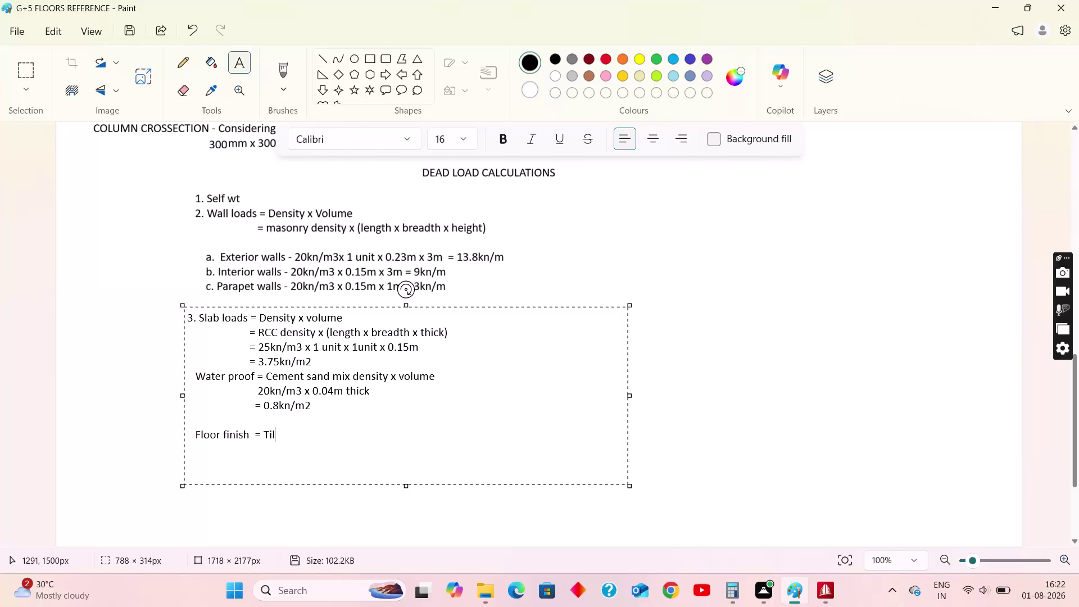
Type the floor finish formula 'Tile/marble/granite density x volume'.
text(ma)
text(rble/)
text(gra)
text(nite de)
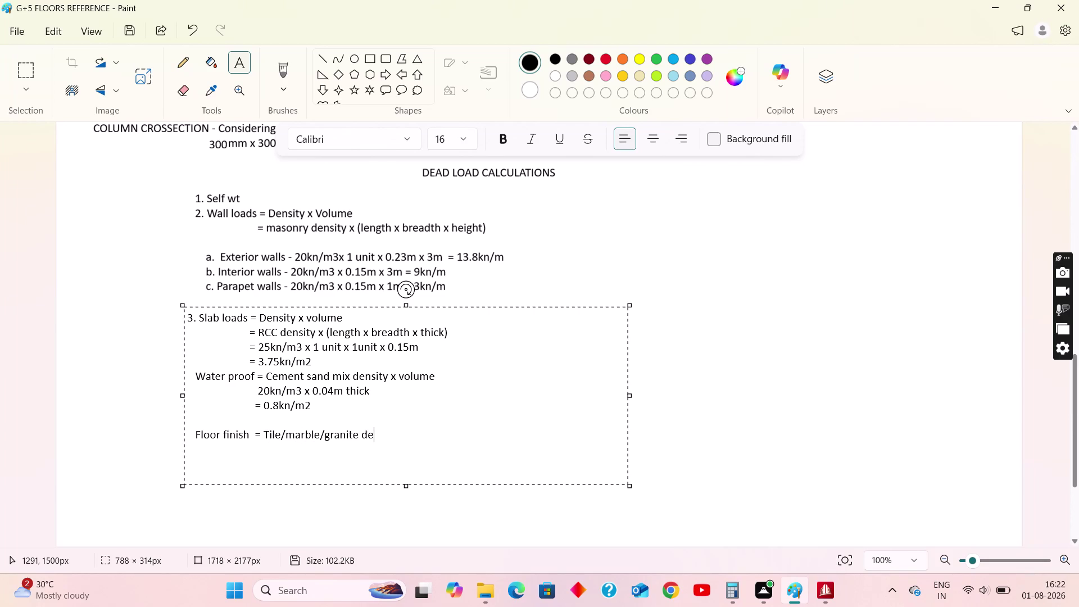
text(nsity)
key(space)
text(x)
key(space)
text(volum)
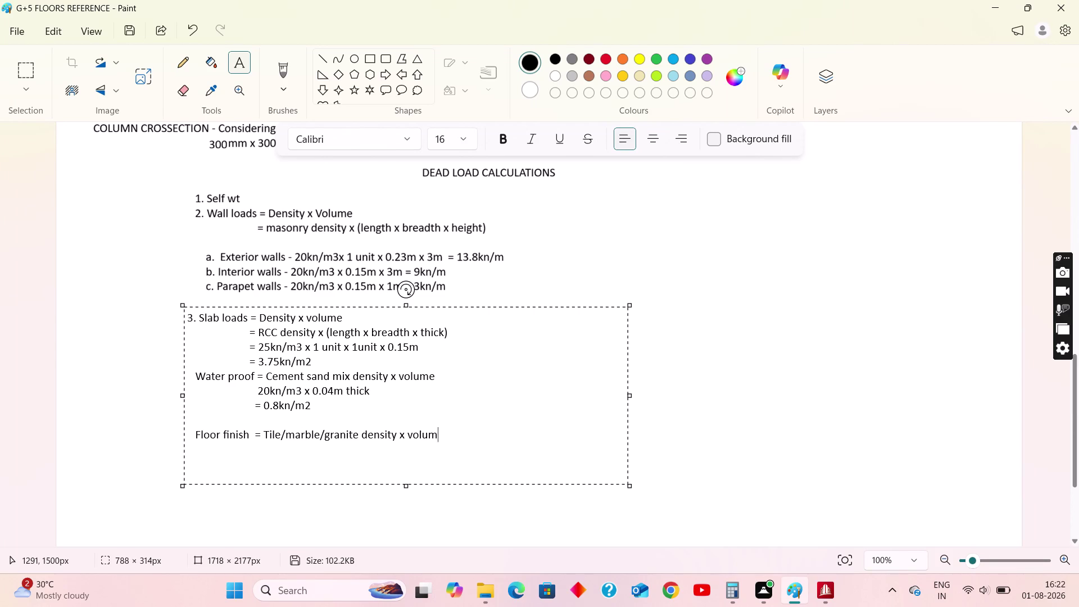
text(e)
Add an indented values line '27kn/m3 x 0.025m thick'.
key(Return)
key(space)
key(space)
key(space)
text(2)
text(7kn/m)
key(3)
key(space)
text(x)
key(space)
text(0.)
text(025m)
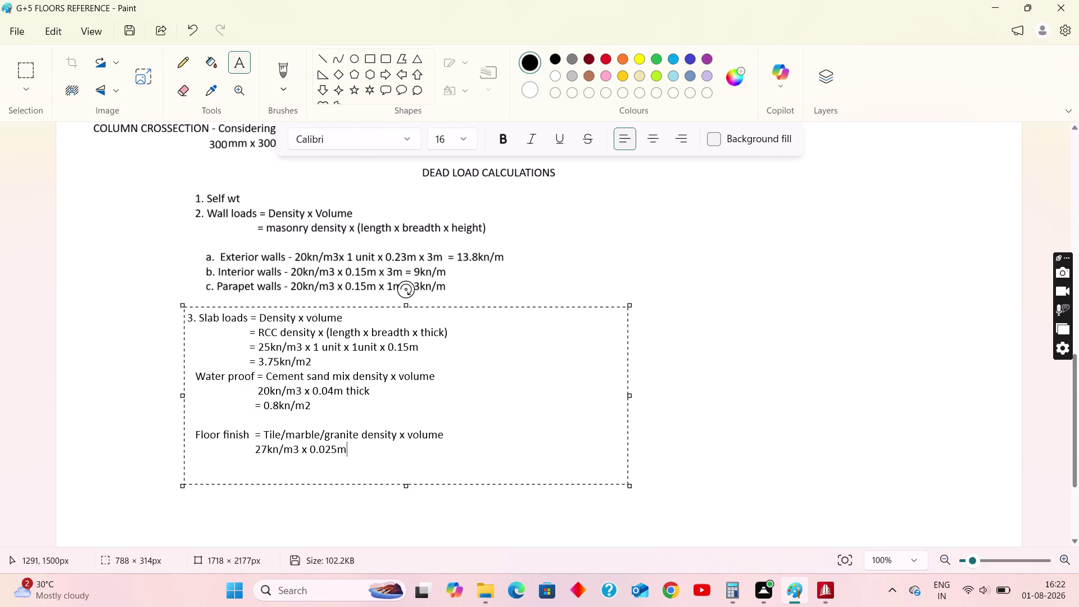
key(space)
text(thick)
Start an indented, empty '=' result line below the values.
key(Return)
key(space)
key(space)
key(space)
text(=)
key(space)
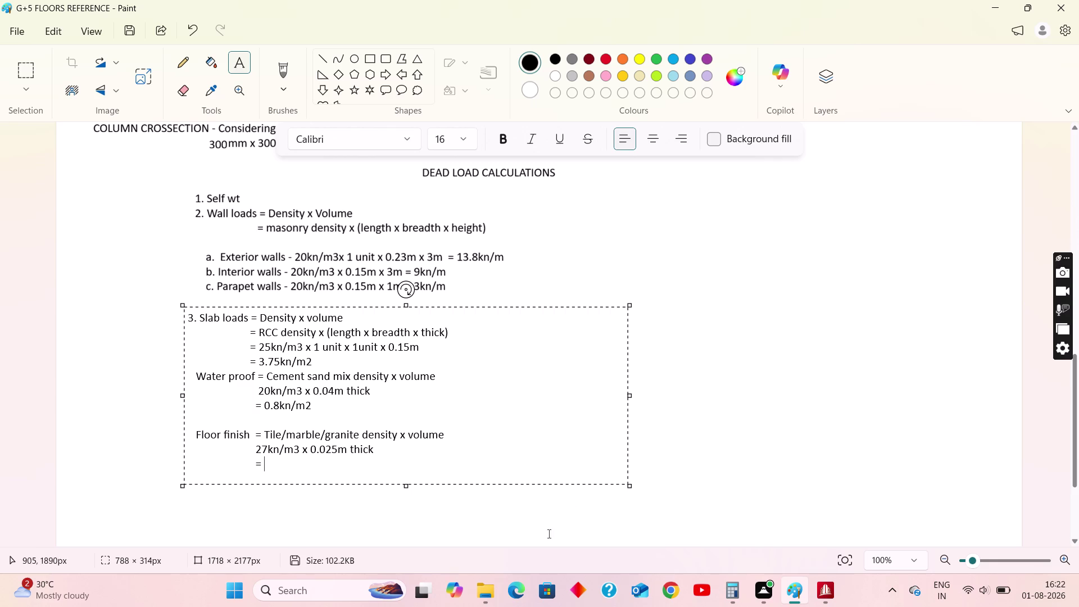
click(737, 588)
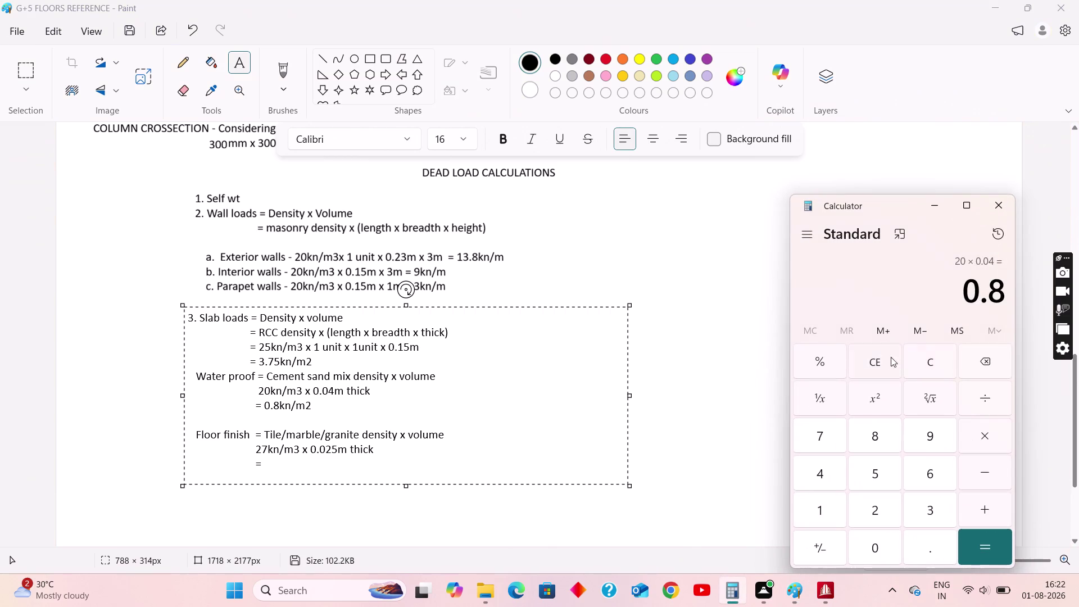
Compute 27 × 0.025 = 0.675 in Calculator, then minimise it.
click(885, 358)
click(878, 507)
click(832, 439)
click(993, 432)
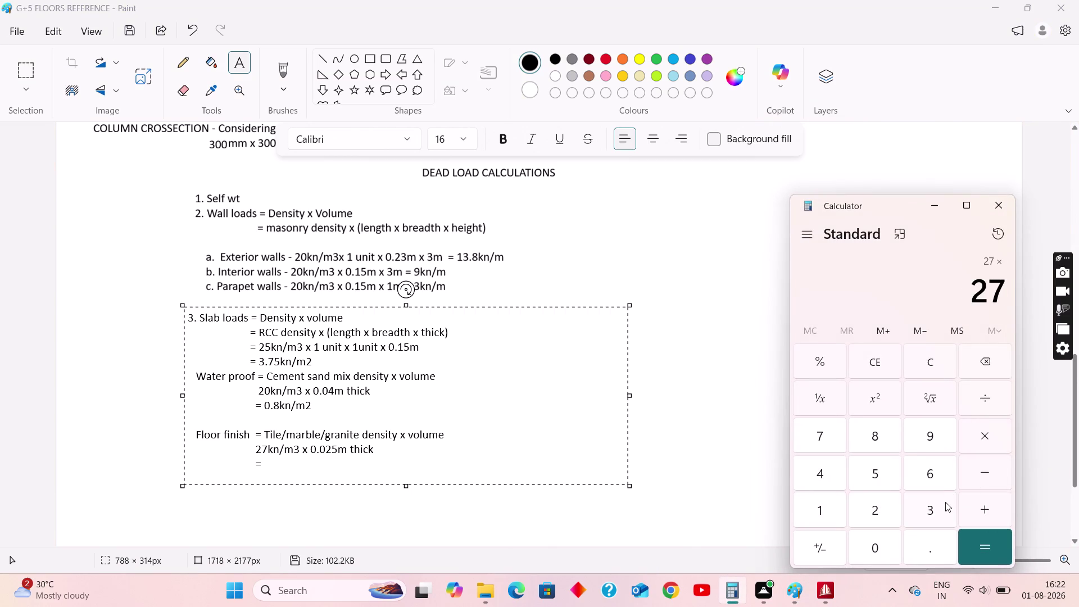
click(886, 542)
click(925, 541)
click(872, 541)
click(873, 518)
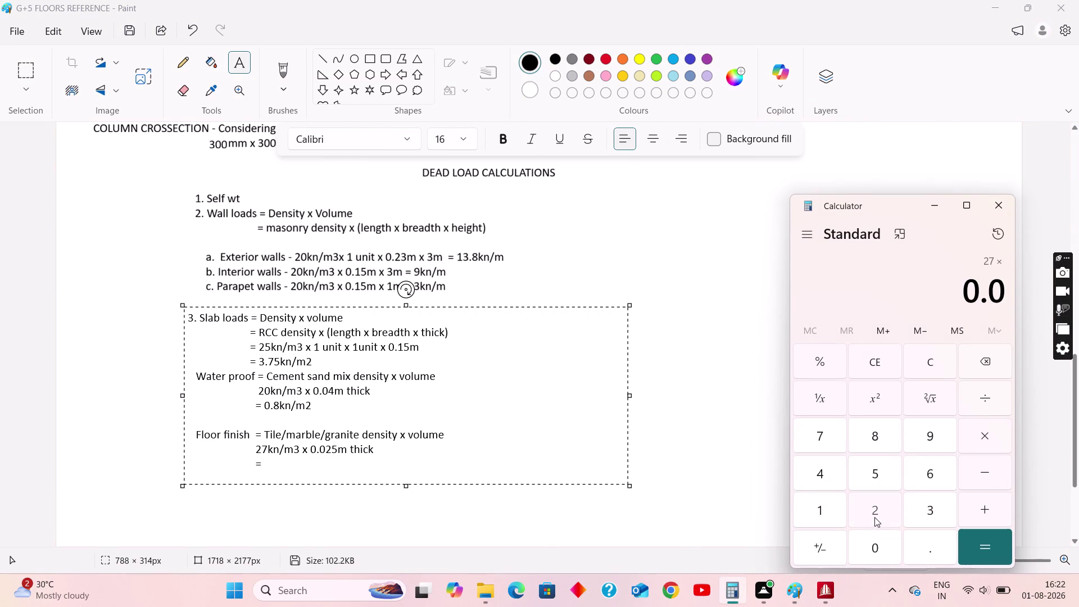
click(879, 483)
click(989, 546)
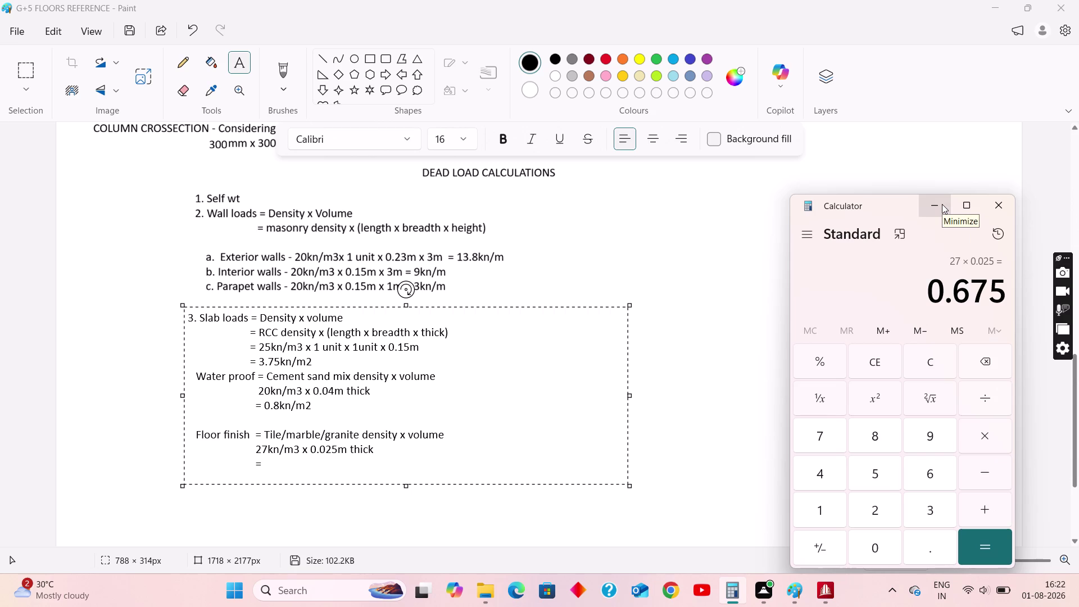
click(285, 466)
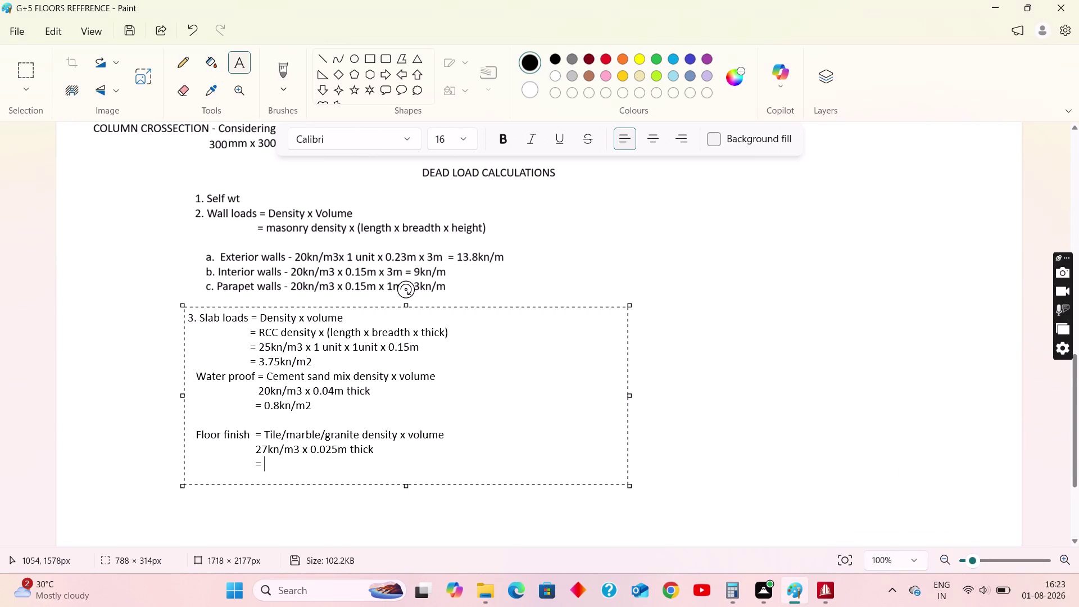
Complete the floor finish result as 0.7kn/m2 and enlarge the text box.
text(0.7)
text(kn/m)
text(2)
drag(633, 487, 545, 530)
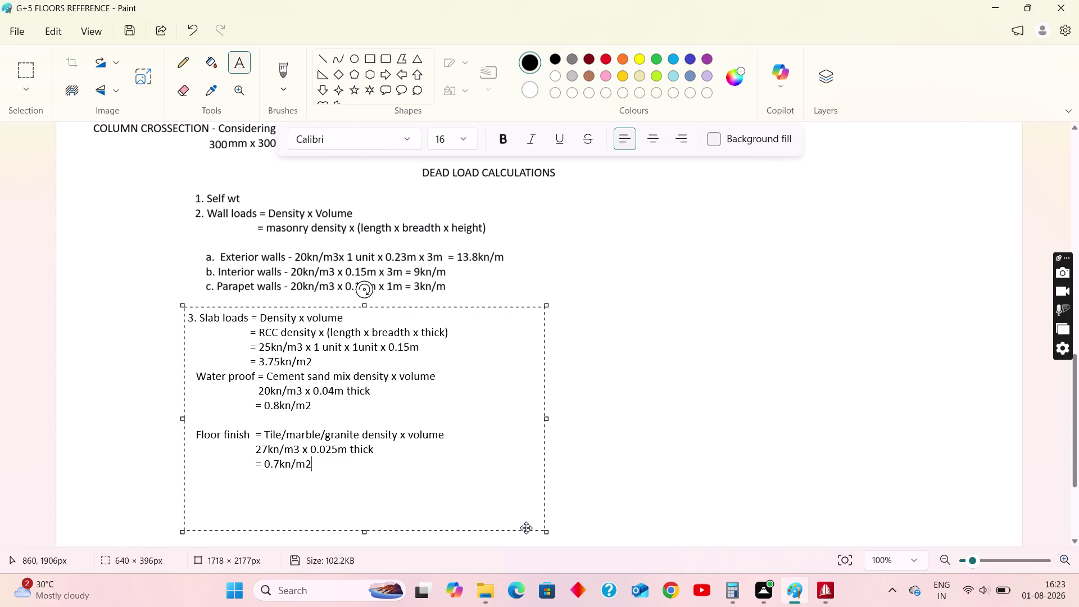
Add the heading 'TOTAL SLAB LOAD = SL+WP+FF' after a blank line.
key(Return)
key(Return)
key(t)
text(OTAL S)
text(LAB)
key(space)
text(LOAD)
key(space)
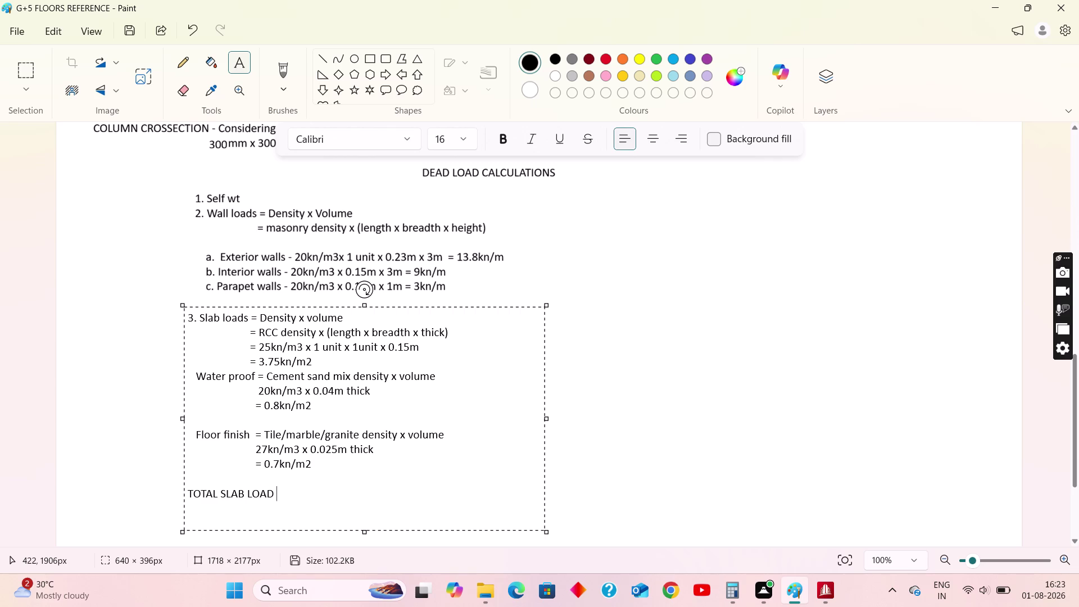
text(=)
key(space)
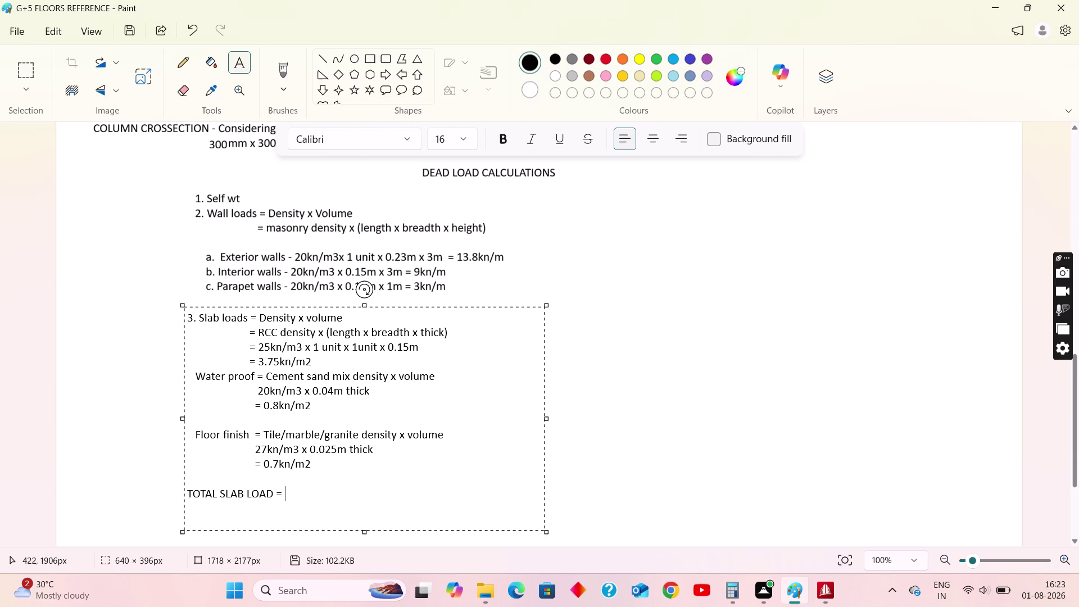
text(SL)
key(shift+plus)
text(WP)
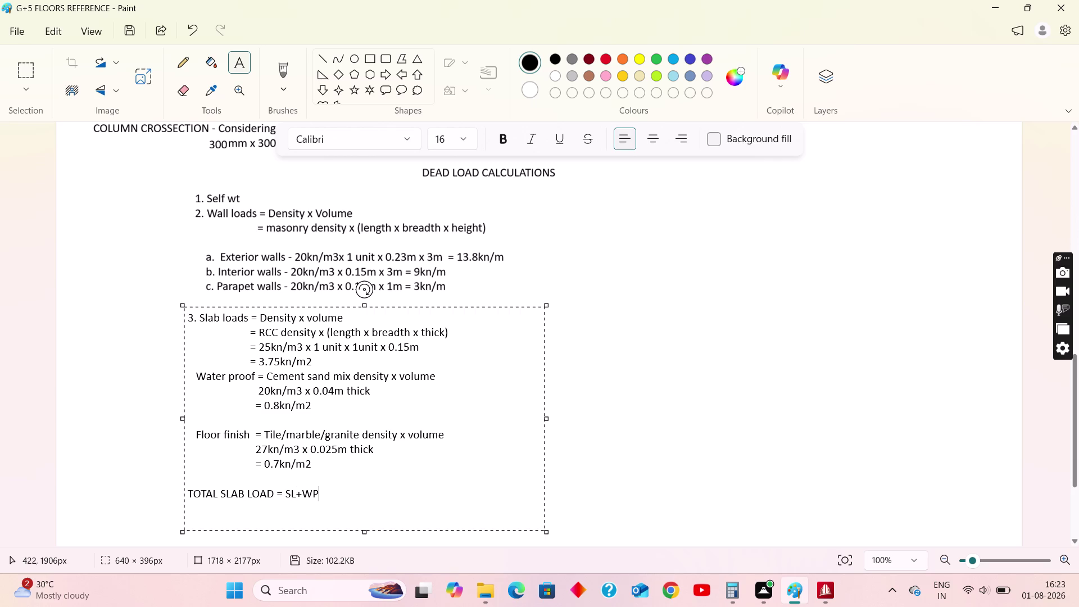
text(+FF)
Write the values line '= 3.75+0.8+0.7' under the total formula.
key(Return)
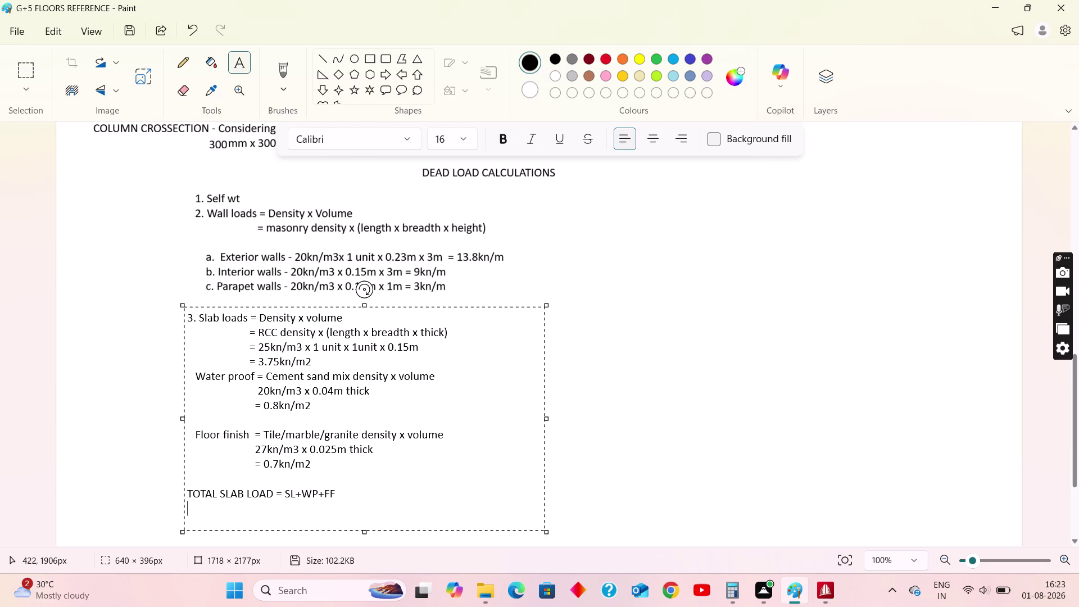
key(space)
key(space)
key(space)
key(BackSpace)
key(BackSpace)
key(BackSpace)
text(=)
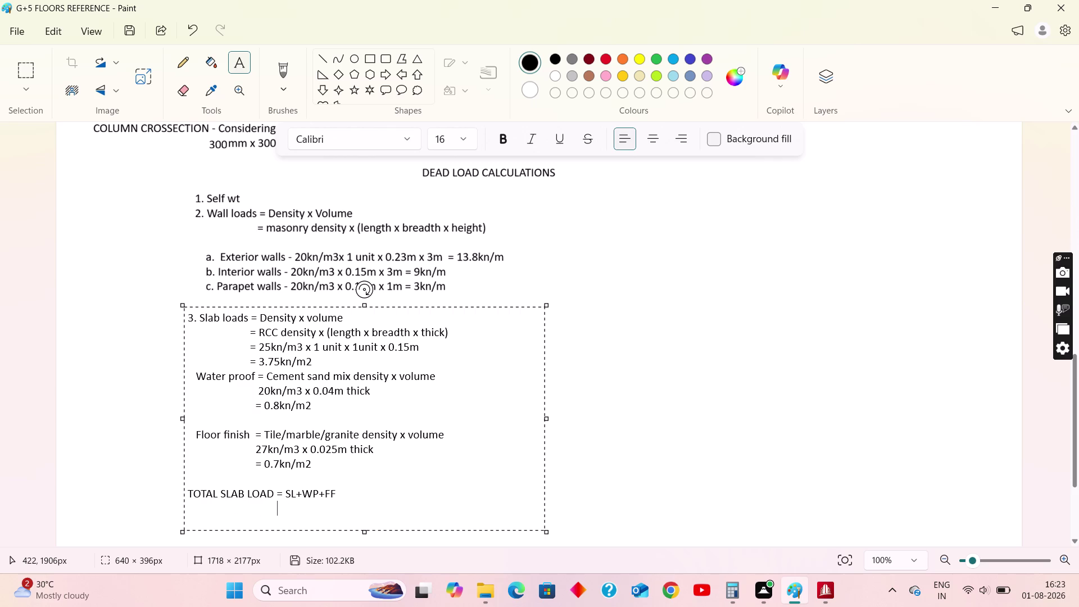
key(space)
key(3)
key(period)
text(75)
key(shift+plus)
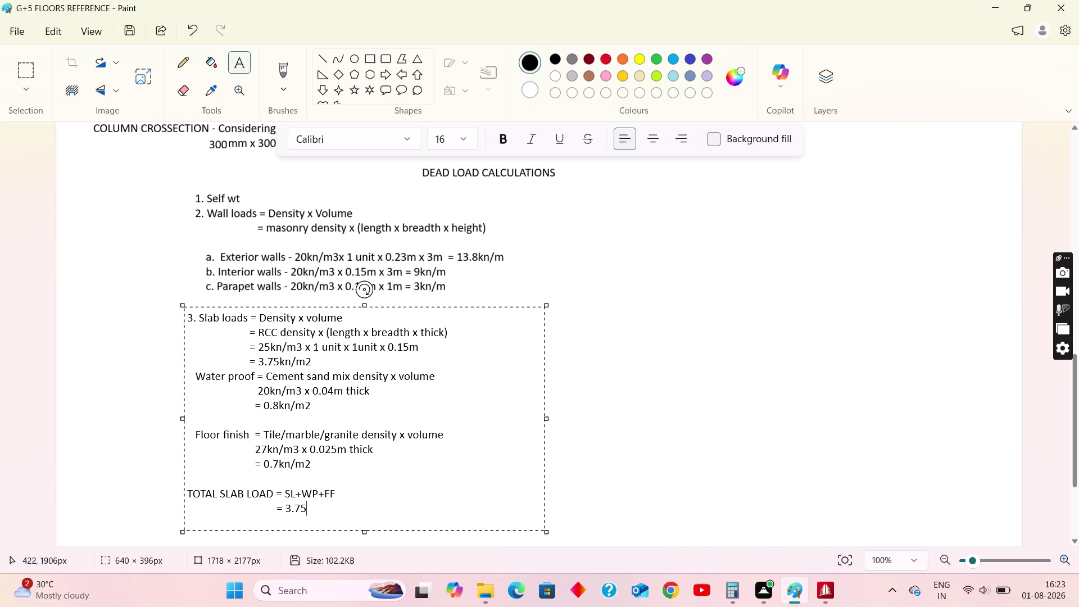
key(0)
text(.8)
text(+)
text(0)
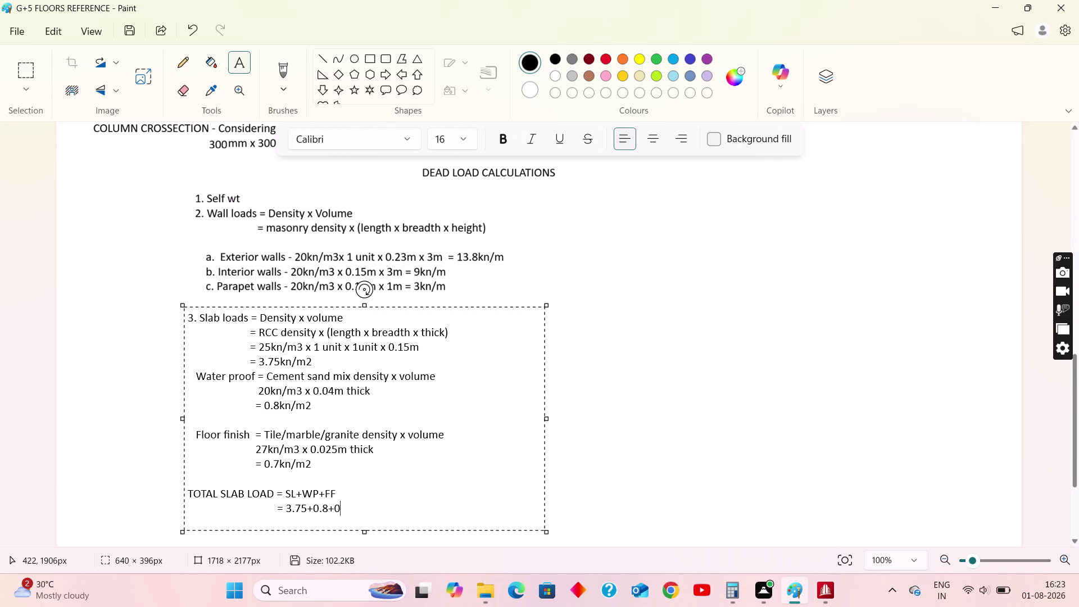
text(.7)
Enlarge the text box and start an indented, empty '=' total result line.
scroll(down, 3)
drag(548, 407, 553, 441)
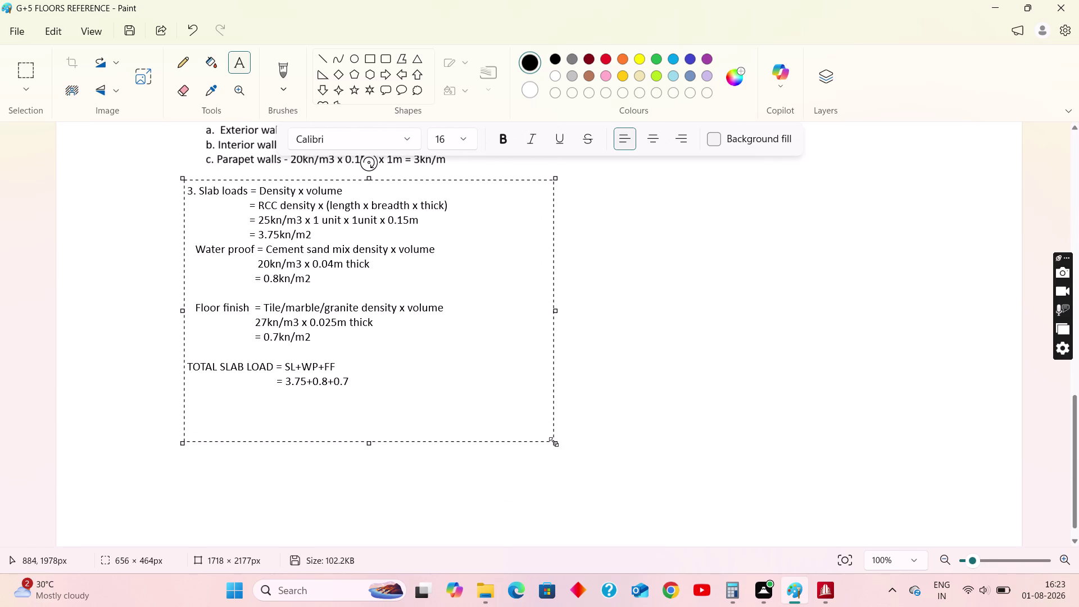
key(Return)
key(space)
key(space)
key(space)
key(space)
key(space)
key(space)
key(space)
text(=)
key(space)
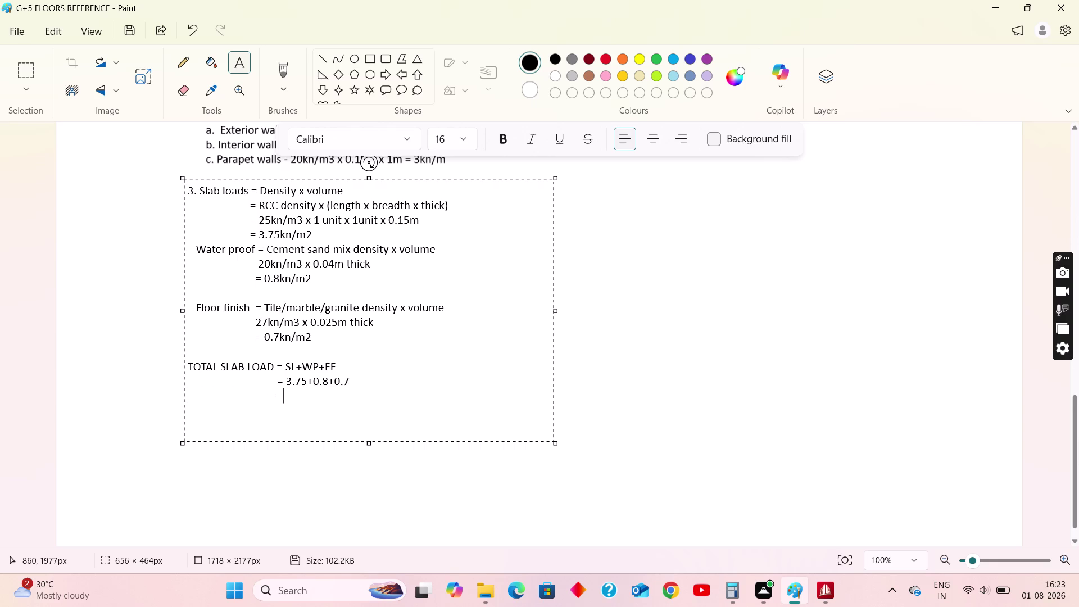
Clear the Calculator and enter the slab load 3.75.
click(734, 589)
triple_click(878, 359)
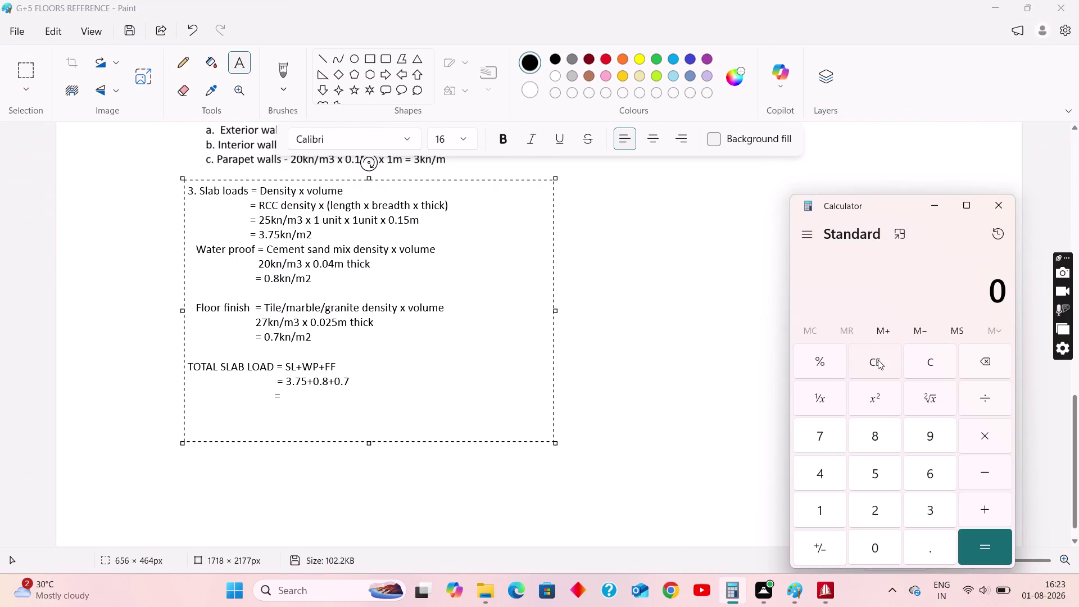
click(924, 516)
click(930, 538)
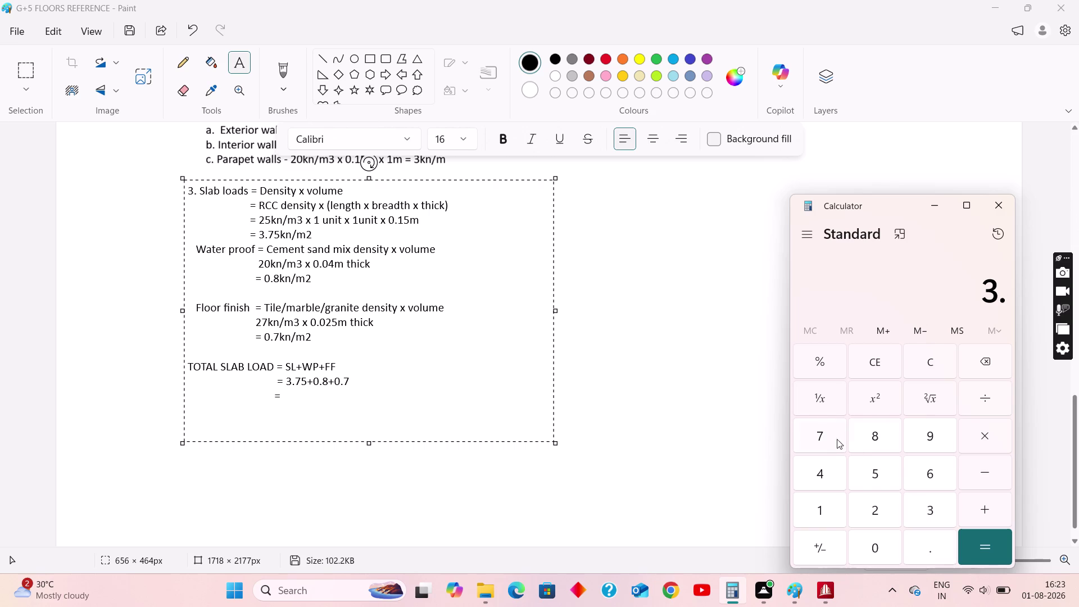
click(824, 430)
click(885, 469)
click(987, 505)
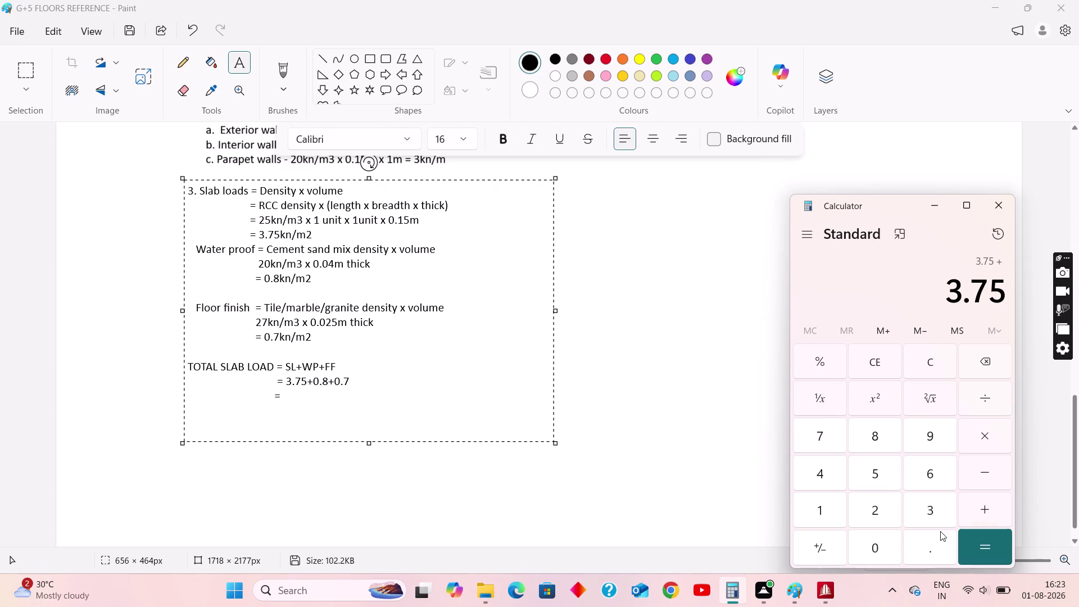
Add 0.8 and 0.7 to 3.75 for the total slab load.
click(881, 545)
click(942, 553)
click(876, 429)
click(981, 509)
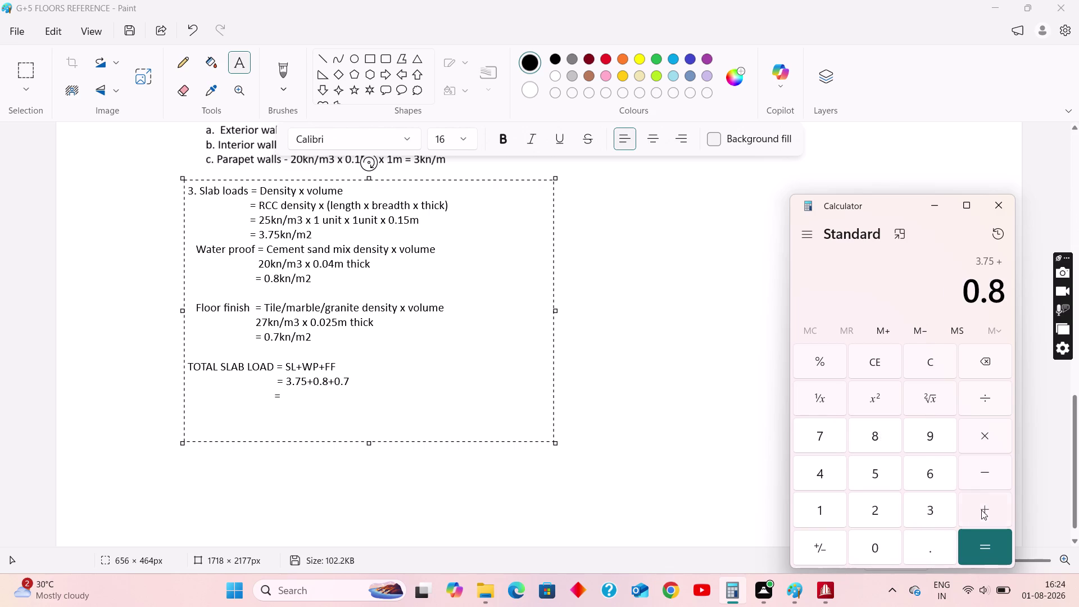
click(881, 542)
click(932, 546)
click(814, 432)
click(986, 540)
click(939, 205)
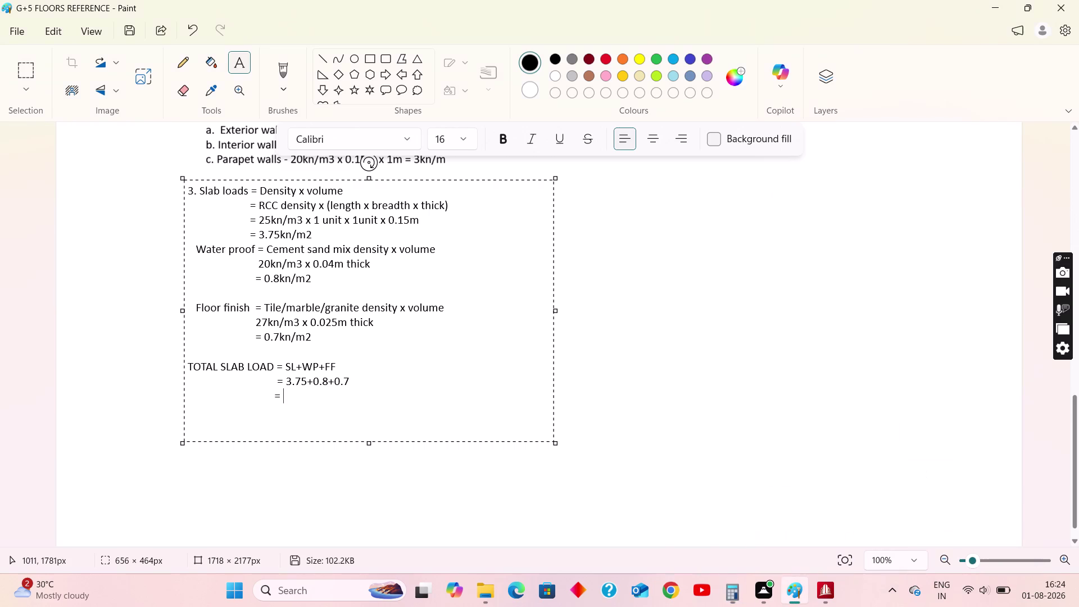
Complete the total slab load text as 5.25KN/M2, fit its box, and commit it.
text(5.2)
text(5KN)
text(/M)
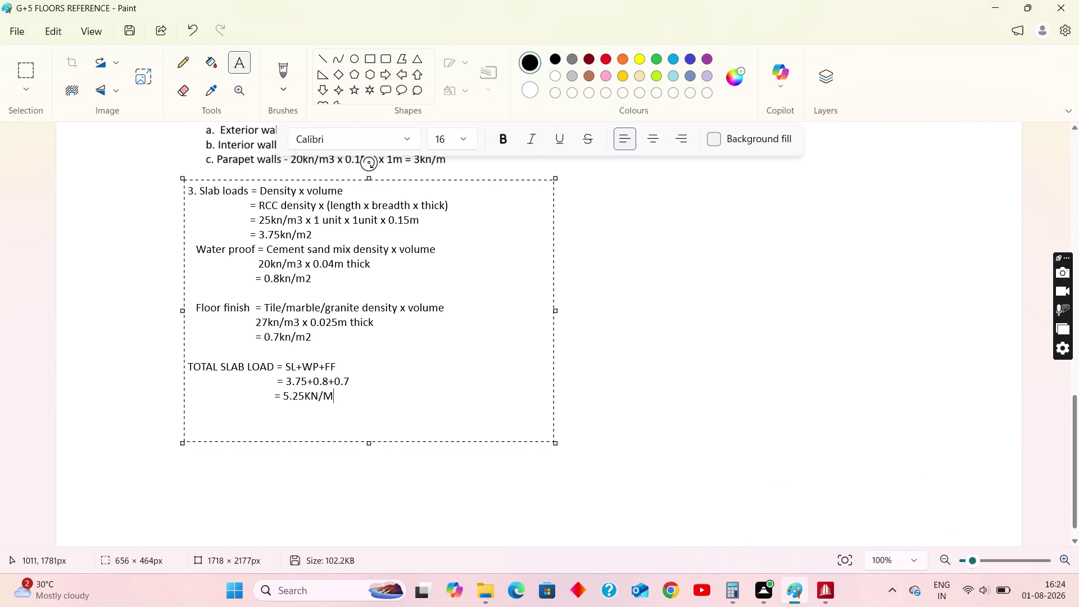
key(2)
click(432, 360)
drag(558, 445, 463, 443)
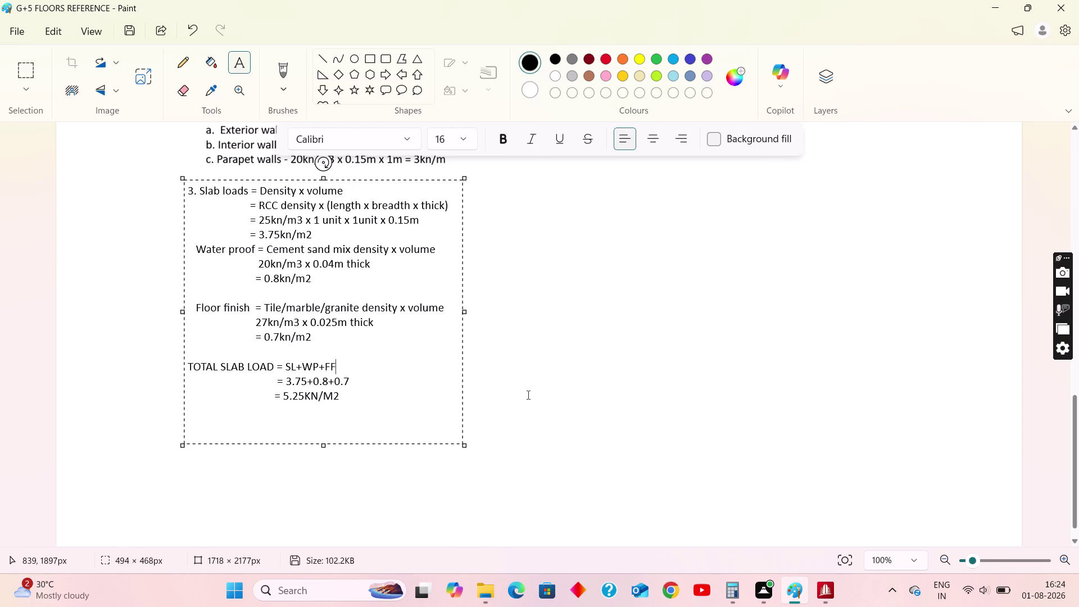
click(528, 395)
click(238, 66)
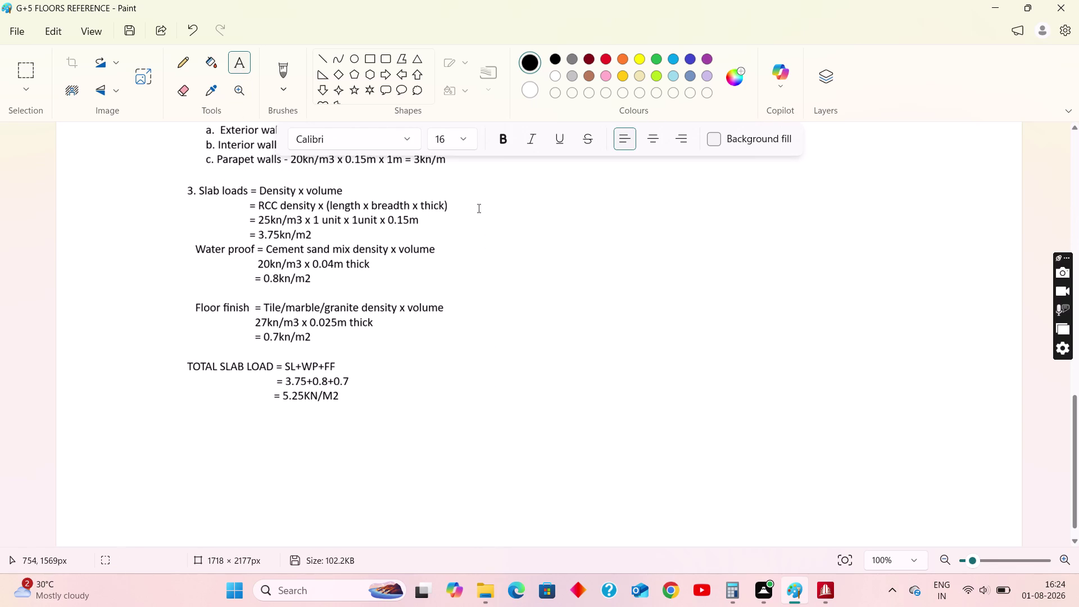
Beside the slab loads, write a note: 'will apply slab loads to all rooms individually by considering'.
drag(479, 213, 630, 255)
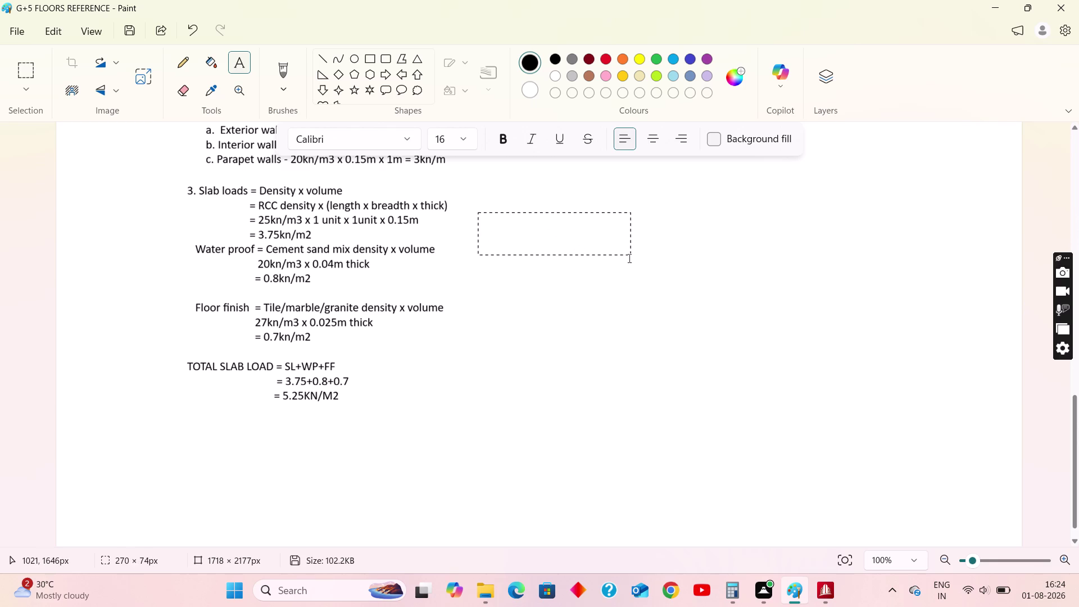
text(i)
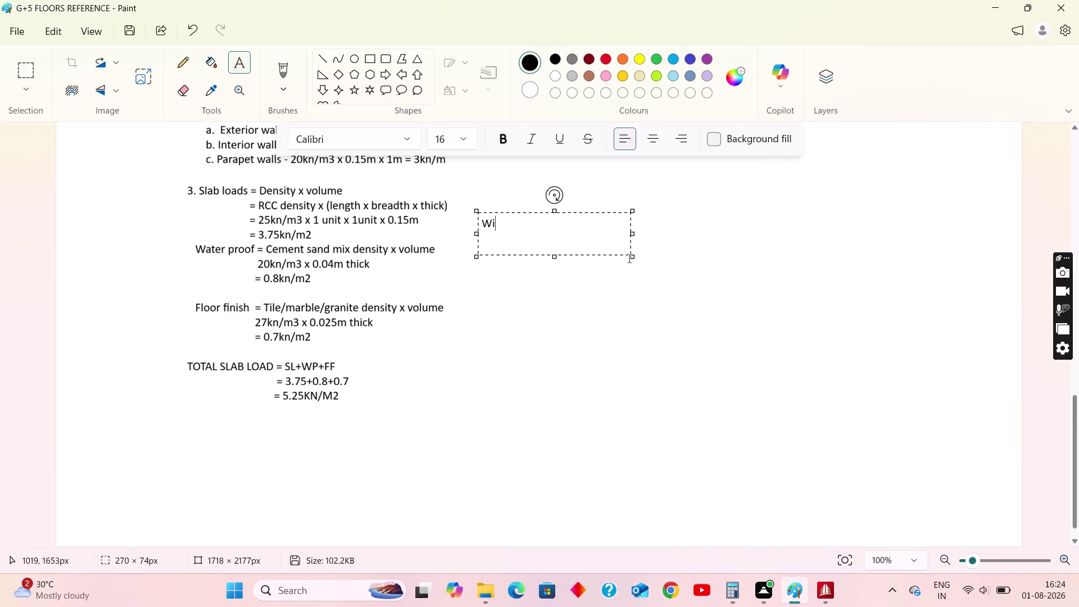
text(ll apply)
key(space)
text(slab load)
text(s to all)
key(space)
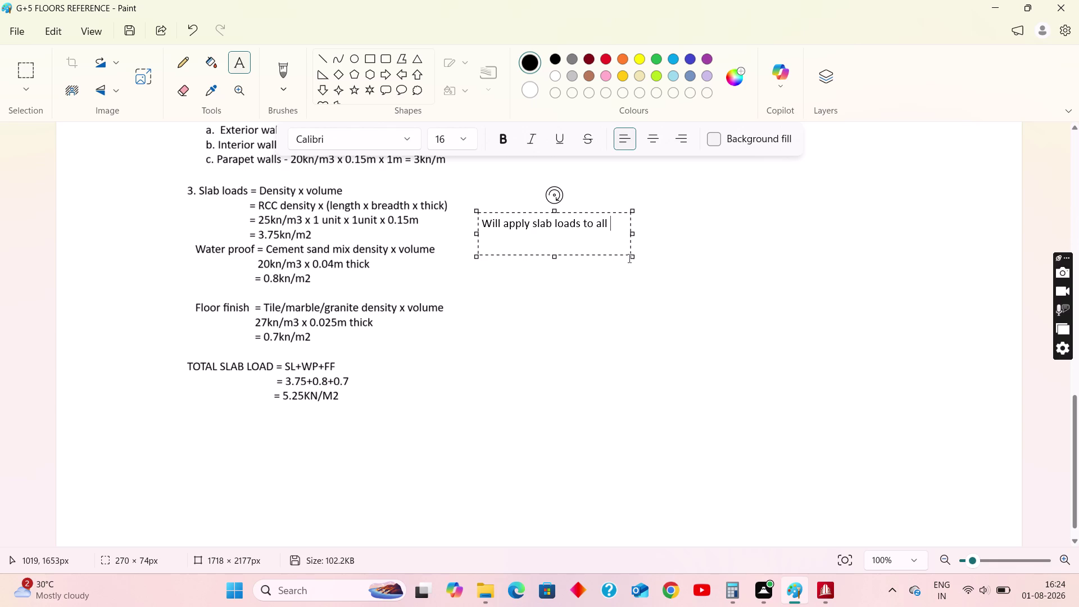
text(rooms)
key(space)
text(in)
text(dividua)
text(lly)
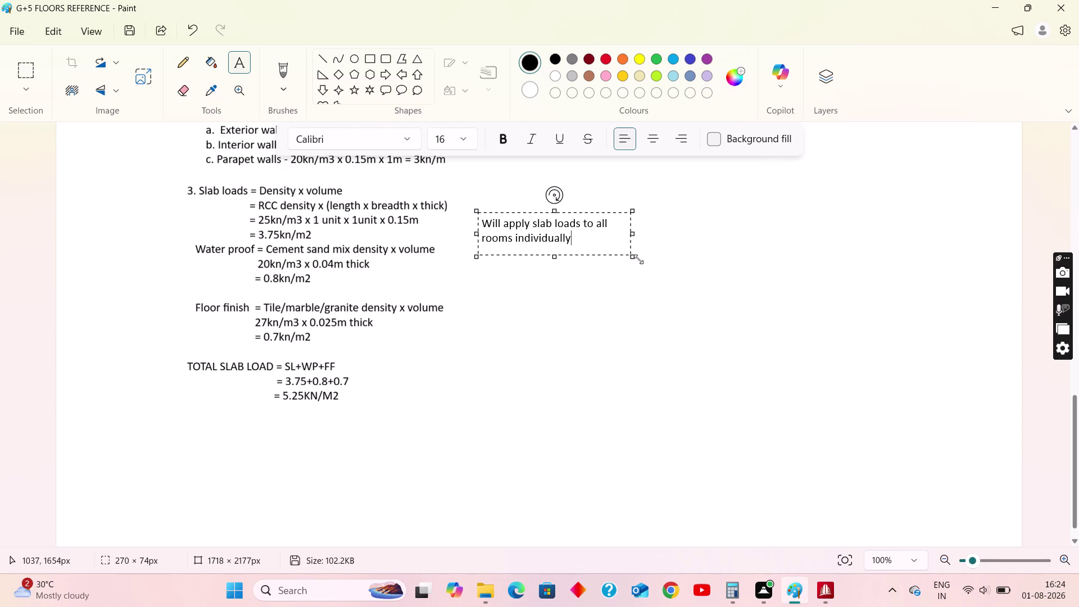
drag(634, 260, 787, 265)
key(space)
text(b)
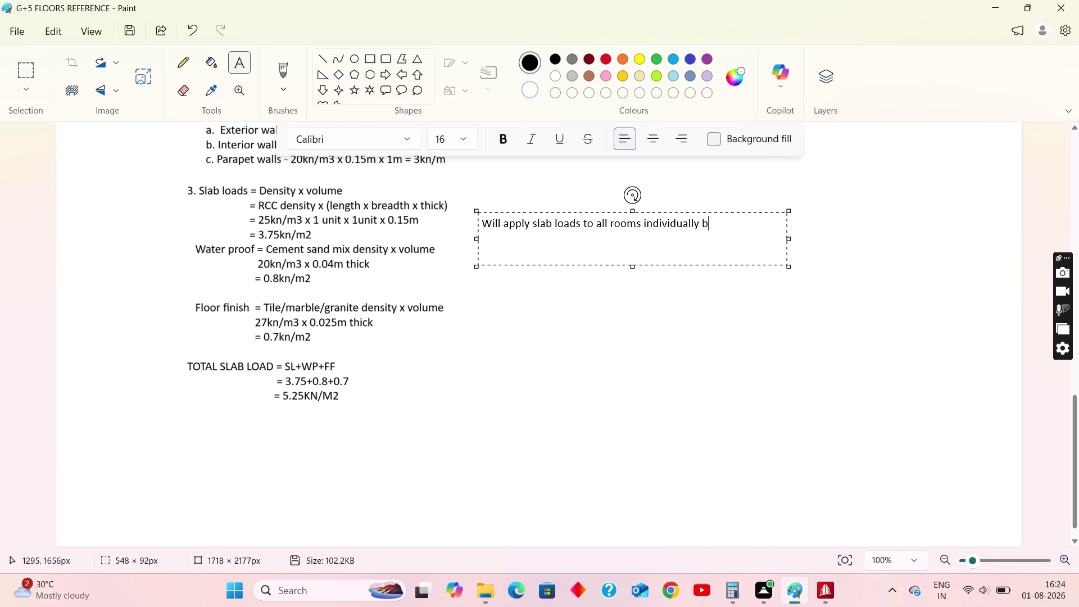
text(y cons)
text(idering)
Add the furniture load line '1 to 2 kn/m2' to the note and commit it.
key(Return)
text(urnitu)
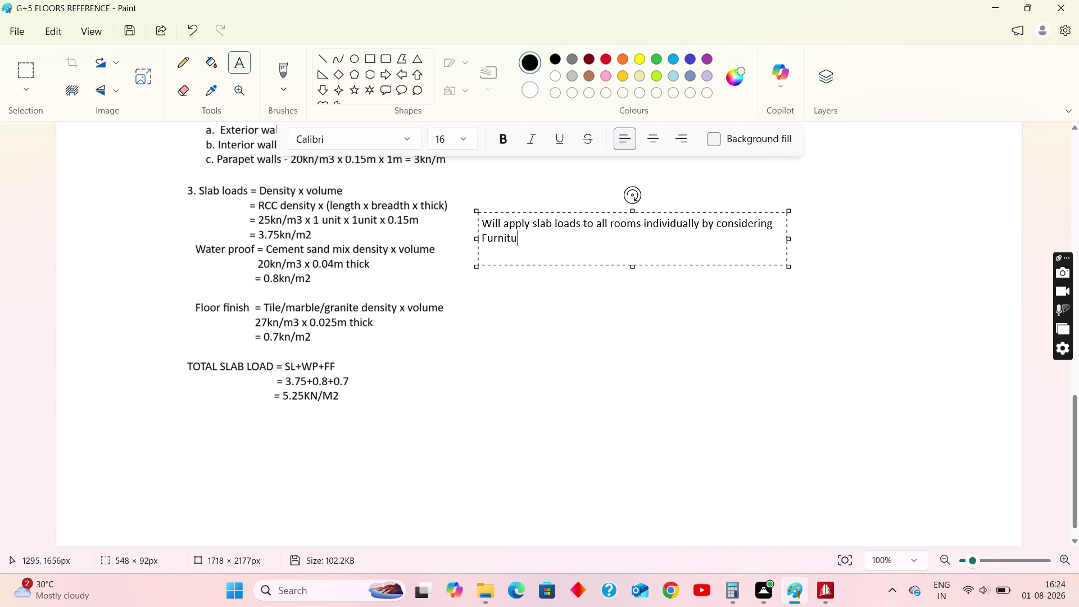
text(re - 1)
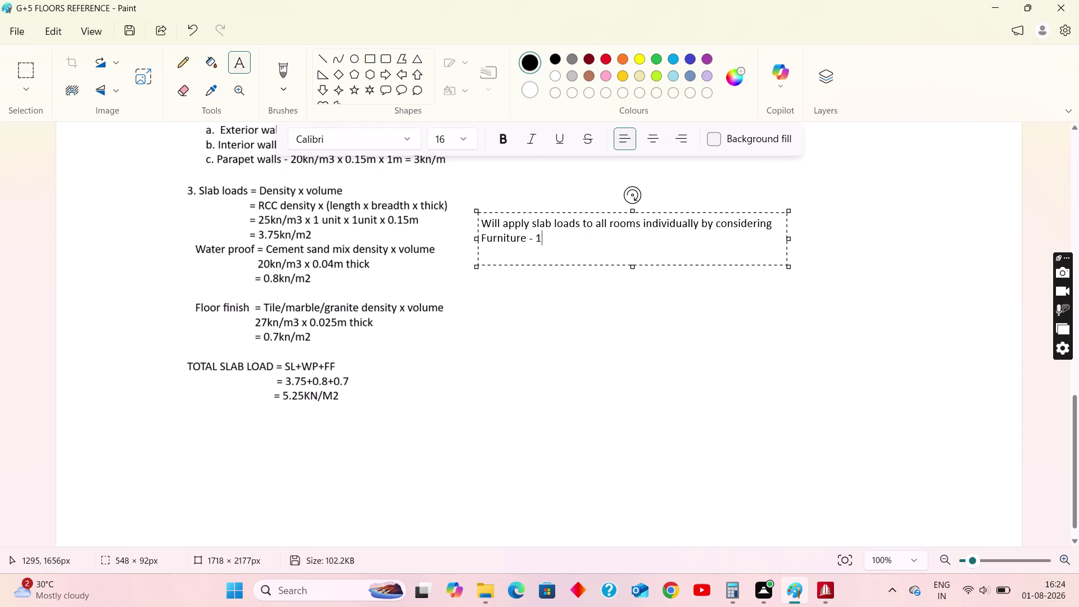
key(space)
text(o)
key(BackSpace)
text(to)
key(space)
text(2 kn)
text(/m2)
key(Return)
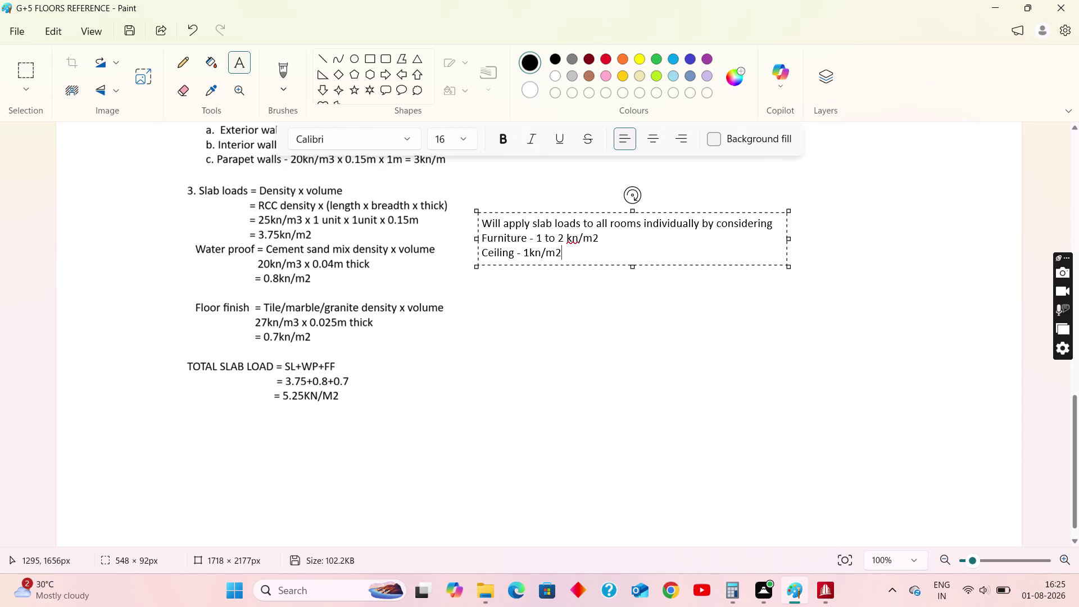
click(627, 294)
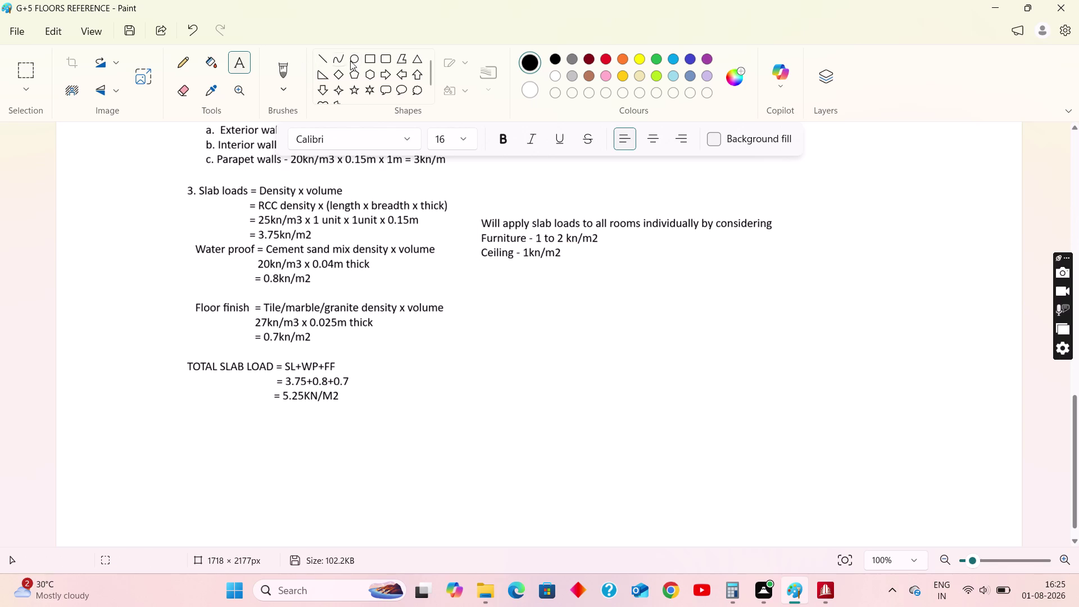
Below the load note, add the heading 'FOR KITCHEN, HALL, MBR & CBR'.
scroll(up, 3)
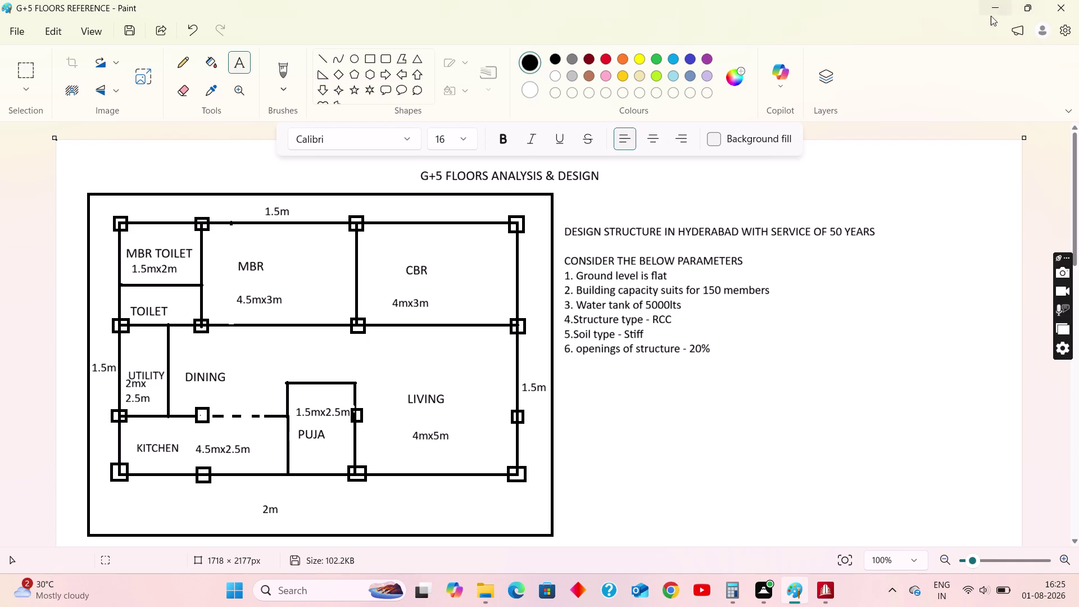
scroll(down, 3)
scroll(down, 3)
scroll(down, 3)
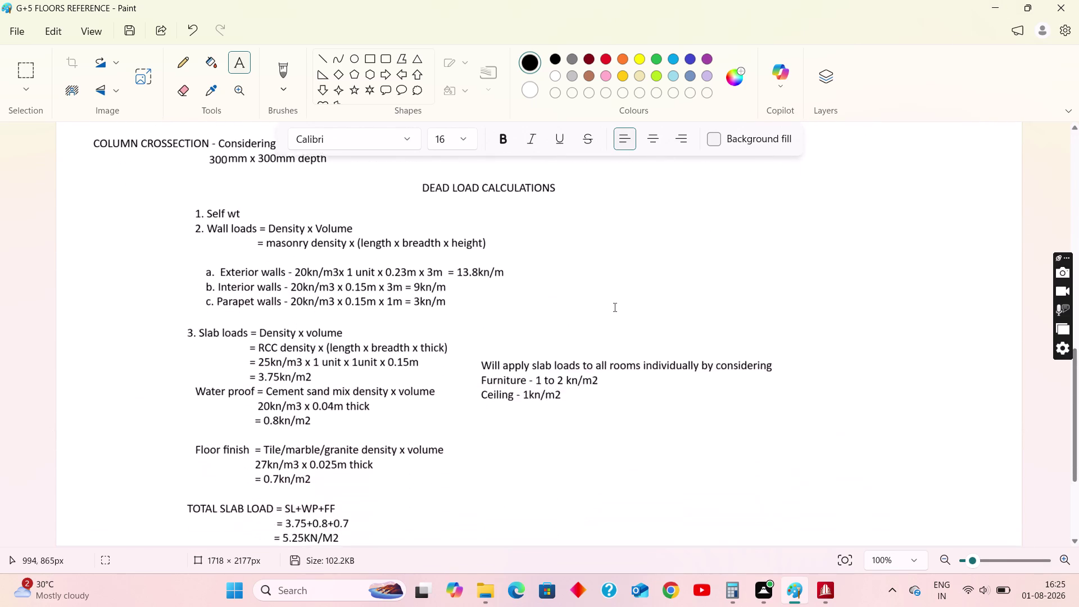
click(241, 62)
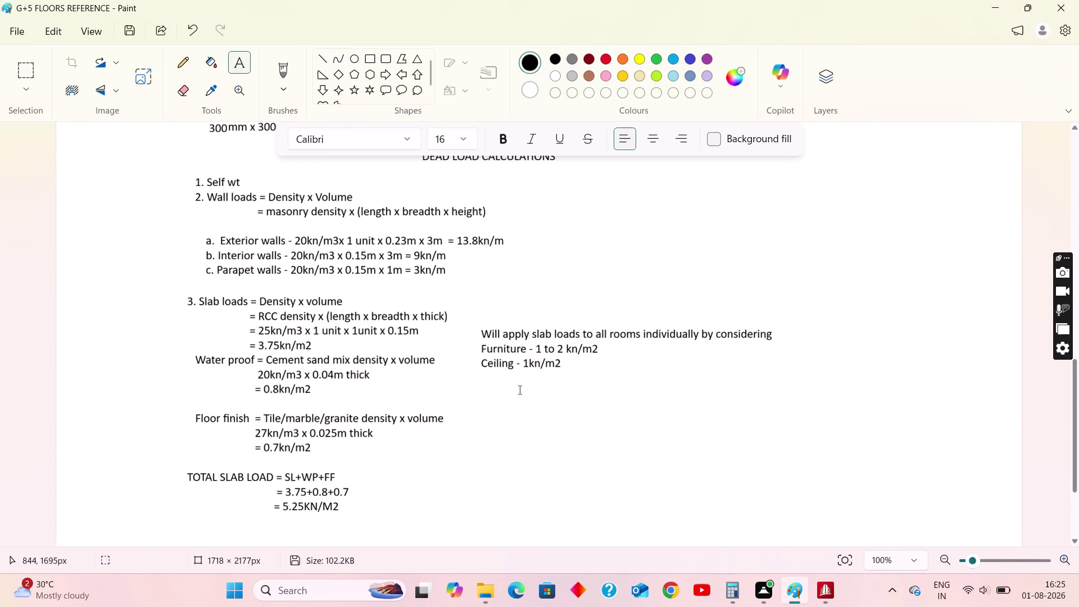
drag(488, 383, 769, 485)
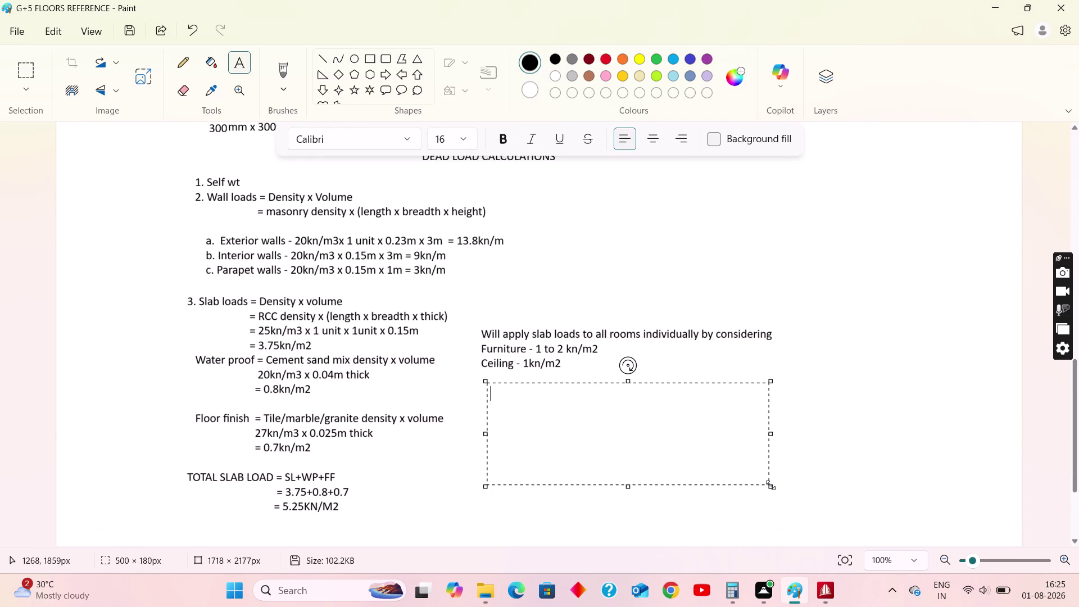
text(FOR)
key(space)
text(KITCHE)
text(N)
text(,)
key(space)
text(HA)
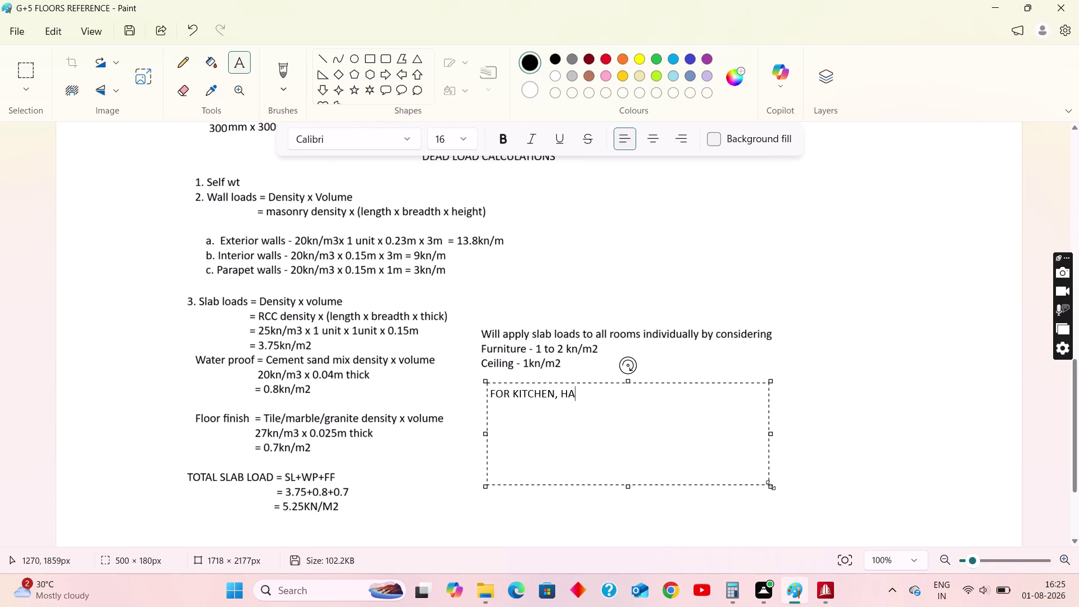
text(LL,)
key(space)
text(MBR)
key(space)
text(& CBR)
key(Return)
Write the formula line '= total slab load + fur + ceiling' under the heading.
key(space)
key(space)
text(=)
key(space)
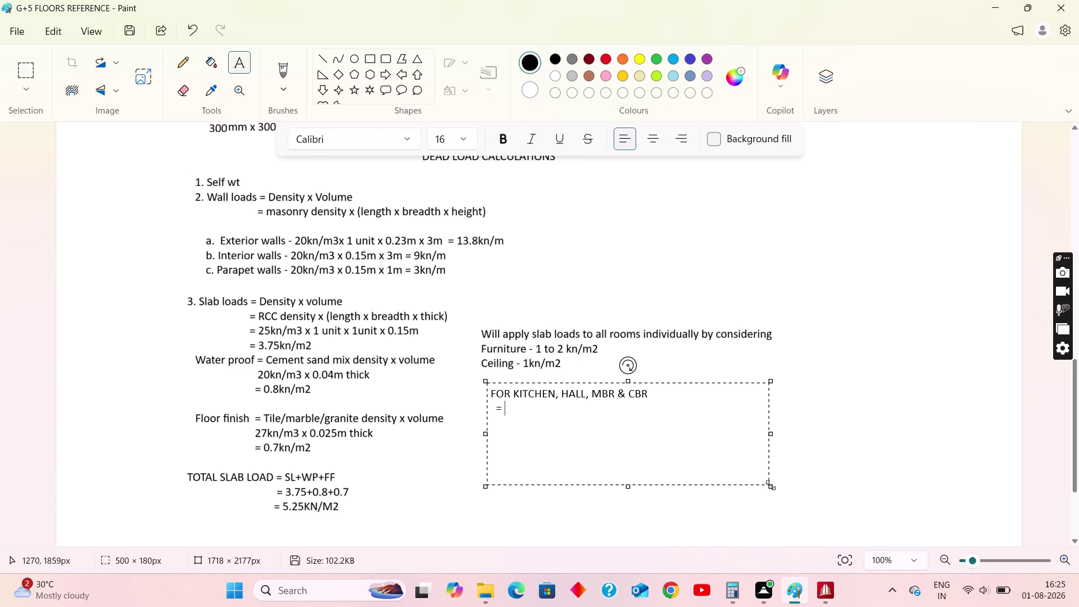
key(t)
text(+ fi)
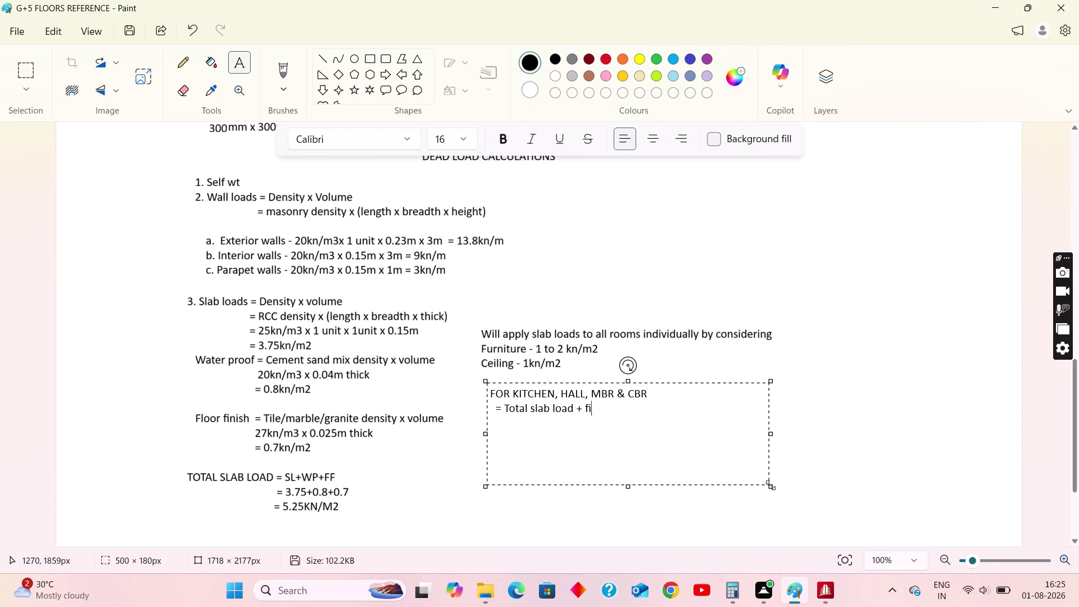
key(BackSpace)
text(ur)
text(+ceil)
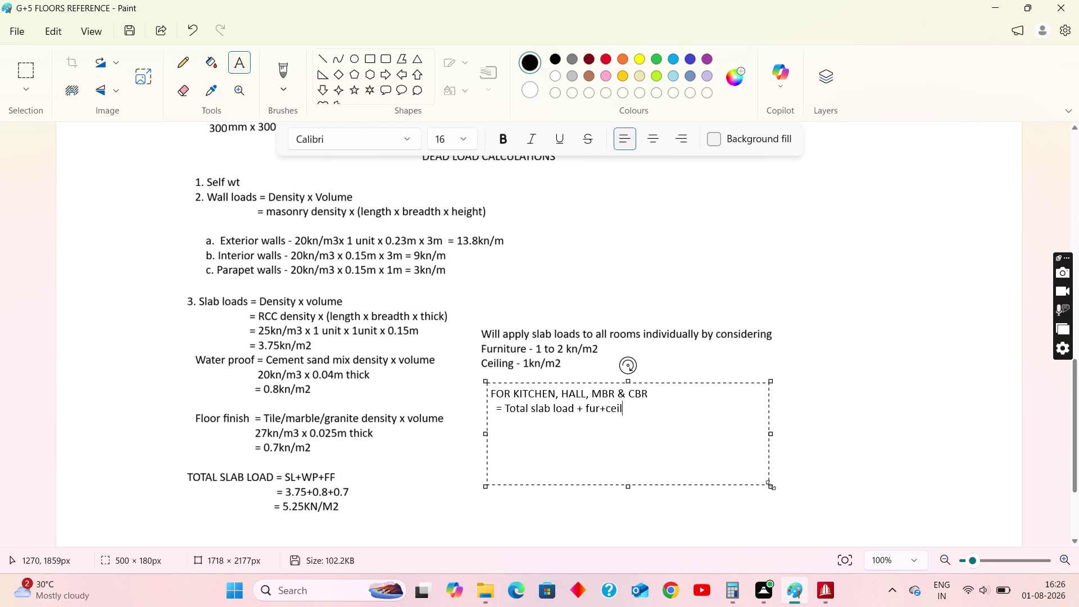
text(ing)
key(Return)
Add the values line '= 5.25+2+1' and the result '= 8.25kn/m2'.
key(space)
key(space)
text(= 5)
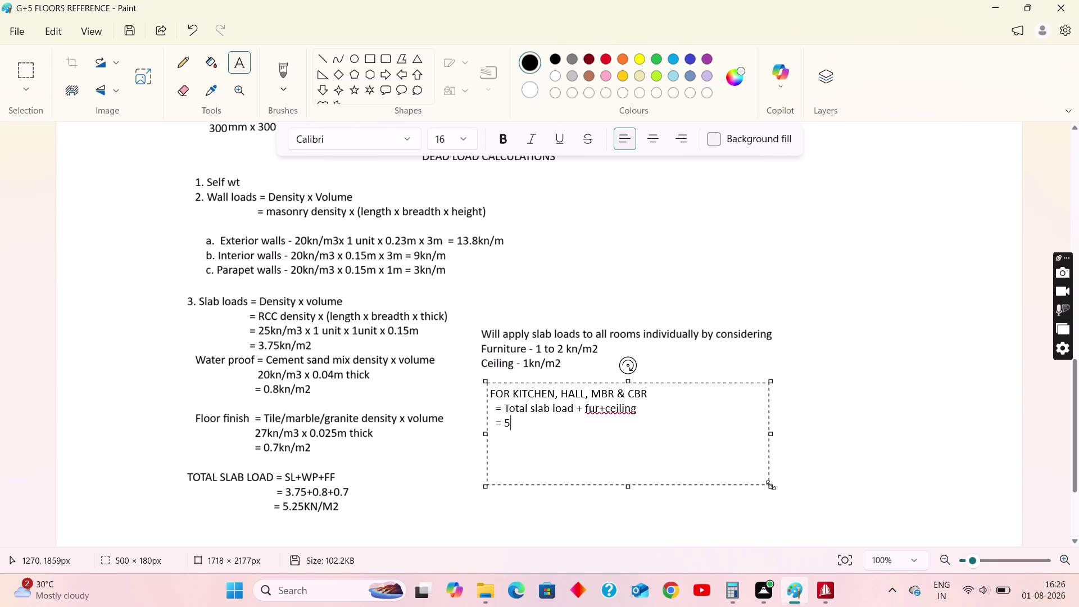
text(.25)
key(shift+plus)
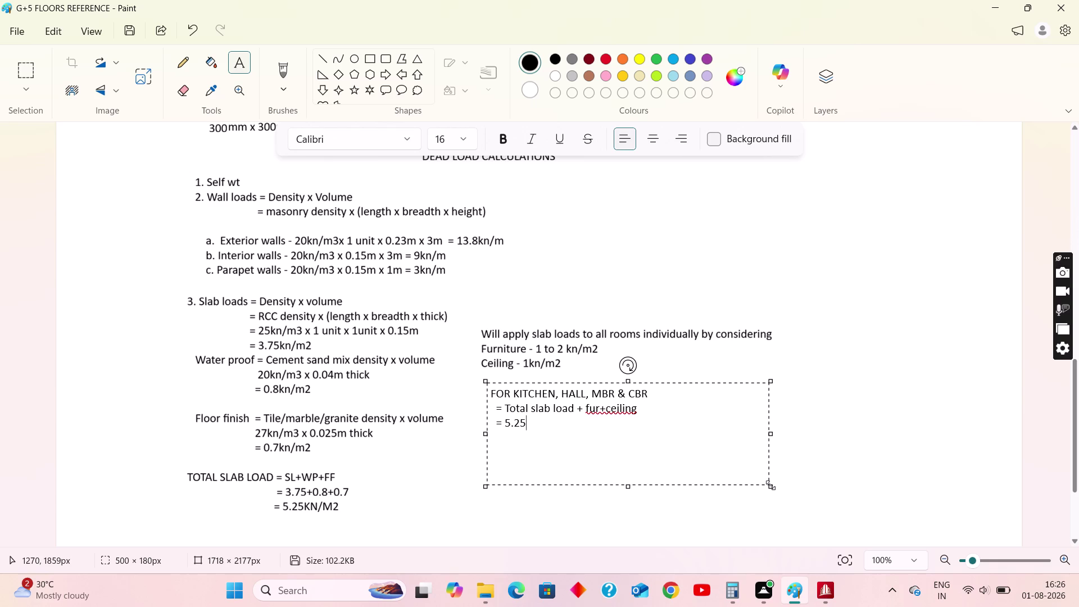
key(2)
key(shift+plus)
key(1)
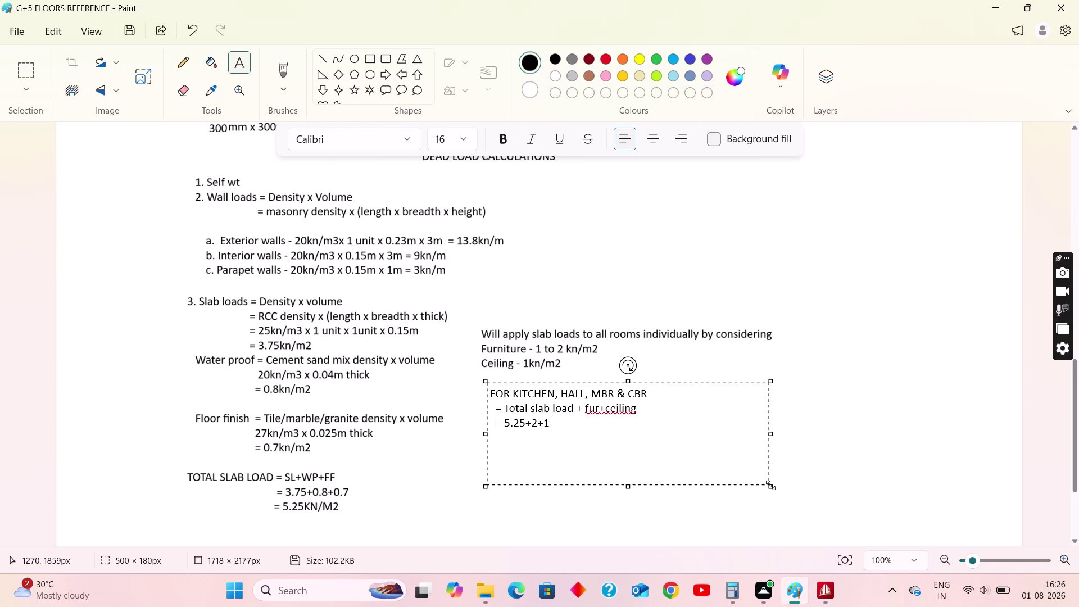
key(Return)
key(space)
key(space)
text(=)
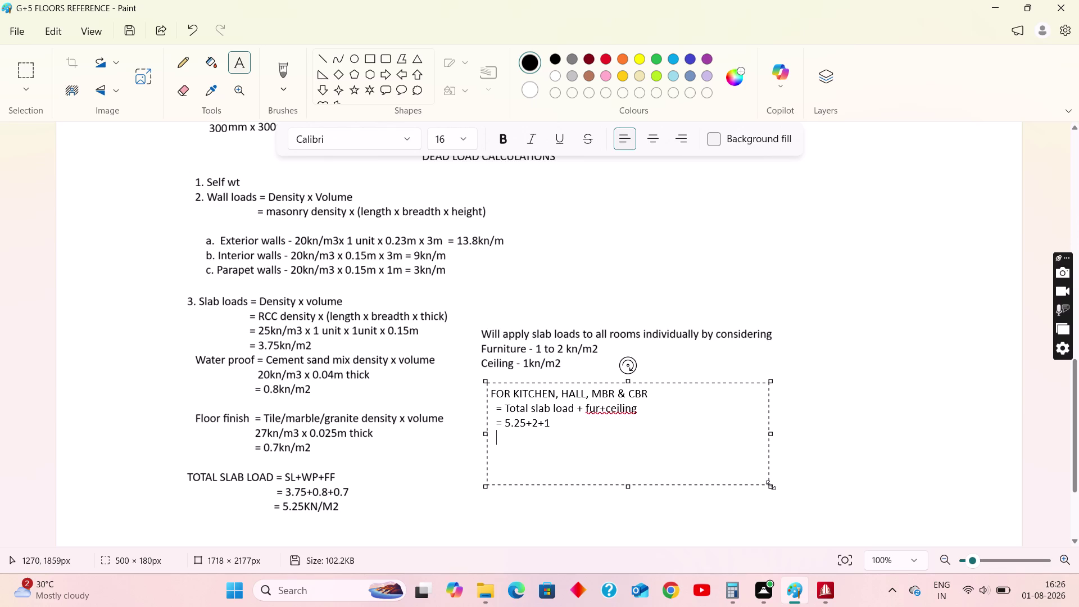
key(space)
text(8)
text(.25kn)
text(/m)
key(2)
Shrink the text box, expand 'fur' to 'furniture', fix spacing, and commit.
click(595, 437)
drag(772, 486, 763, 466)
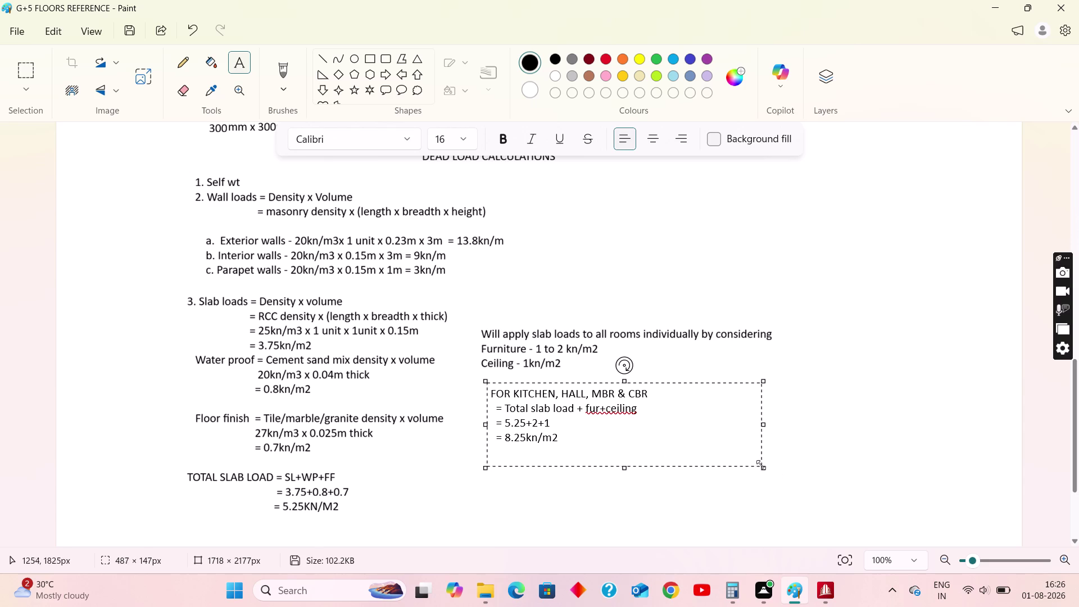
drag(763, 467, 757, 456)
click(600, 410)
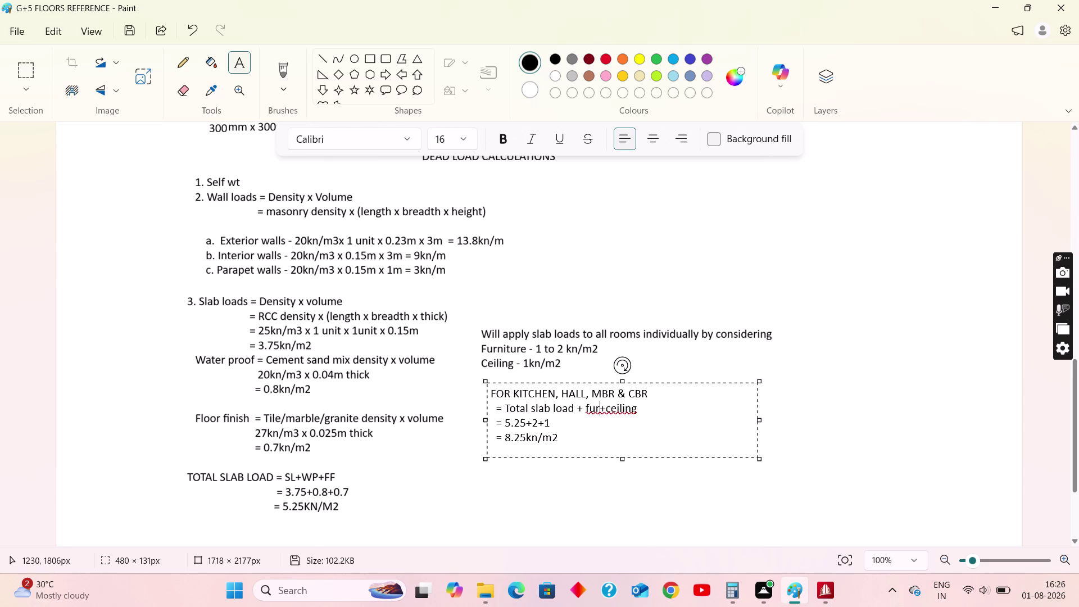
text(ni)
text(ture)
key(space)
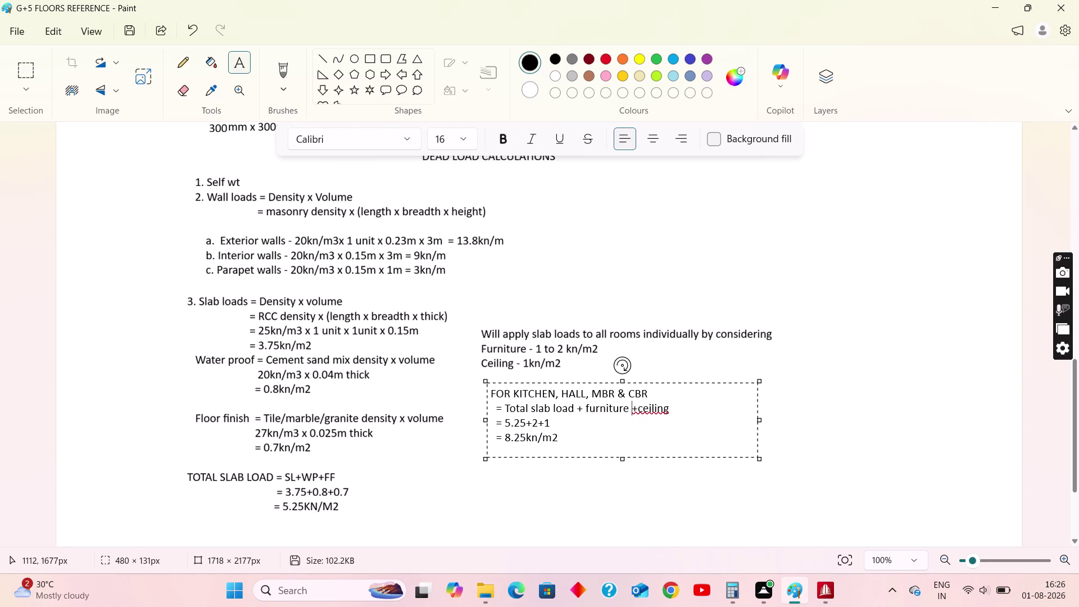
click(638, 414)
key(space)
click(627, 291)
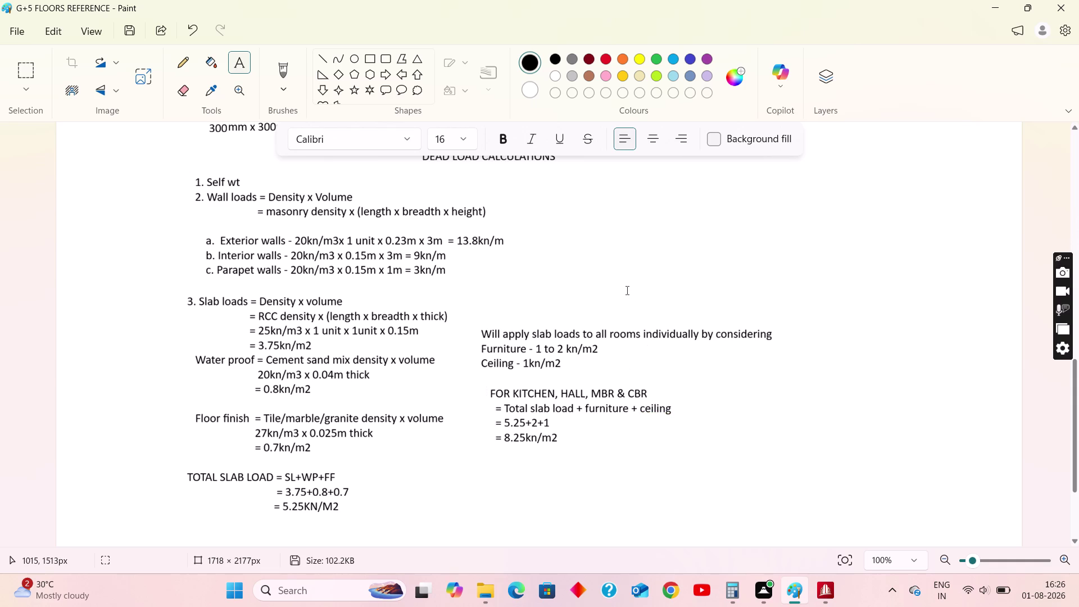
scroll(up, 3)
scroll(up, 3)
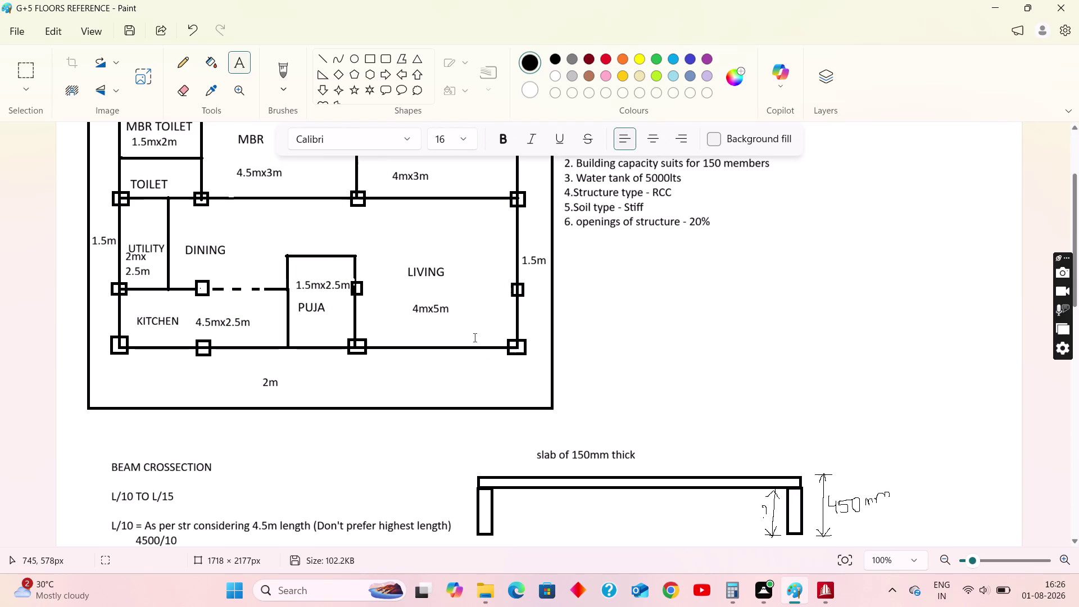
scroll(up, 3)
scroll(up, 3)
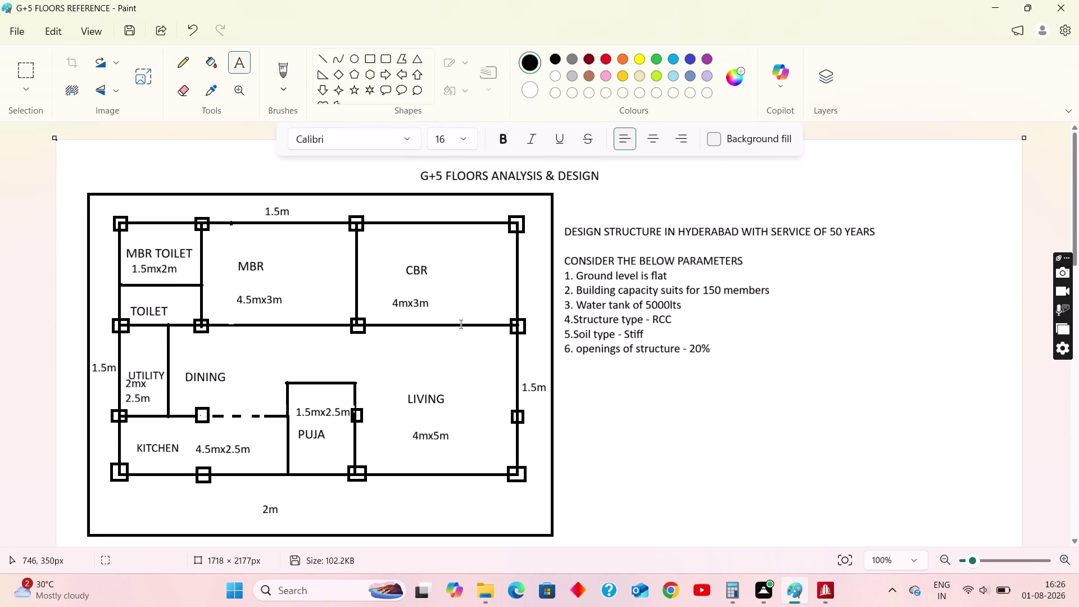
scroll(down, 3)
scroll(down, 3)
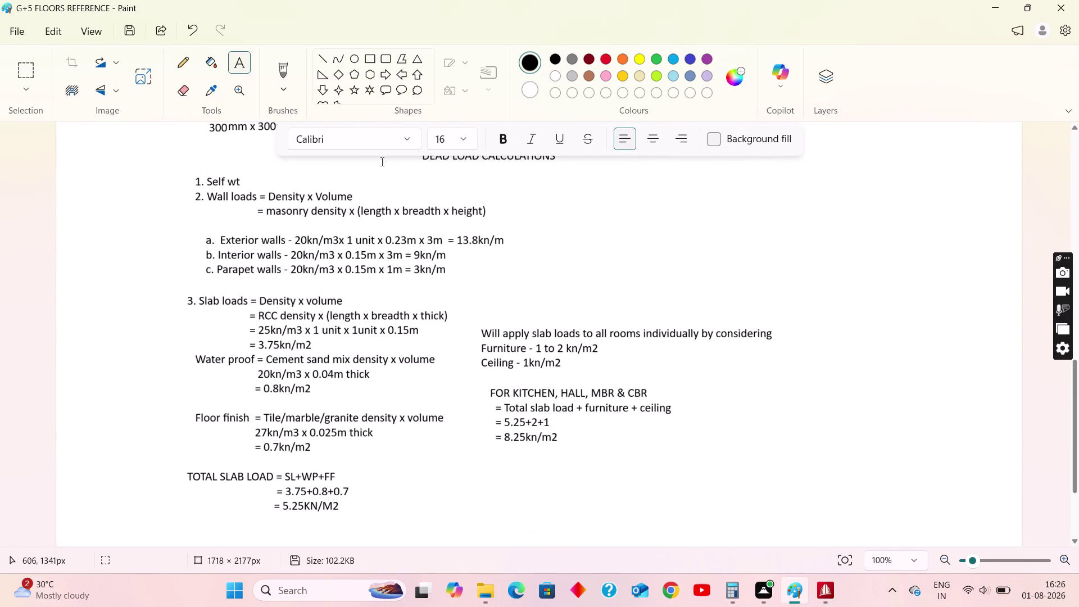
Below the kitchen formula, add the heading 'FOR DINING & PUJA'.
click(238, 65)
drag(481, 458, 527, 474)
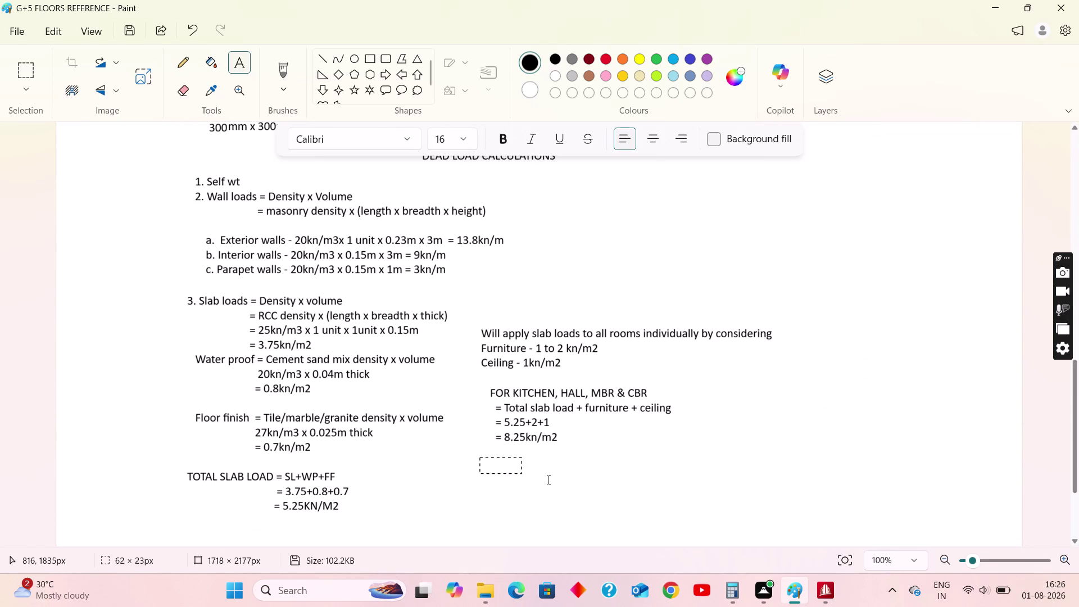
drag(527, 474, 679, 523)
text(F)
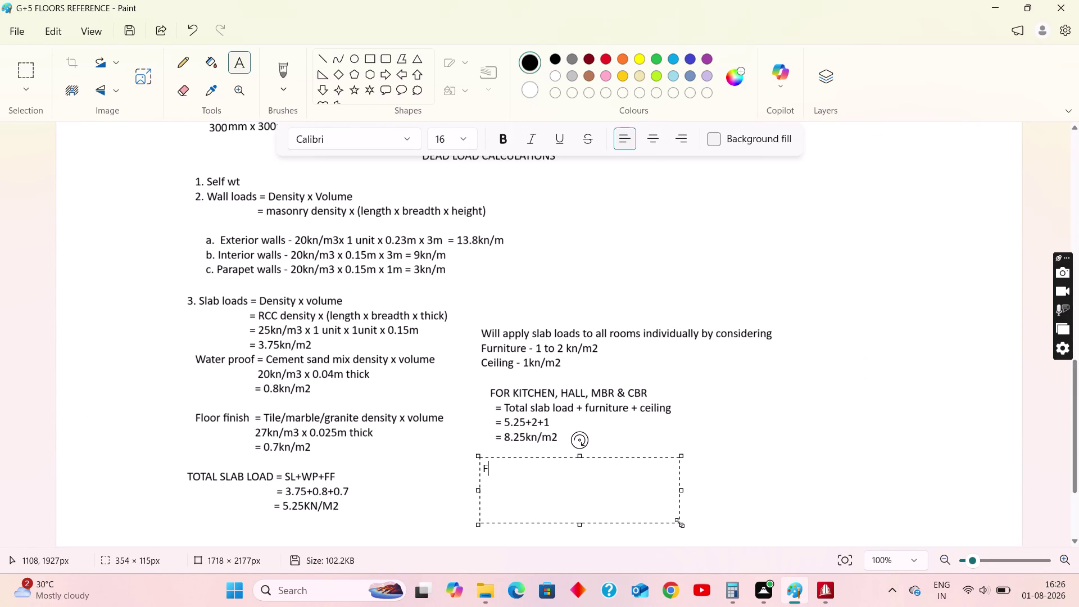
text(OR DIN)
text(ING & P)
text(UJA)
key(Return)
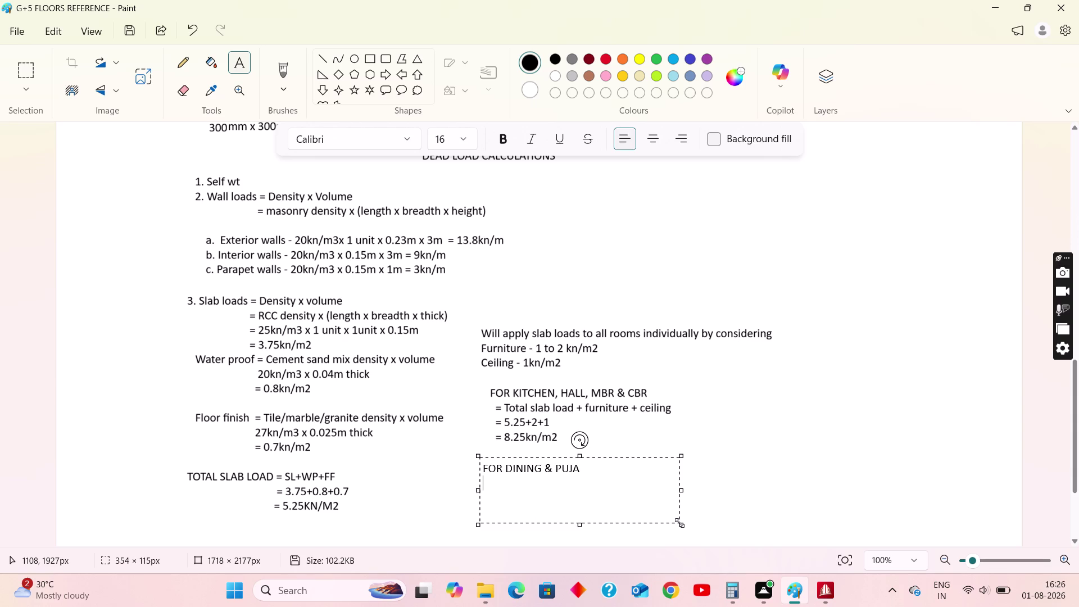
Write the formula line 'total slab load + furniture + ceiling' under the heading.
key(Return)
key(BackSpace)
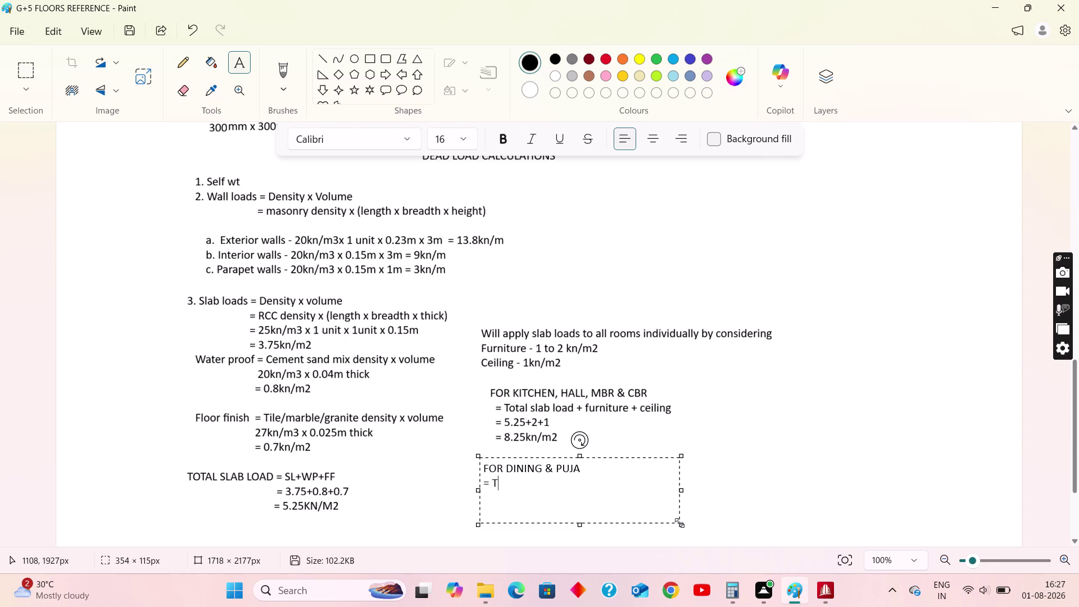
text(otal s)
text(lab load)
key(space)
text(+ fur)
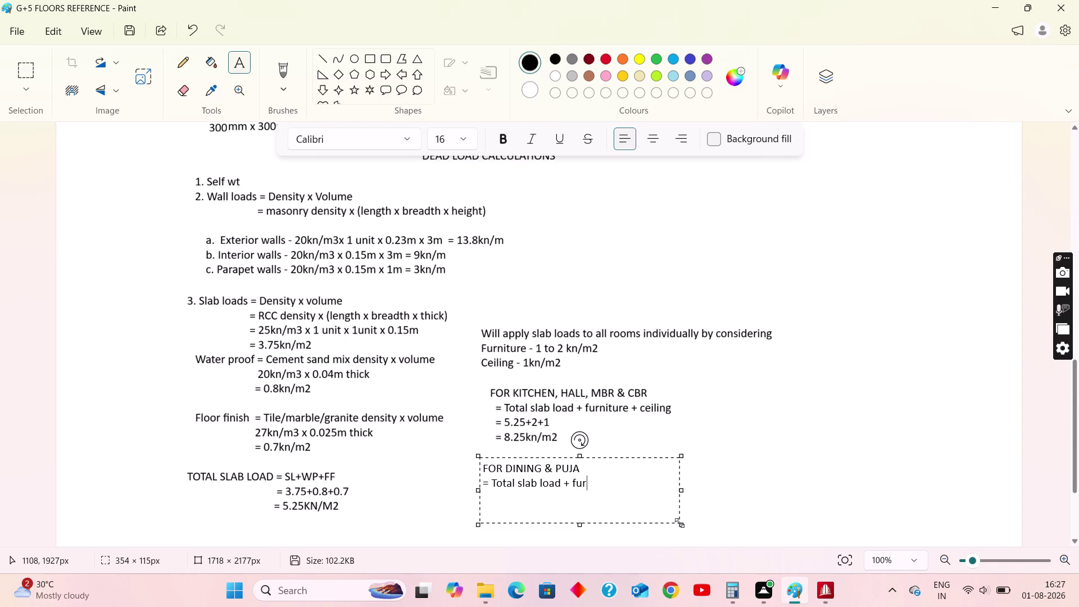
text(m)
key(BackSpace)
text(nit)
text(ure)
key(space)
key(shift+underscore)
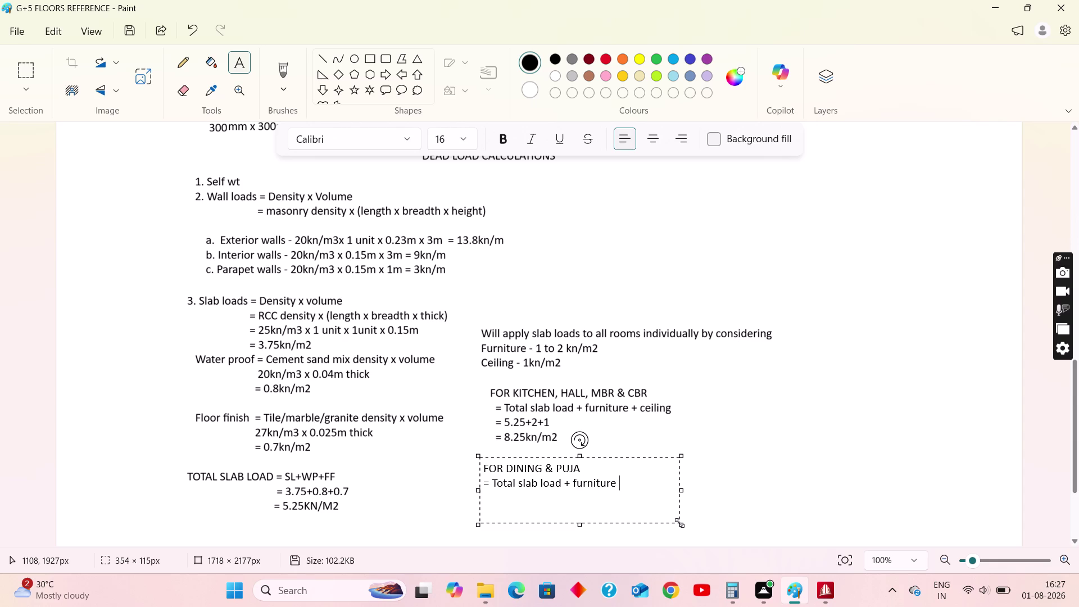
key(BackSpace)
text(+)
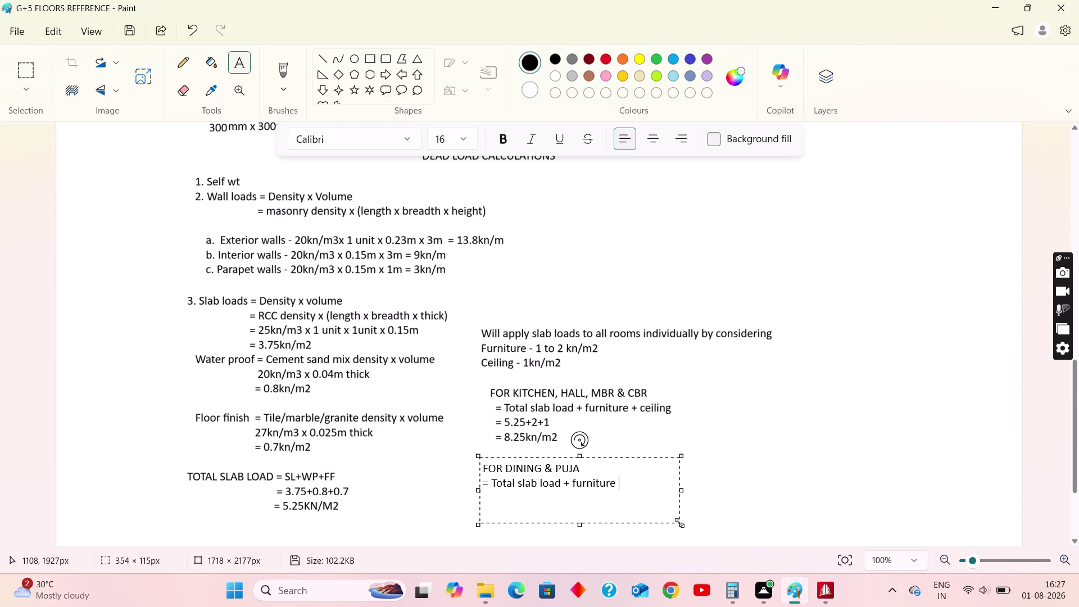
key(space)
text(ceiling)
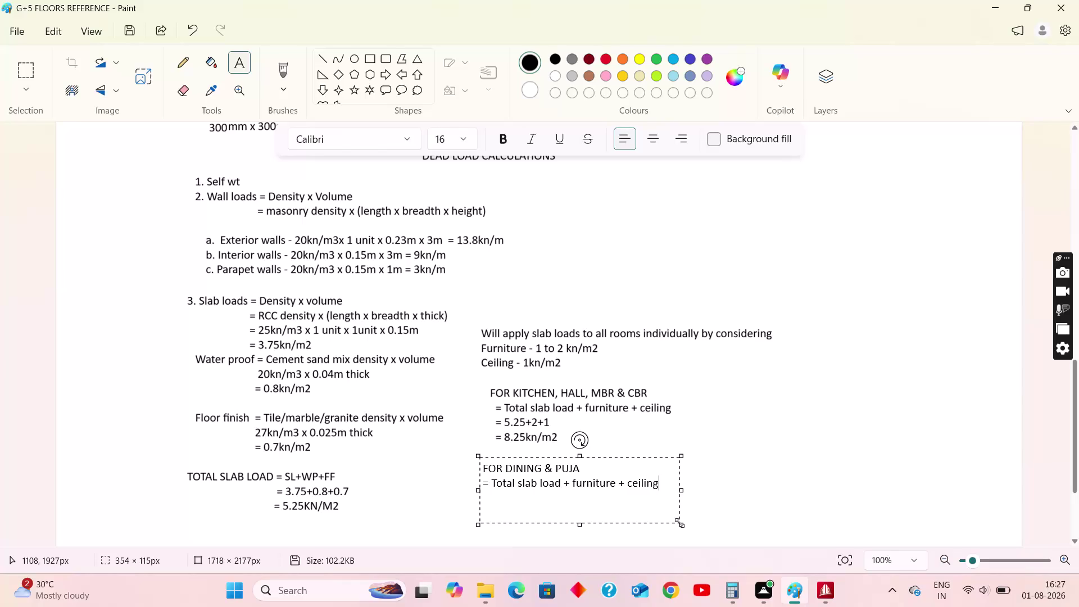
key(Return)
Add the values '= 5.25+1+1' and result '= 7.25kn/m2', then commit.
key(space)
text(= 5.)
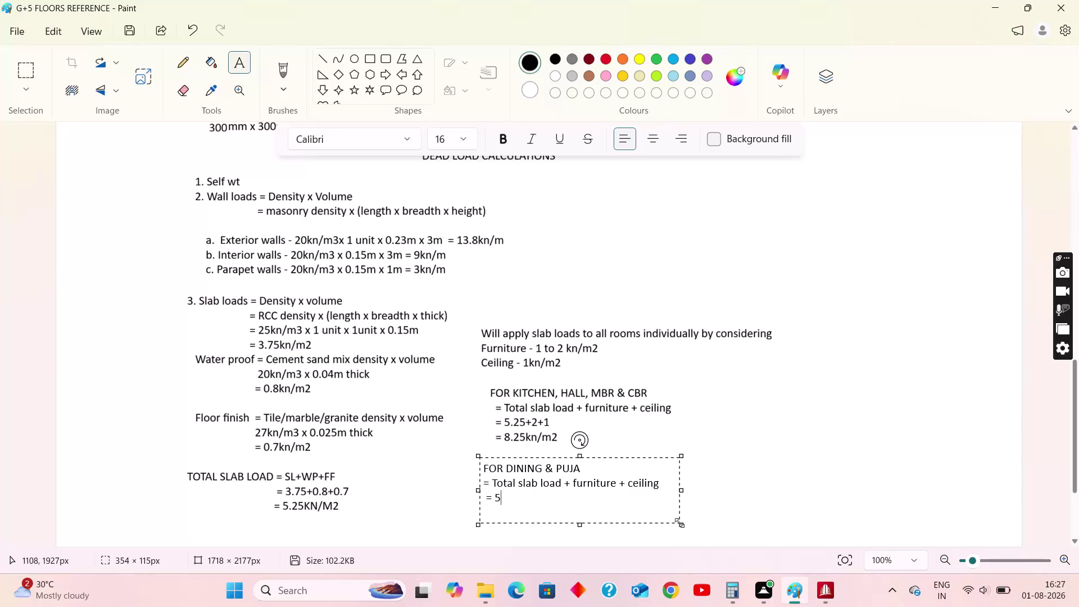
text(25k)
key(BackSpace)
text(+1)
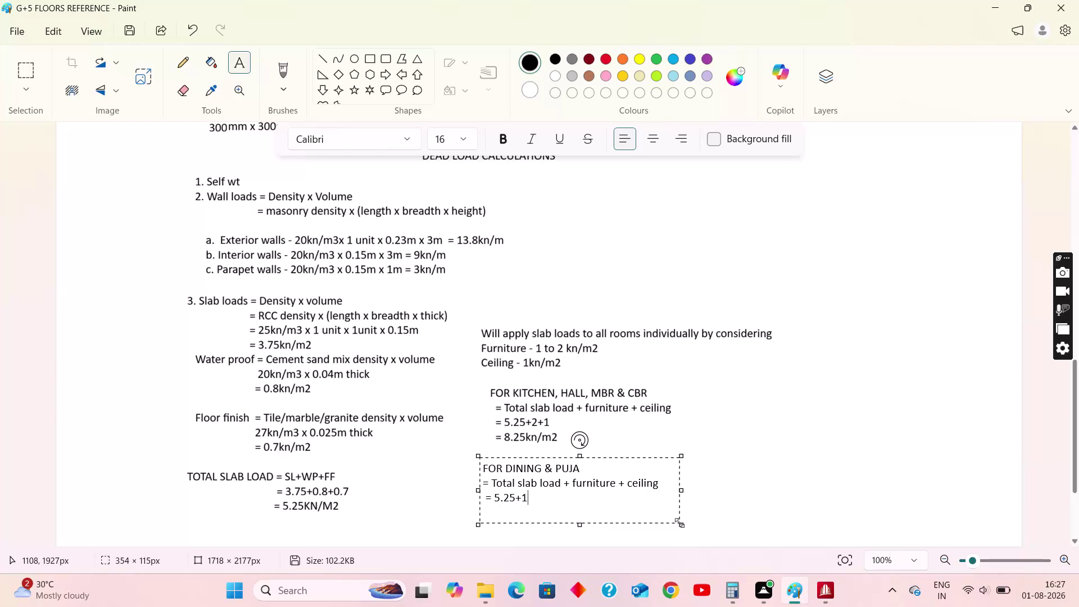
key(shift+plus)
key(1)
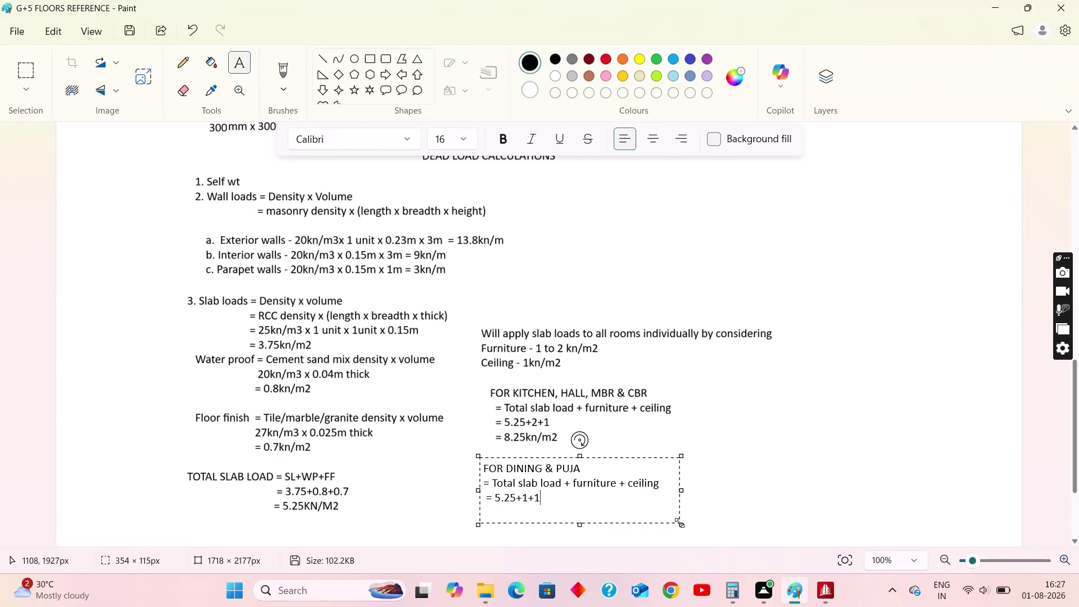
key(Return)
key(space)
text(=)
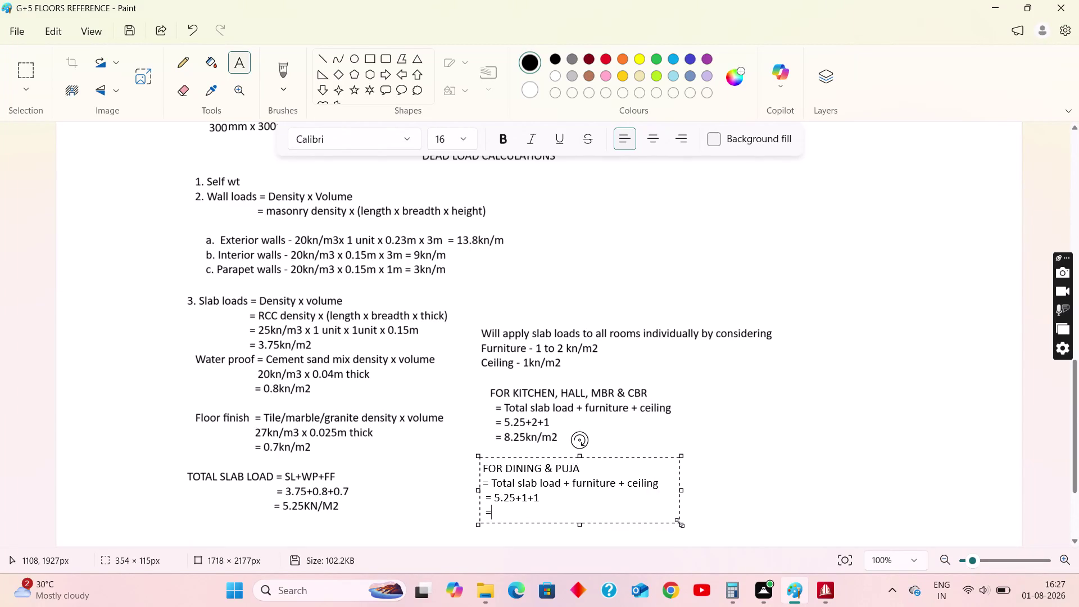
key(7)
text(.25)
text(kn/m2)
click(599, 309)
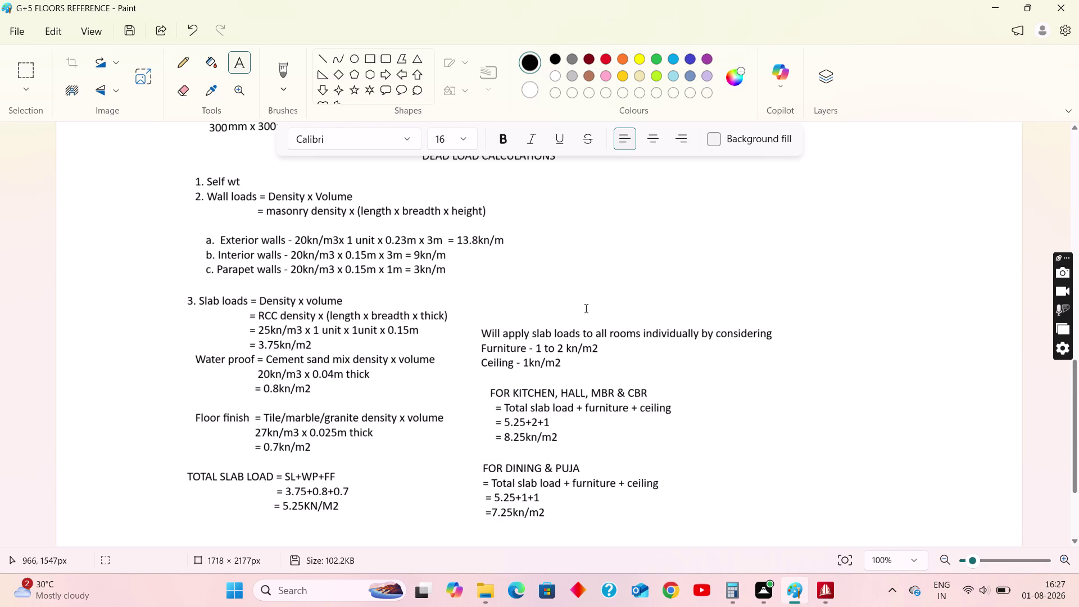
scroll(down, 3)
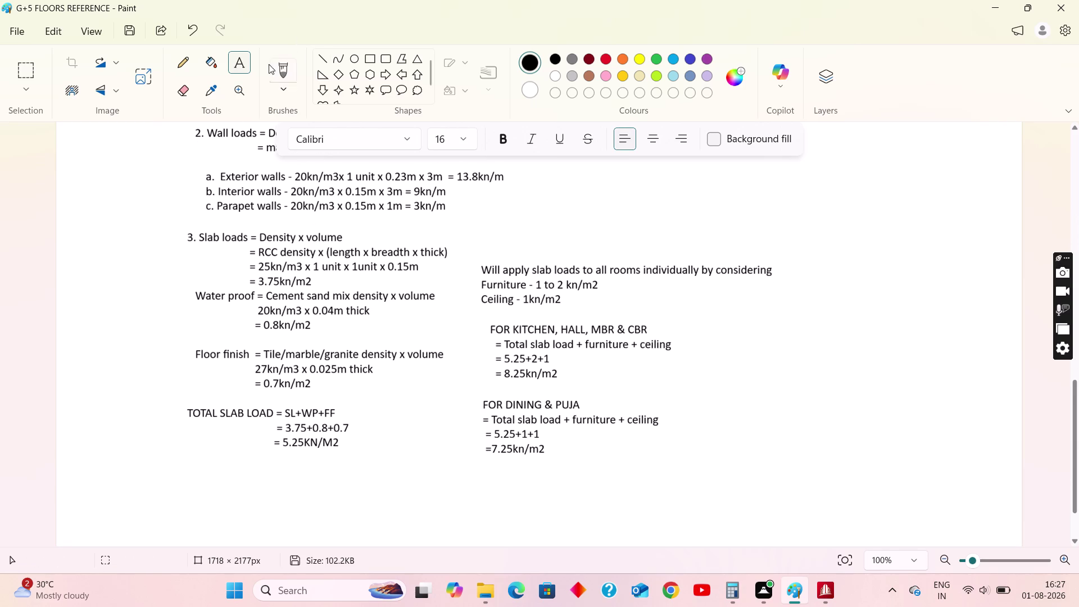
Draw a new text box right of the calculations headed 'FOR UTILITY'.
click(245, 64)
scroll(down, 3)
drag(746, 261, 941, 370)
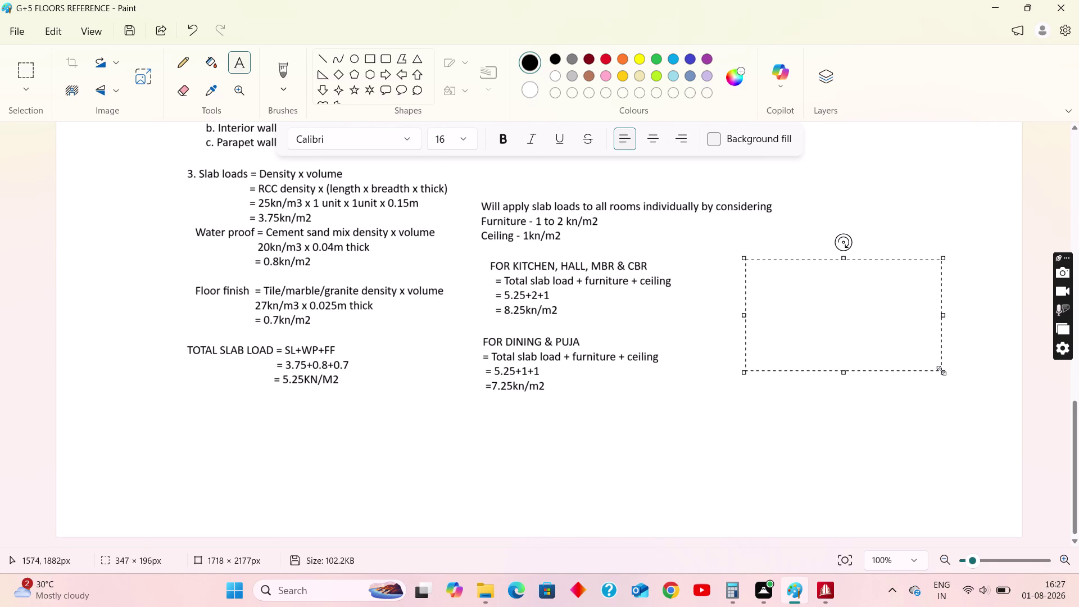
key(BackSpace)
text(OR)
key(BackSpace)
key(BackSpace)
text(FOR UTIL)
text(ITY)
Write the utility formula line '= Total slab load + furniture'.
key(Return)
text(=)
key(space)
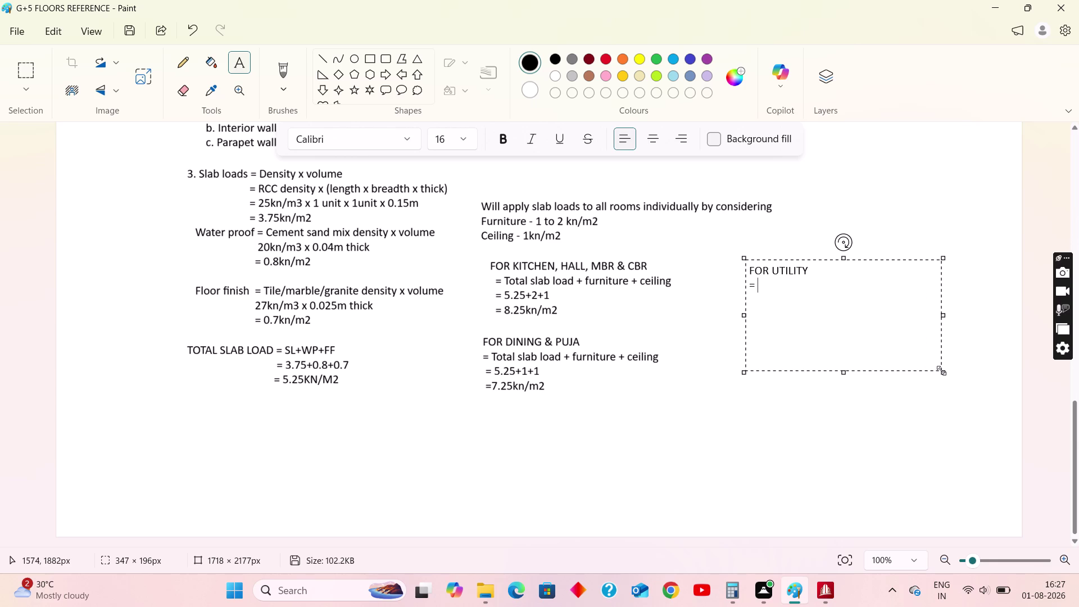
text(T)
text(ot)
text(al slab loa)
text(d)
key(space)
text(+)
key(space)
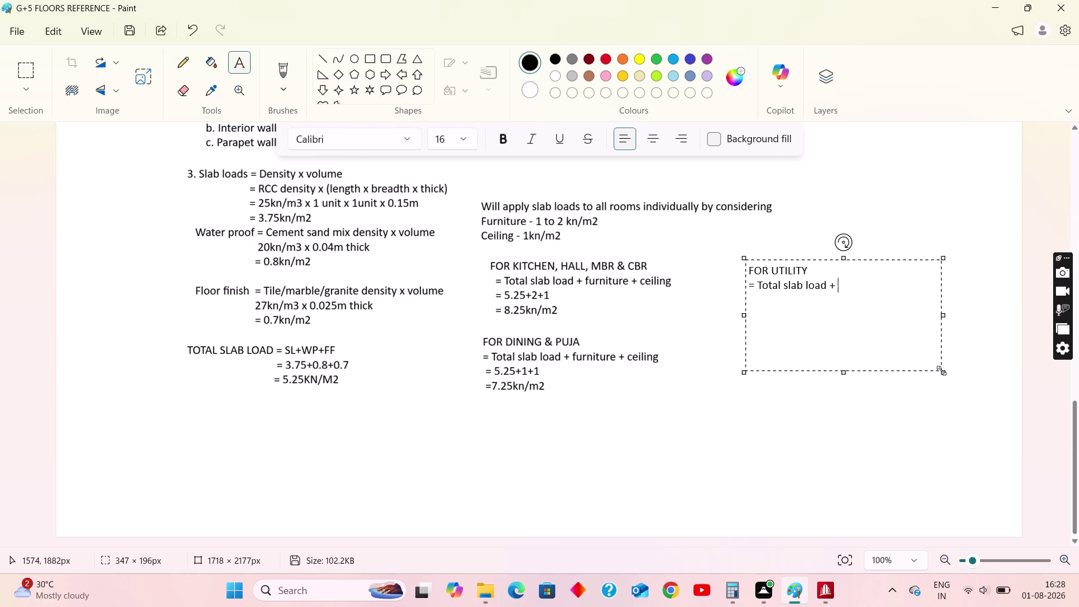
key(f)
text(ur)
text(niture)
key(space)
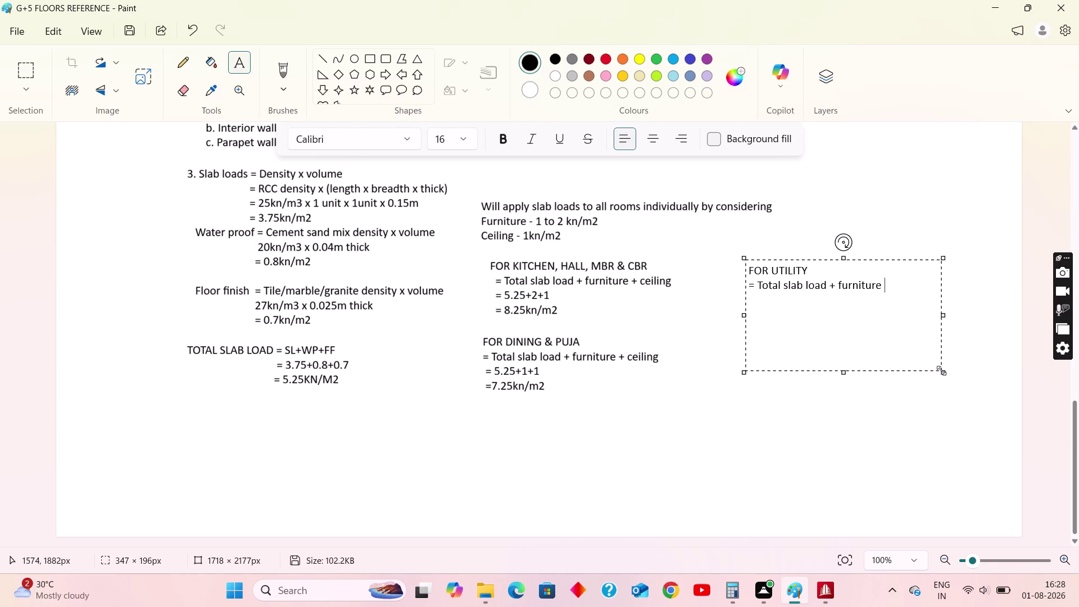
text(+ ceil)
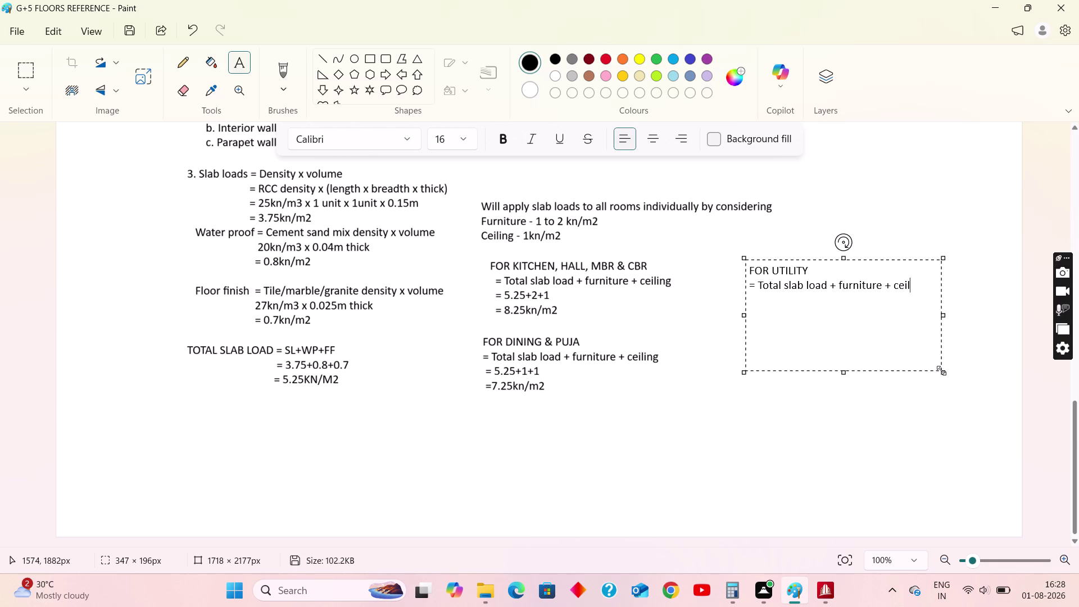
text(ing)
key(BackSpace)
key(BackSpace)
key(BackSpace)
key(BackSpace)
text(re)
Add the values '=5.25+1' and result '= 6.25kn/m2', then place the text.
key(Return)
text(=5)
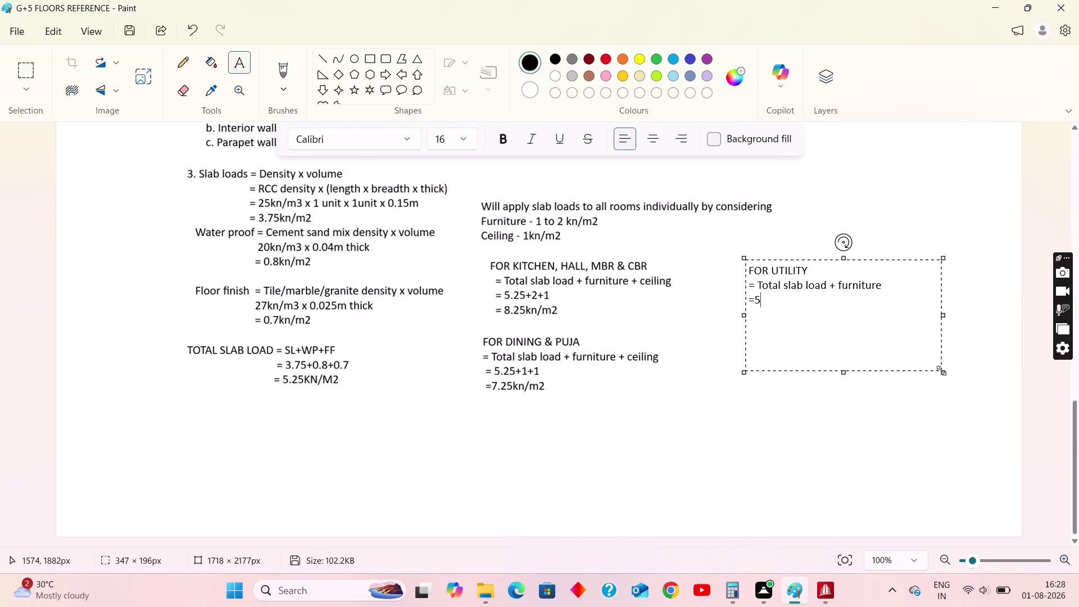
text(.25+)
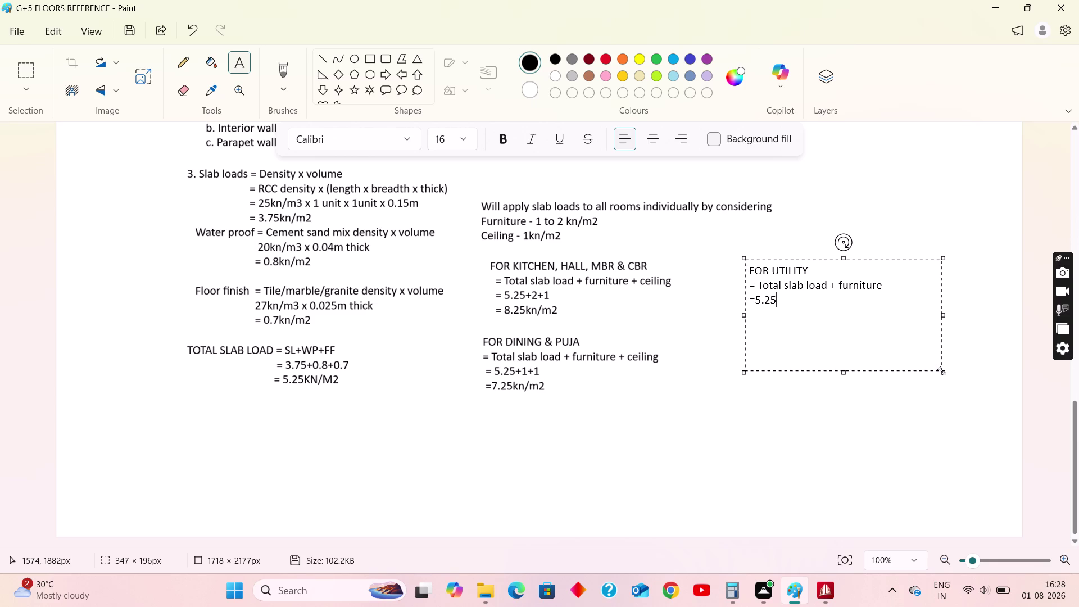
key(1)
key(Return)
key(equal)
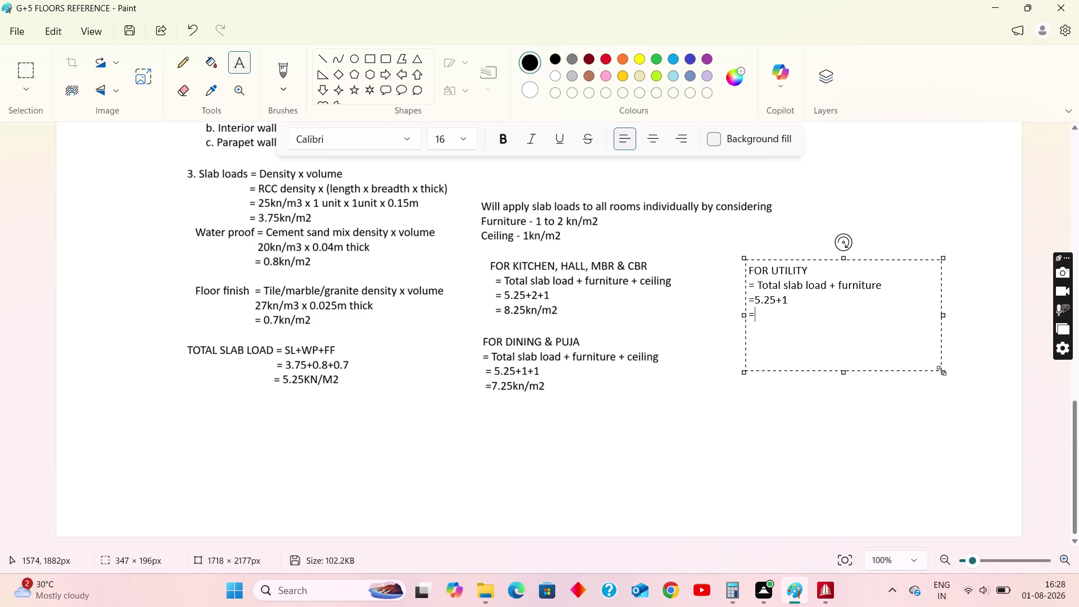
key(space)
text(6.)
text(25kn/m)
text(2)
click(867, 207)
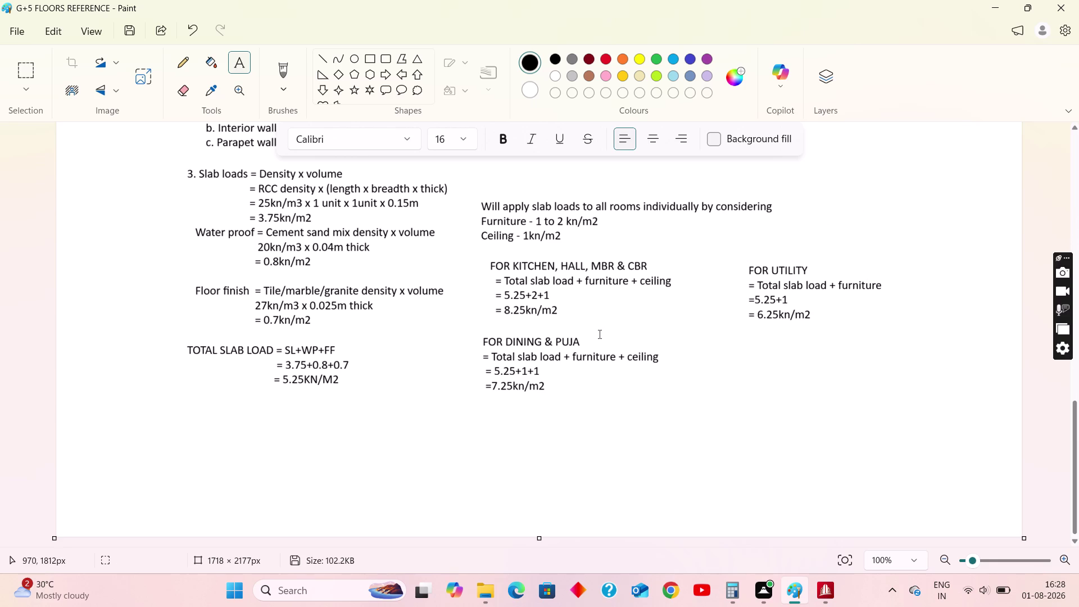
scroll(down, 3)
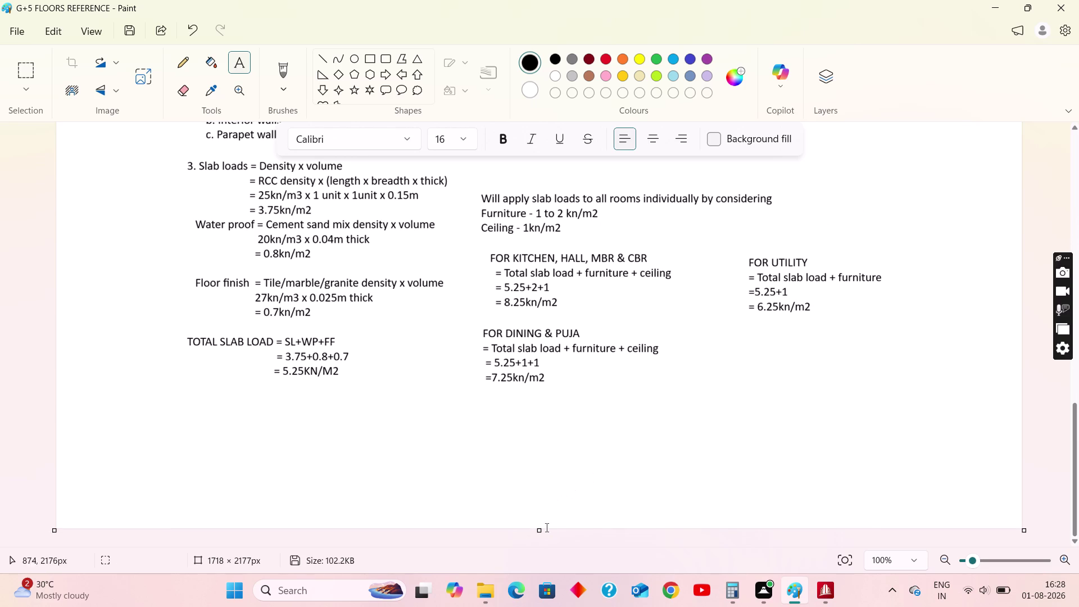
Extend the Paint canvas downward to make room for more notes.
drag(540, 531, 539, 559)
scroll(down, 3)
drag(540, 530, 545, 557)
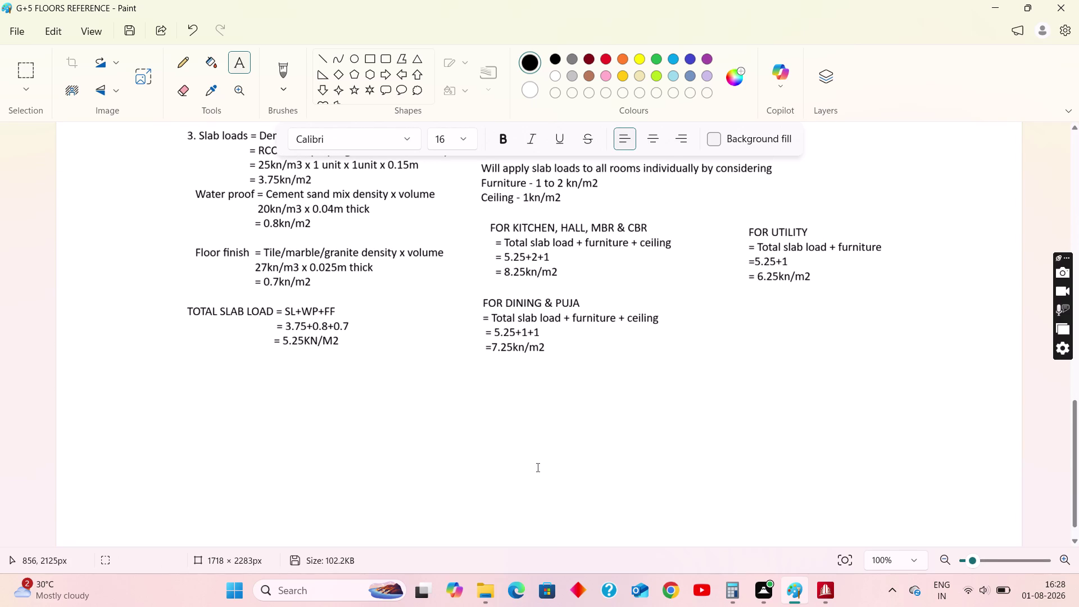
scroll(down, 3)
click(240, 65)
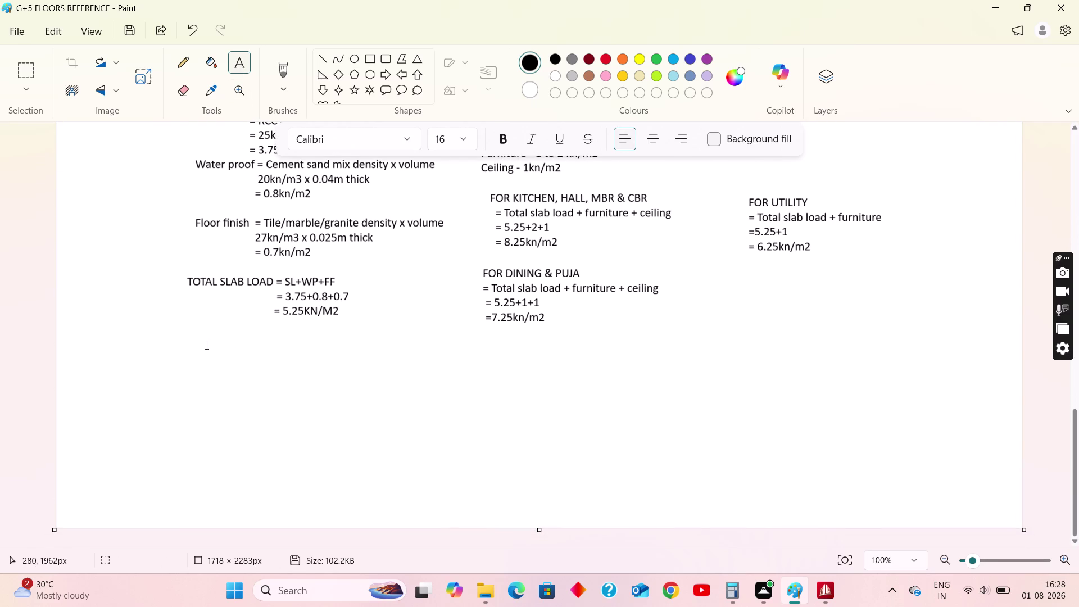
Draw a text box headed '4. FOR TOILETS - SUNKEN LOAD'.
drag(175, 345, 724, 499)
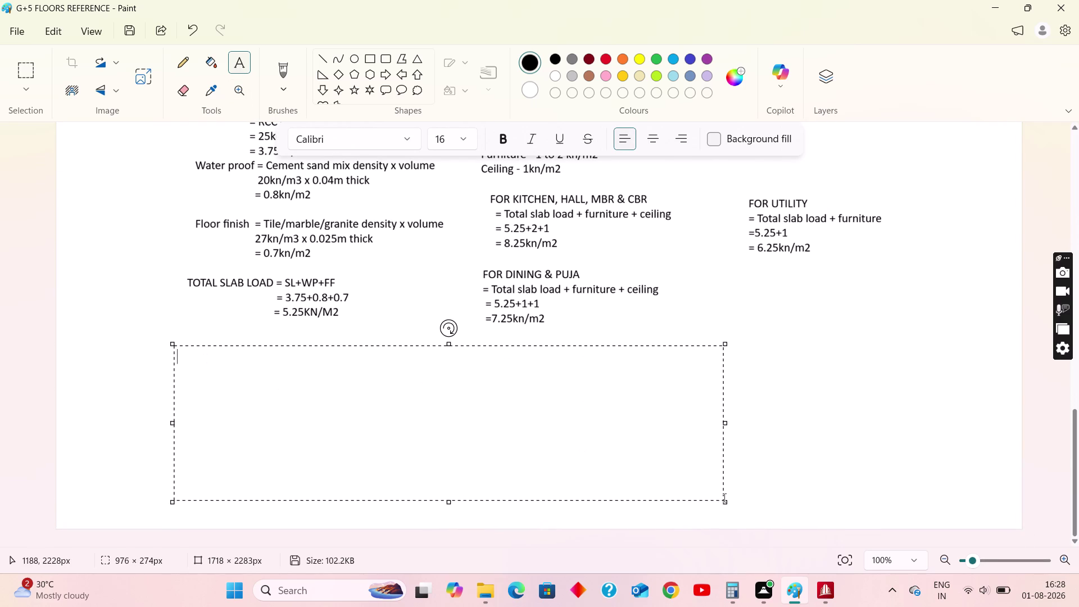
text(4.)
key(space)
text(FO)
text(R TOILE)
text(TS)
key(space)
text(-)
key(space)
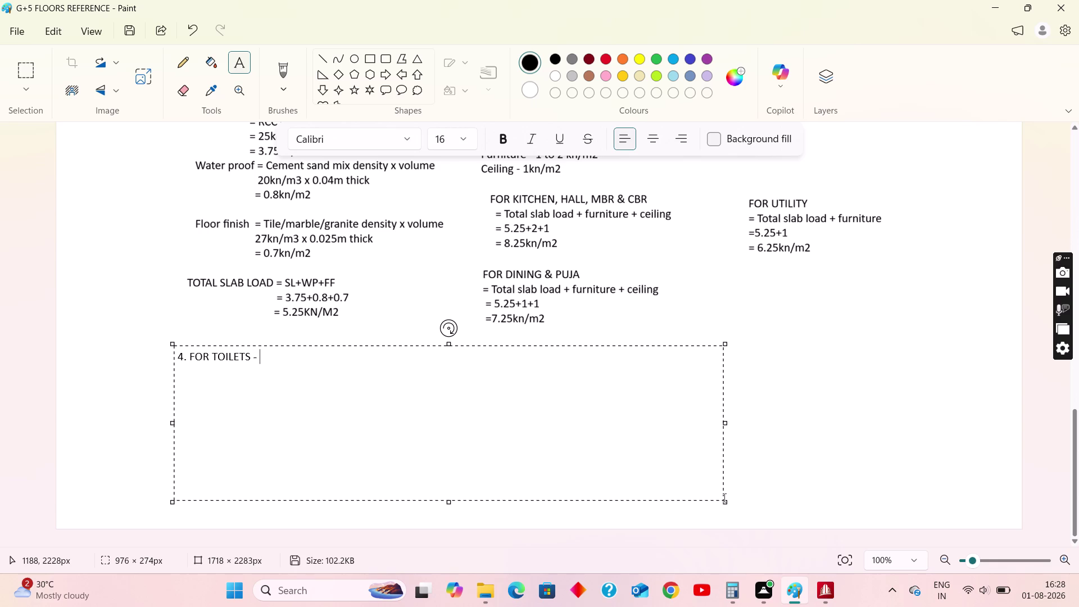
text(SUNKEN)
key(space)
text(LOAD)
Write the formula line '= Density of cinder material x volume'.
key(Return)
key(Return)
key(space)
key(space)
key(BackSpace)
key(BackSpace)
key(BackSpace)
key(space)
key(space)
key(space)
key(space)
text(=)
key(space)
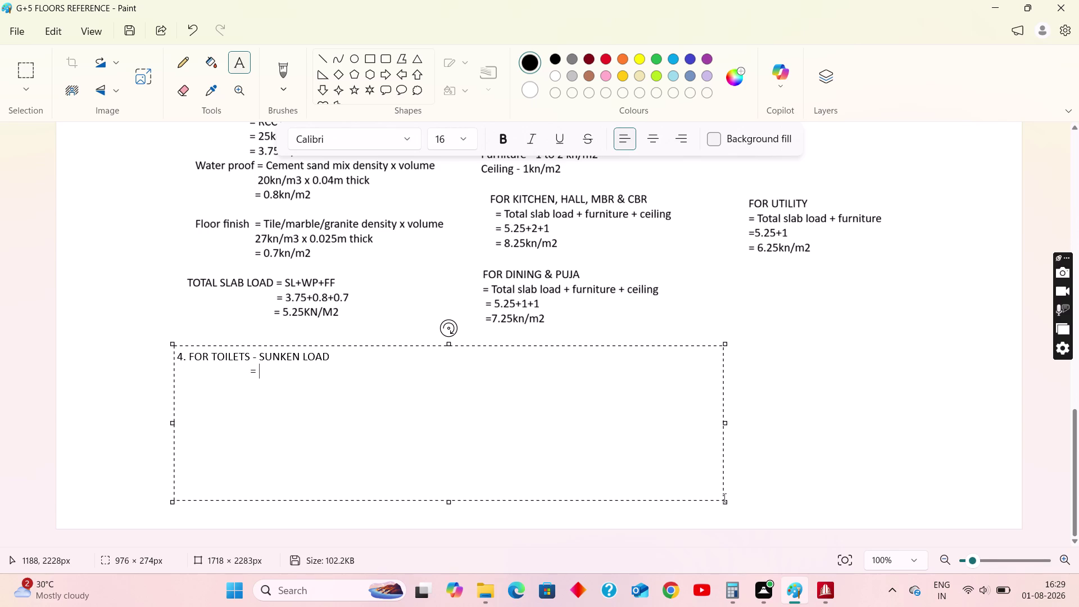
key(d)
text(ens)
text(ity of)
key(space)
text(cind)
text(er mtl)
key(space)
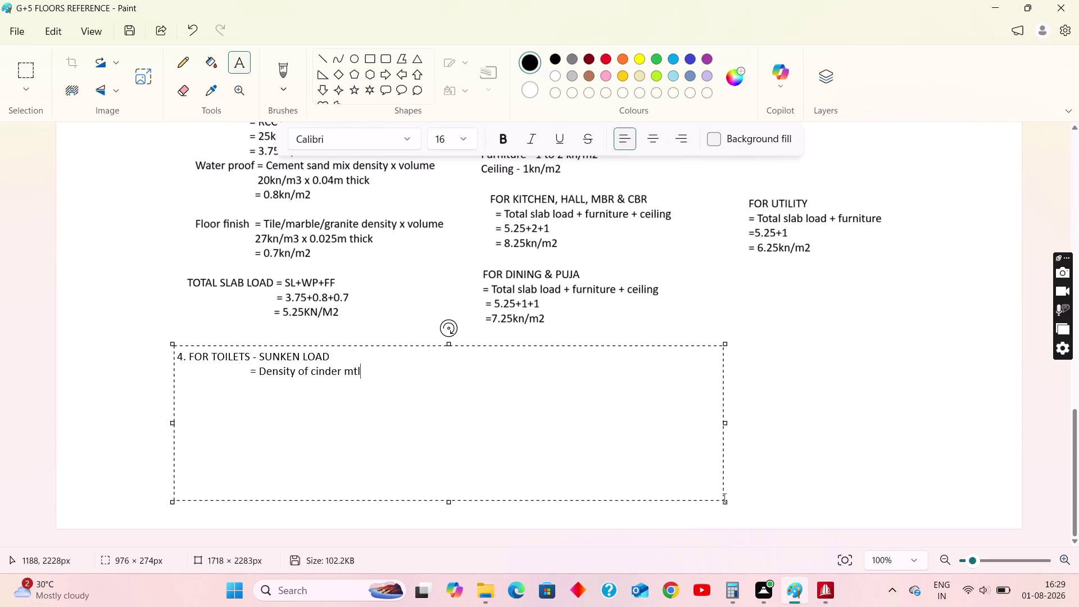
text(x)
key(space)
text(v)
text(olume')
key(BackSpace)
drag(362, 375, 359, 375)
drag(359, 375, 353, 376)
key(a)
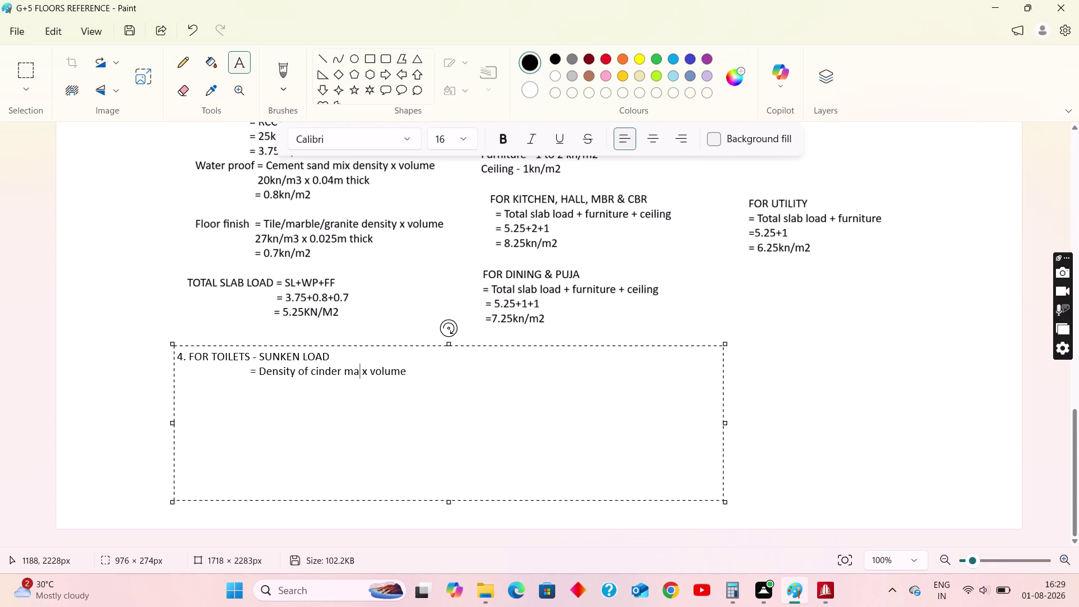
text(terial)
click(438, 364)
Add the values line '= 8kn/m3 x 0.32m height'.
key(Return)
key(space)
key(space)
key(space)
key(space)
key(space)
key(space)
key(equal)
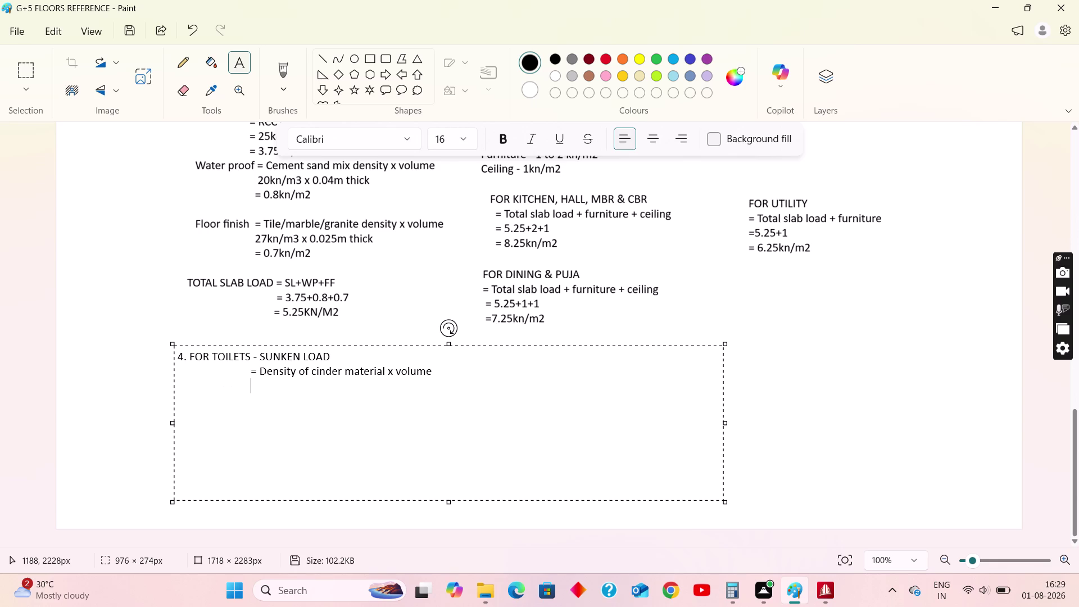
text(8kn)
text(/m3)
key(space)
text(x)
key(space)
key(0)
text(.3)
text(m)
key(BackSpace)
text(2m)
key(space)
text(height)
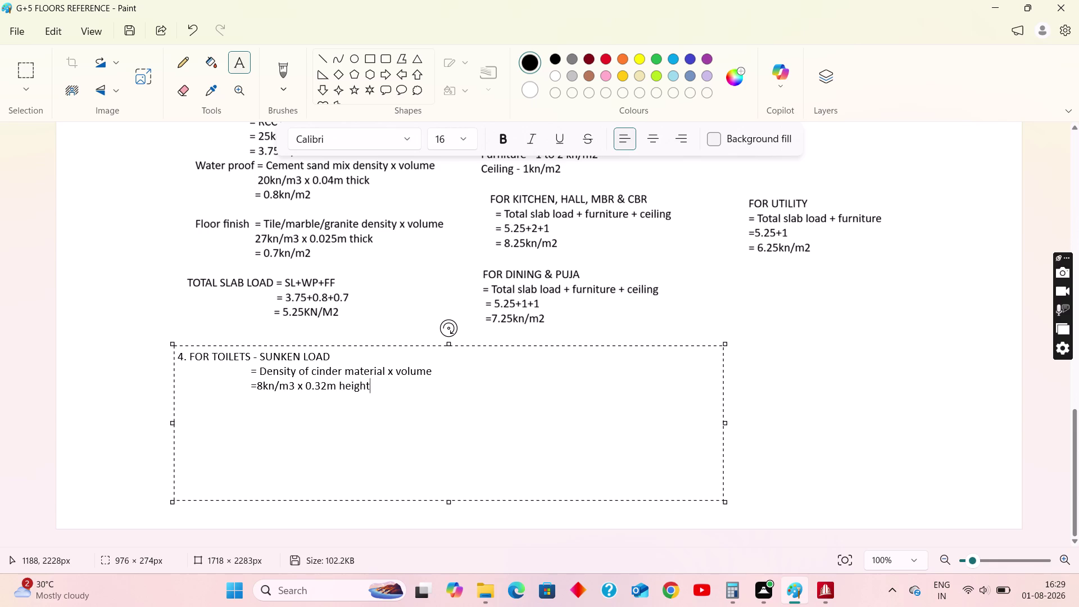
Begin the '=' result line and correct the height from 0.32m to 0.2m.
key(Return)
key(space)
key(space)
key(space)
text(=)
key(space)
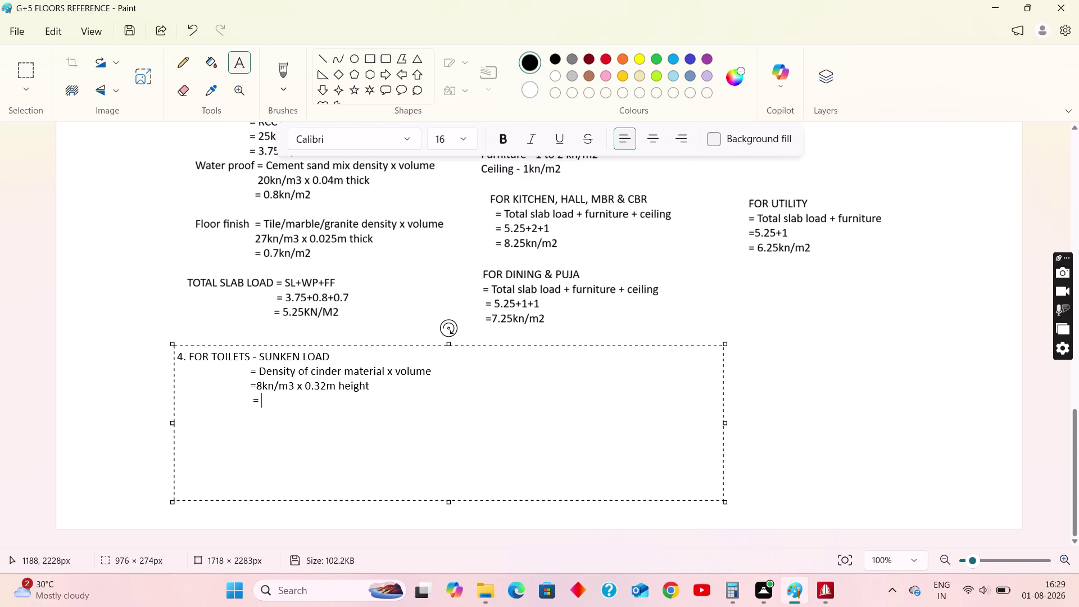
click(735, 585)
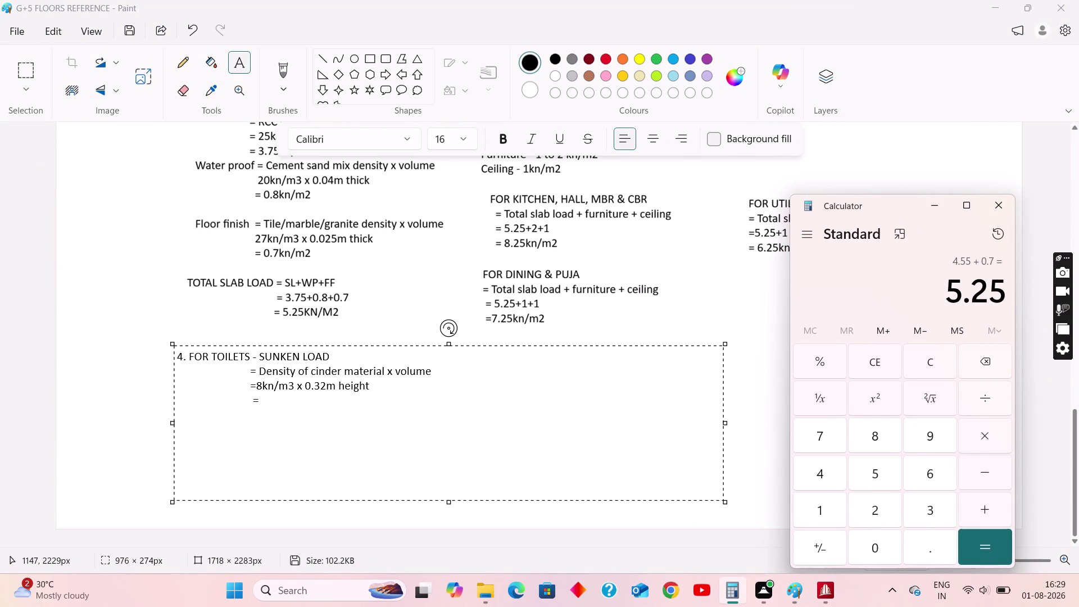
click(322, 386)
key(BackSpace)
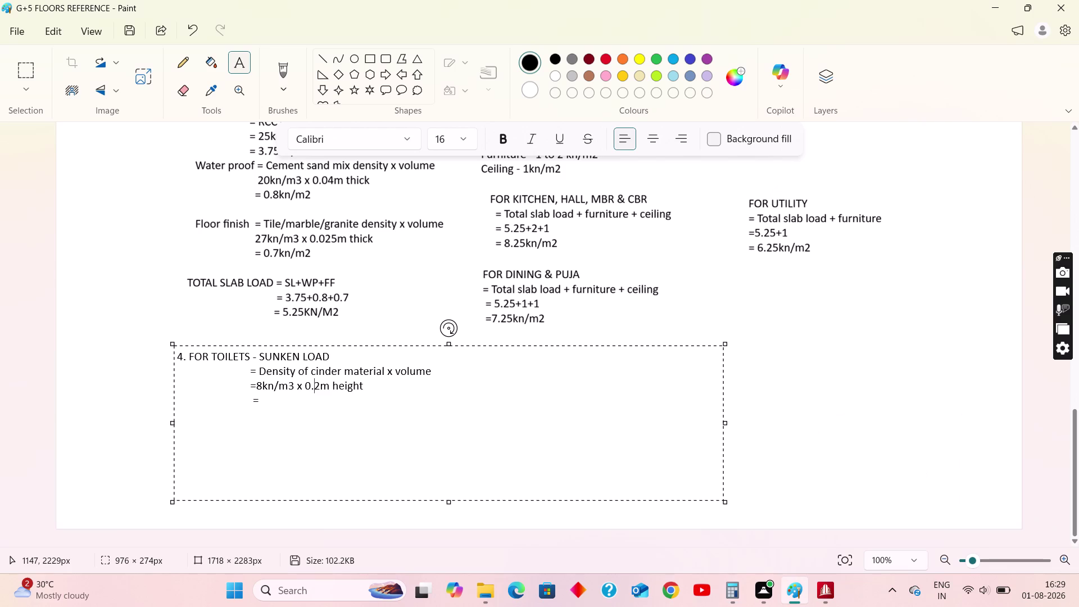
Compute 8 × 0.2 = 1.6 in Calculator and enter '1.6kn/m2' as the result.
click(734, 585)
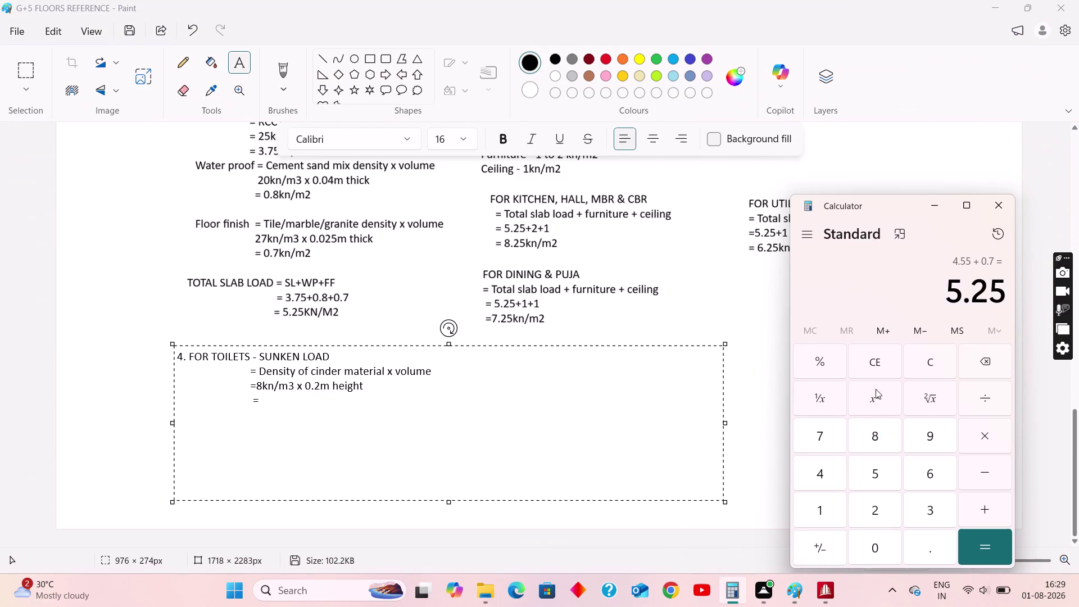
click(873, 365)
click(874, 437)
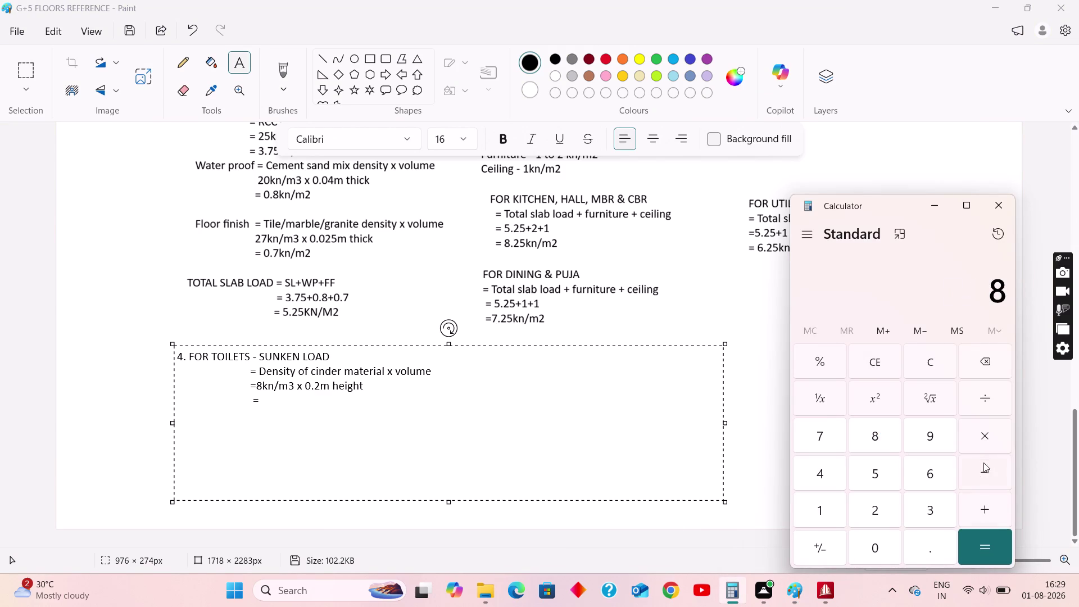
click(990, 438)
click(885, 549)
click(933, 547)
click(876, 513)
click(973, 547)
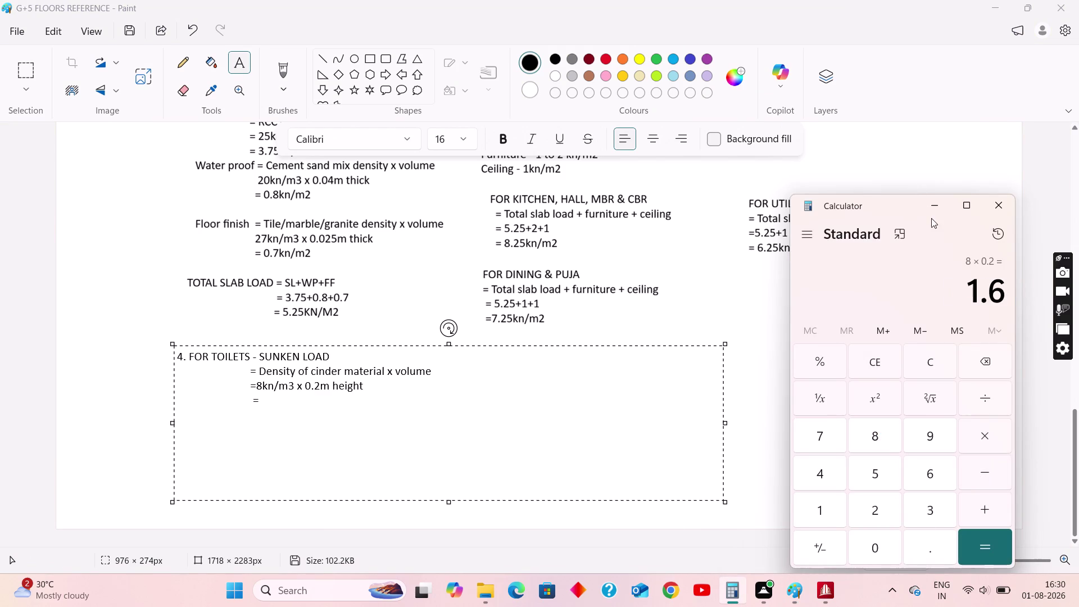
click(938, 212)
click(279, 406)
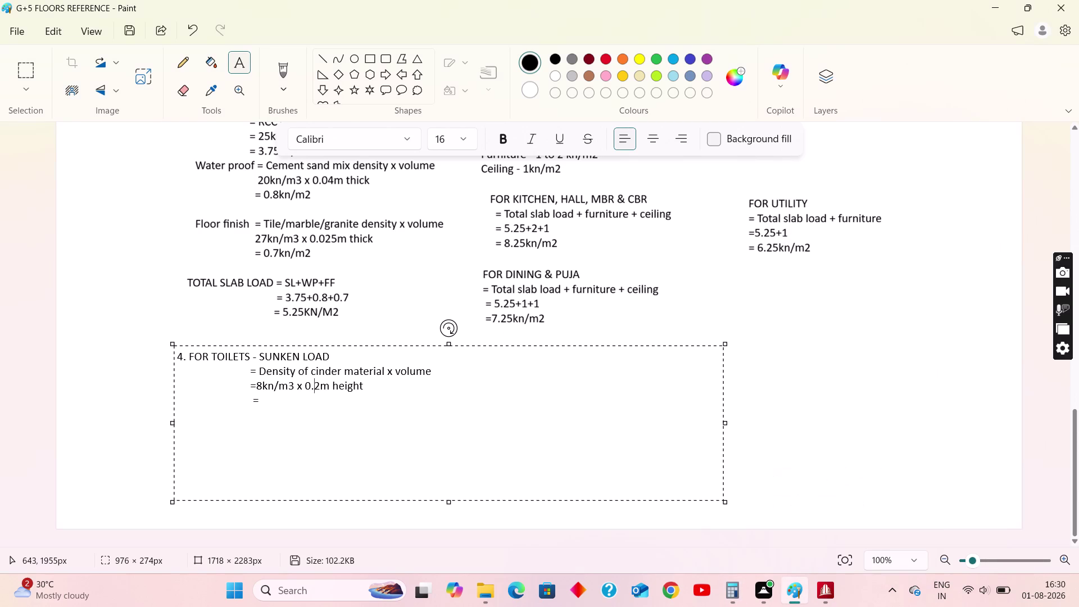
text(1.6kn)
text(/m2)
Start a 'Total slab load' line below the toilet result.
key(Return)
key(Return)
key(t)
key(t)
text(o)
text(tal slab)
key(space)
text(load)
key(space)
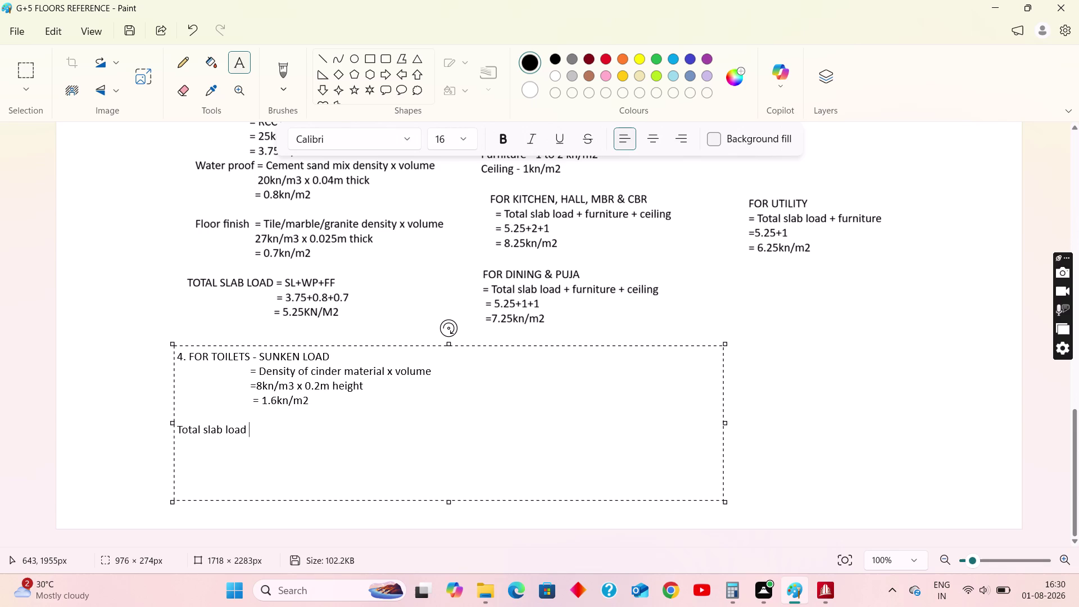
Type the heading line 'in toilet = slab load + sunken load'.
text(on toi)
key(BackSpace)
key(BackSpace)
key(BackSpace)
key(BackSpace)
key(BackSpace)
key(BackSpace)
text(in)
key(space)
text(toiler)
key(BackSpace)
text(t)
key(space)
text(=)
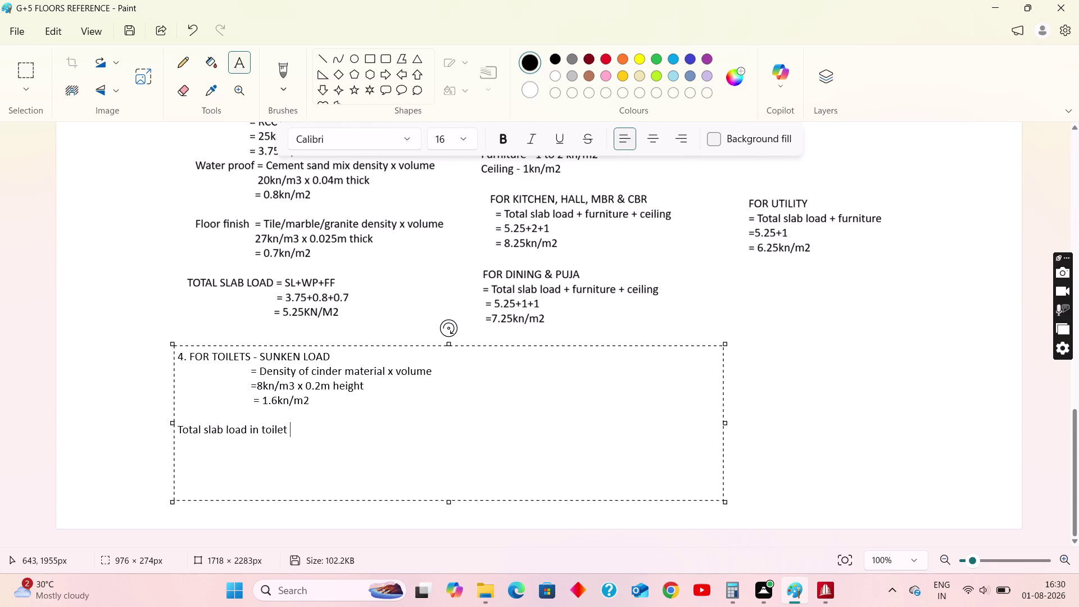
key(space)
key(s)
text(lab load)
key(space)
key(shift+plus)
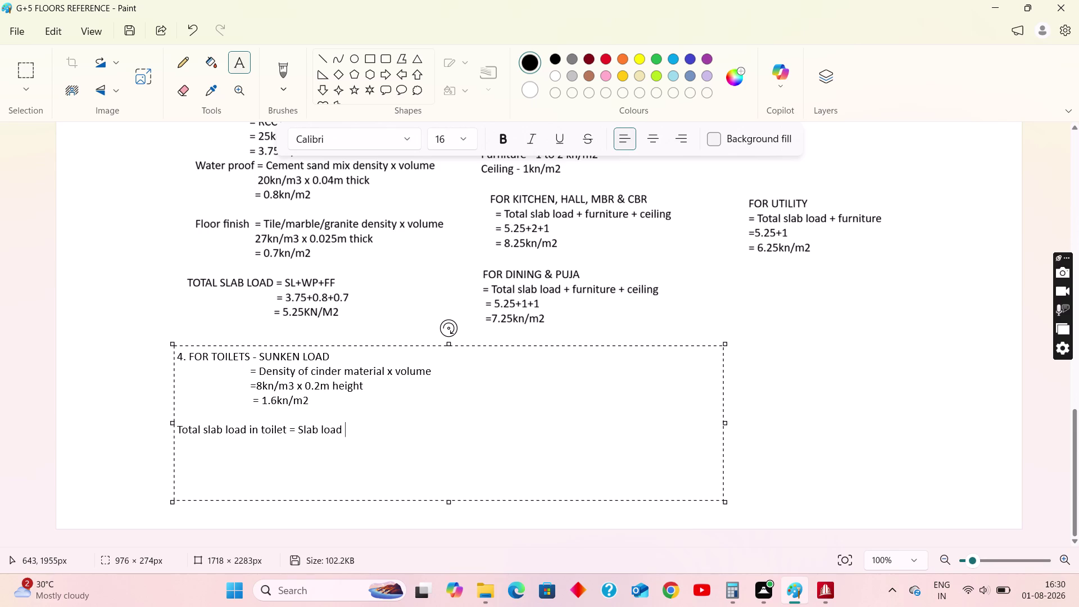
key(space)
text(sunke)
text(n load)
Add the indented line '= 5.25+1.6' and start an '=' result line.
key(Return)
key(space)
key(space)
key(space)
text(=)
key(space)
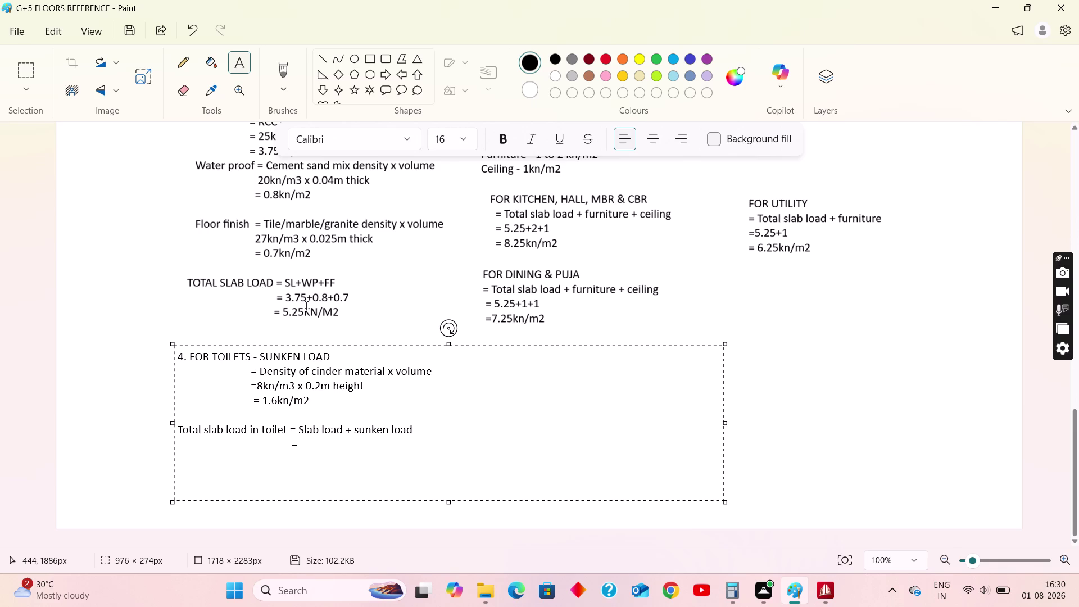
text(5.25)
key(shift+plus)
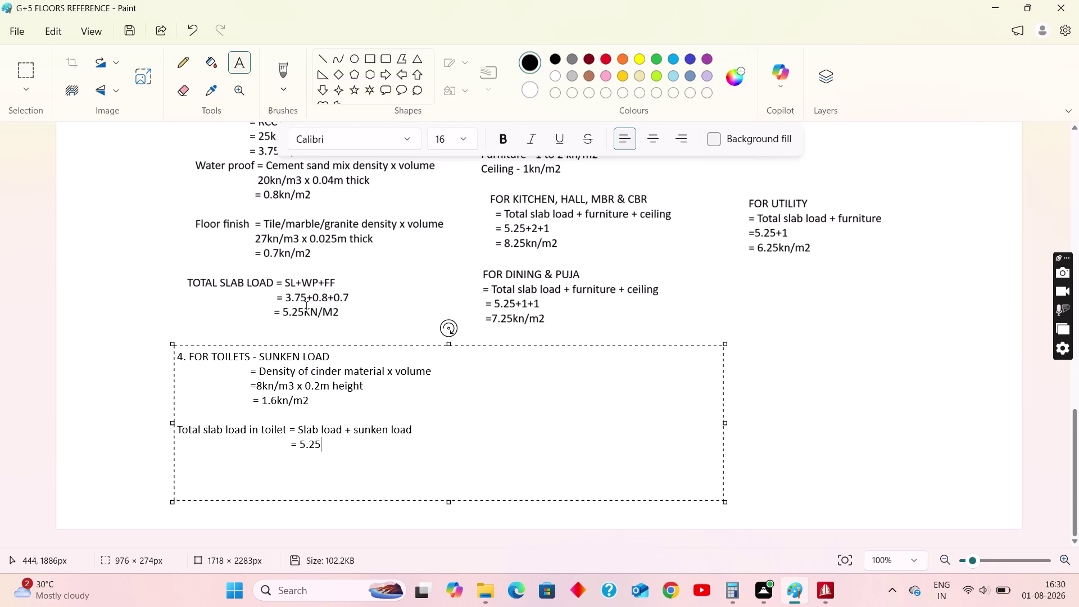
text(1.6)
key(Return)
key(space)
key(space)
key(space)
key(space)
key(space)
text(=)
key(space)
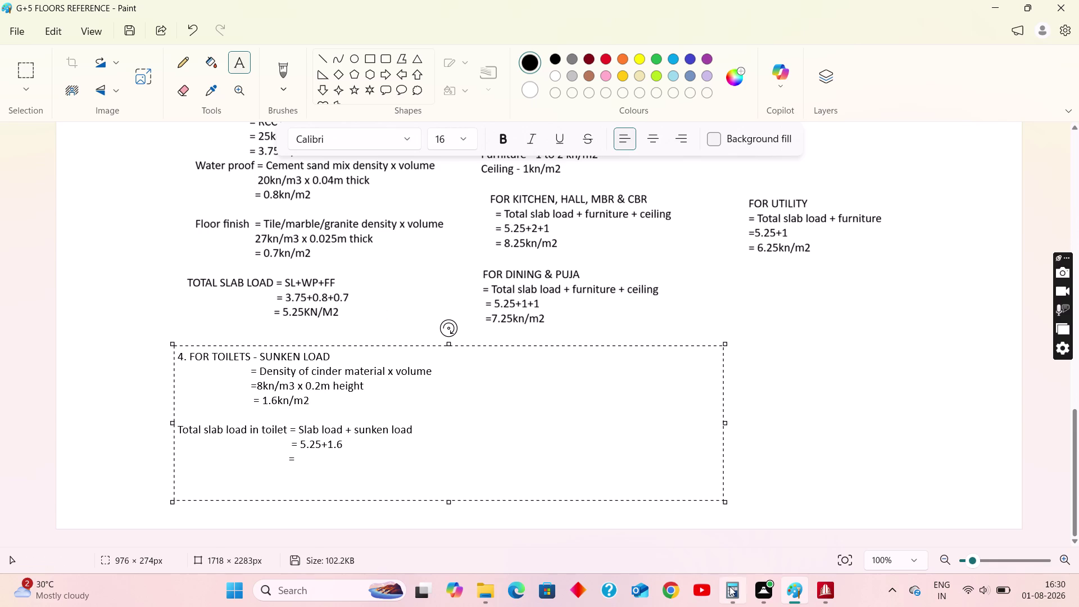
Compute 1.6 + 5.25 = 6.85 in Calculator, then put it away.
click(730, 586)
click(975, 510)
click(884, 478)
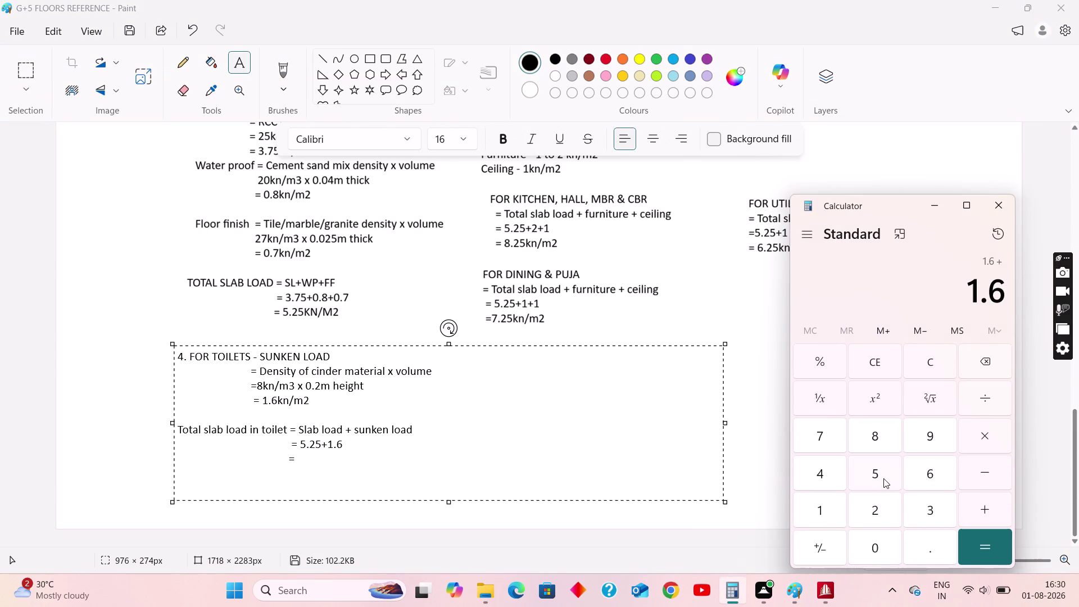
click(925, 550)
click(869, 501)
click(876, 479)
click(978, 549)
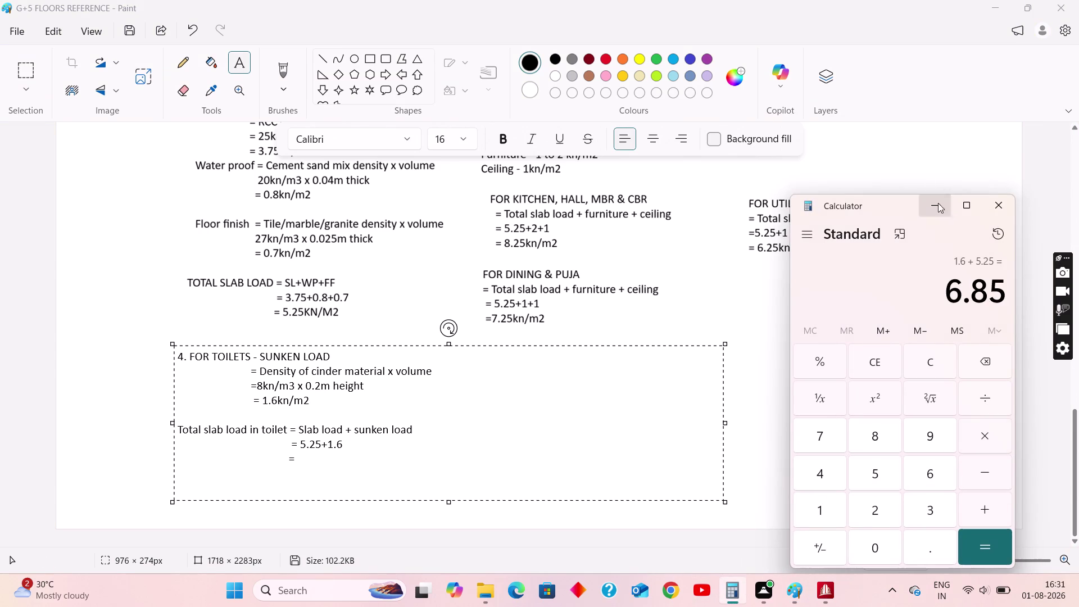
click(932, 212)
Type the result 6.85kn/m2 and commit the toilet calculation text.
text(6)
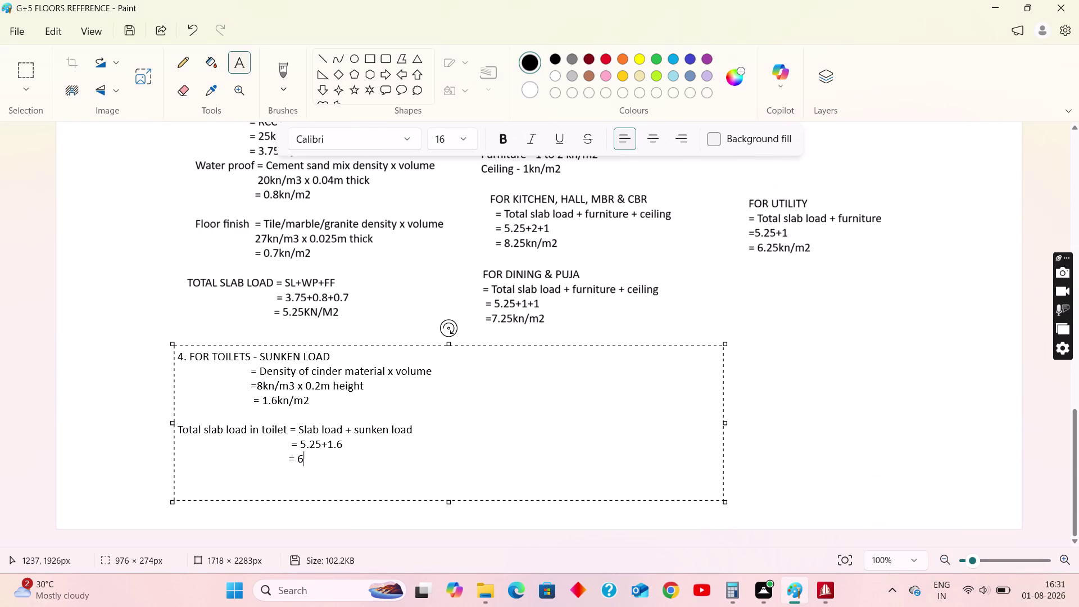
text(.)
text(85)
text(kn/m)
key(2)
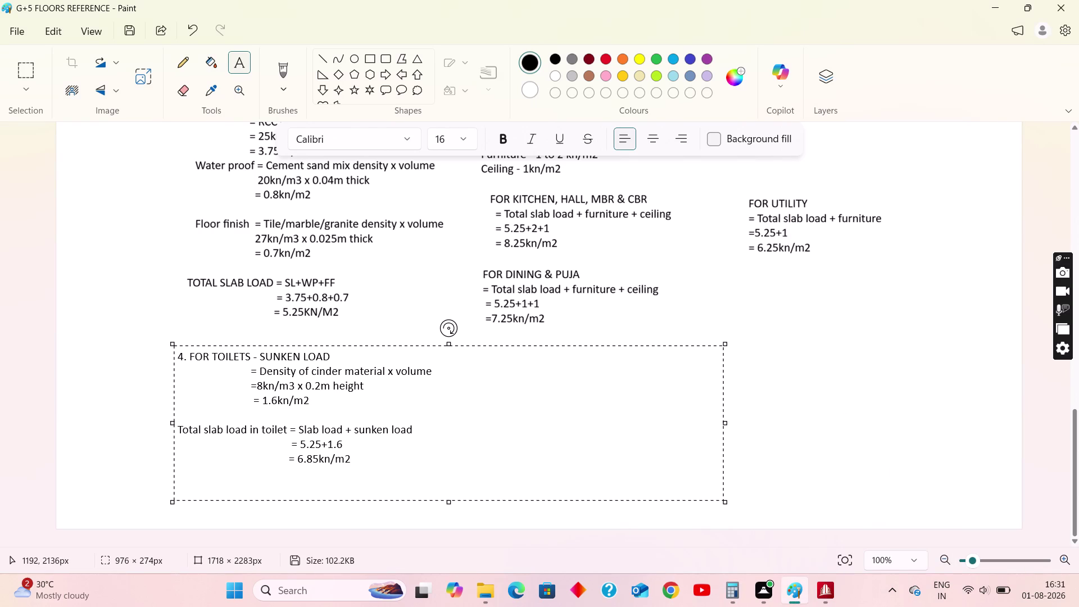
drag(726, 424, 439, 413)
click(532, 423)
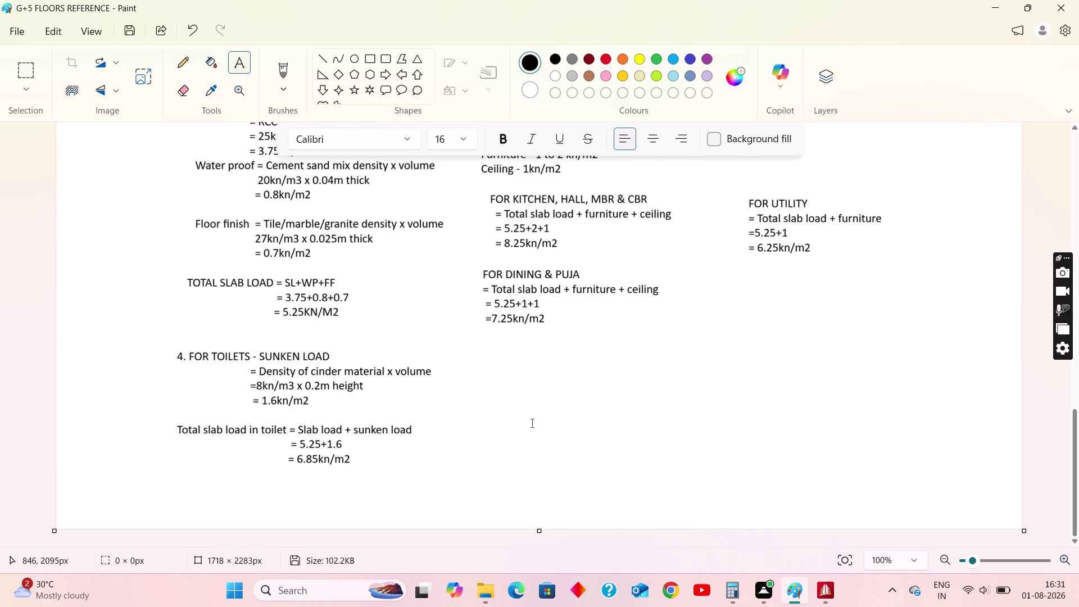
Draw a text box and note toilet floors sit 200 to 300mm off level, filled with cinder.
click(235, 63)
drag(465, 375, 606, 416)
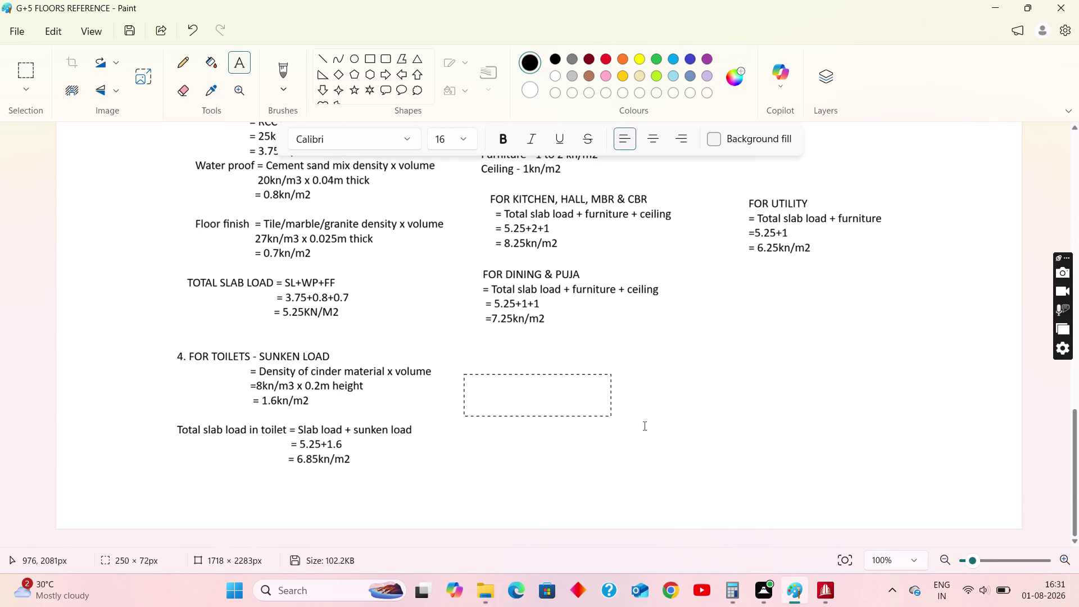
drag(605, 416, 746, 446)
text(e)
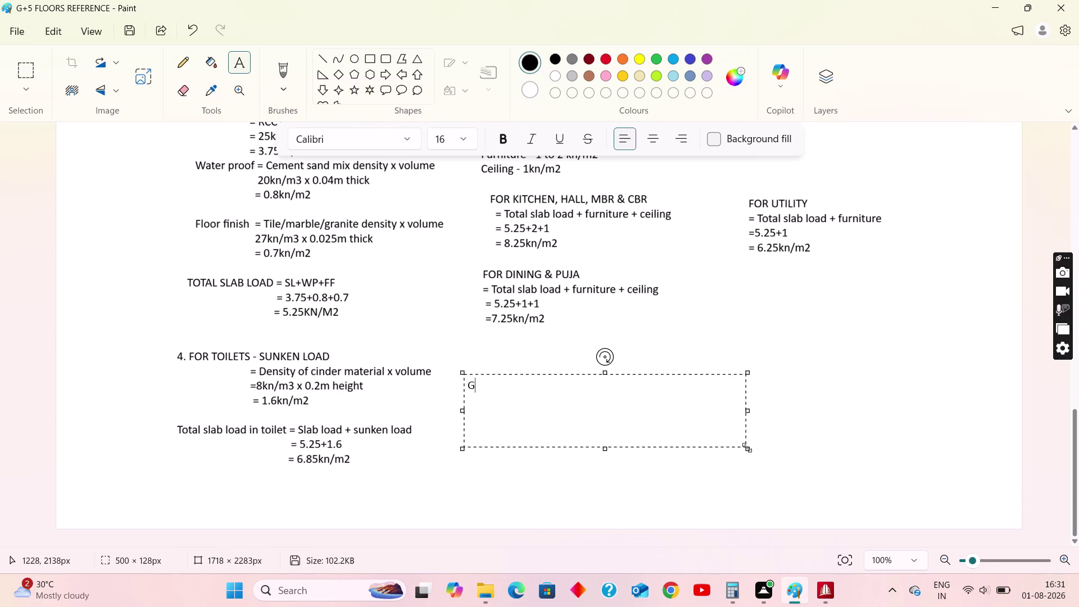
text(nerally)
key(comma)
key(space)
text(oi)
text(let floo)
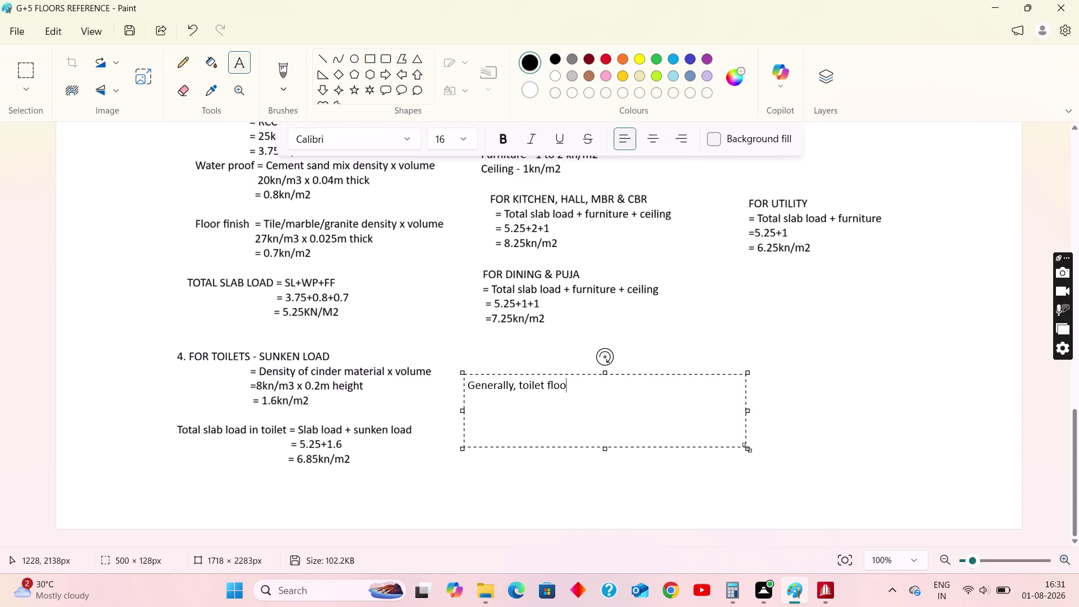
text(r)
key(space)
text(havi)
text(ng)
key(space)
text(2)
text(00 to 3)
text(00mm)
key(space)
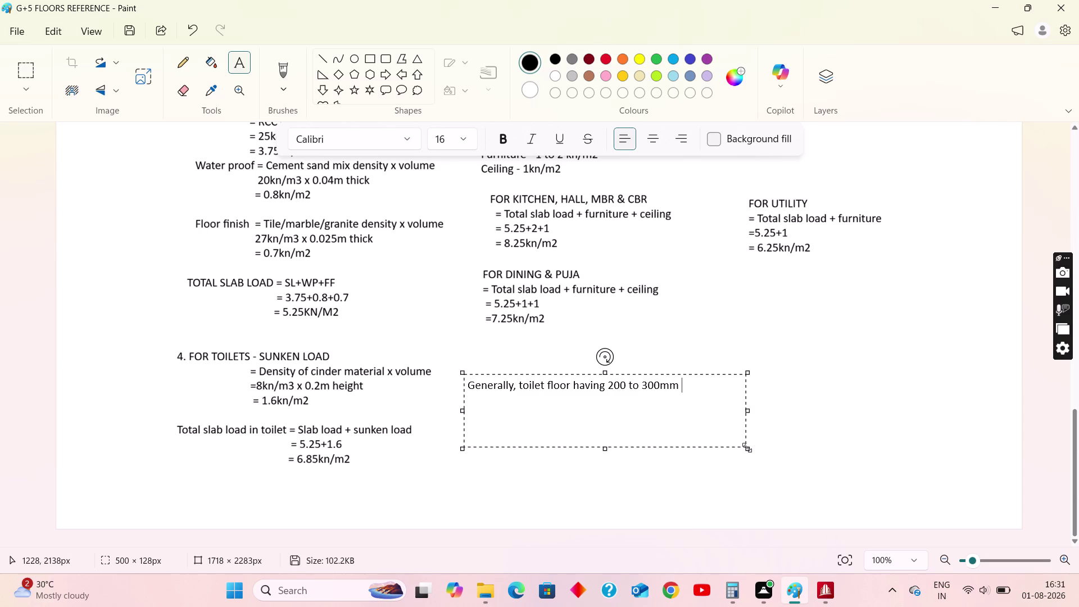
key(u)
text(p or)
key(space)
text(down)
key(space)
text(from)
key(space)
text(floor)
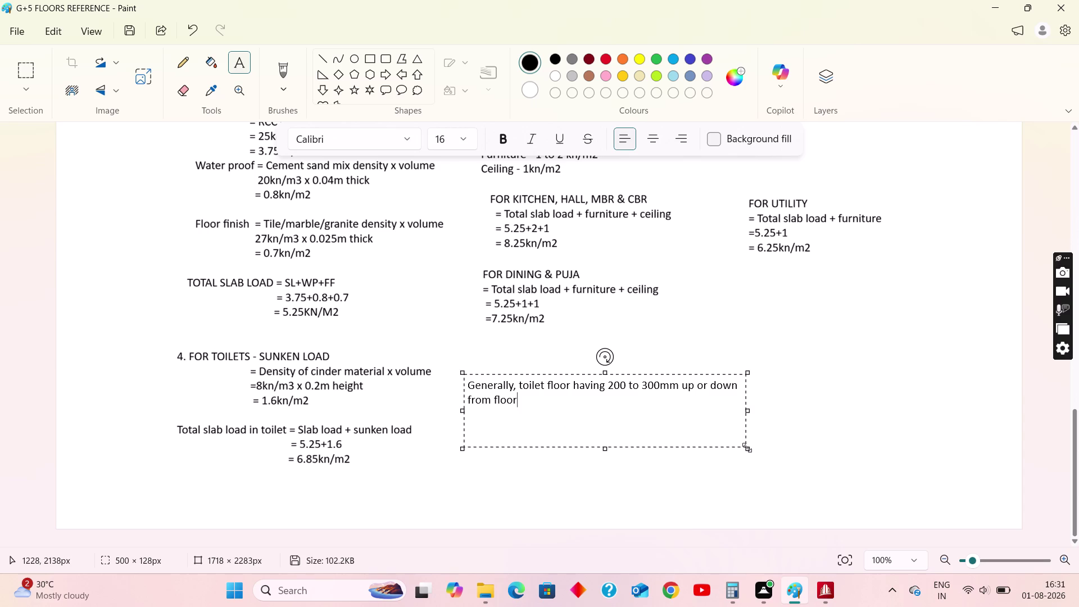
key(space)
text(level)
key(period)
key(BackSpace)
text(,)
key(space)
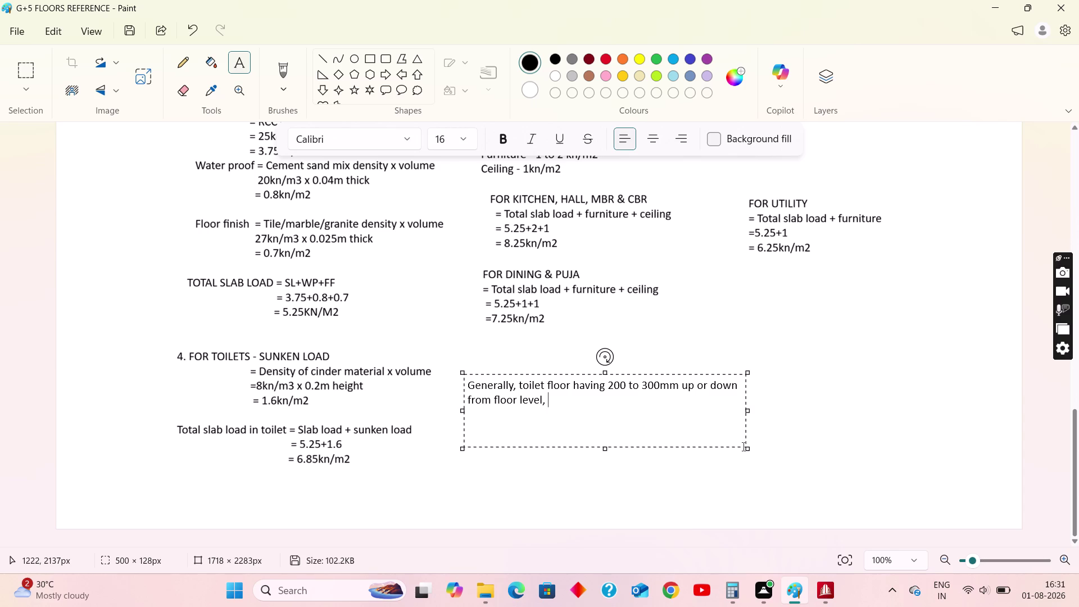
text(which)
key(space)
text(is fil)
text(led with)
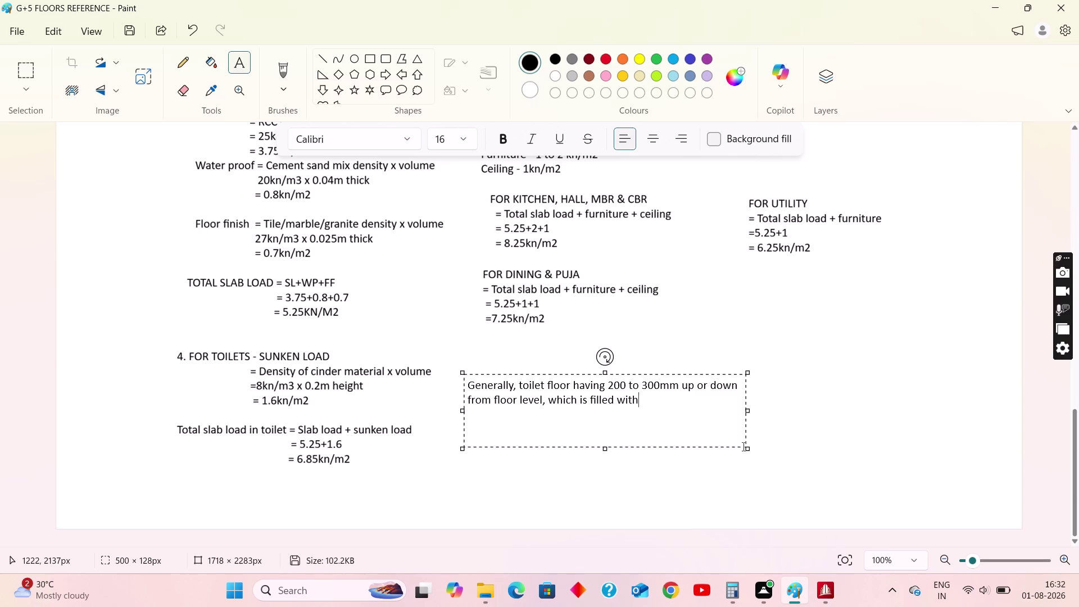
key(space)
text(cinder m)
text(aterial)
key(period)
key(Return)
key(Return)
Add the paragraph 'cinder means wastage of cement also light wt material.' and commit it.
key(c)
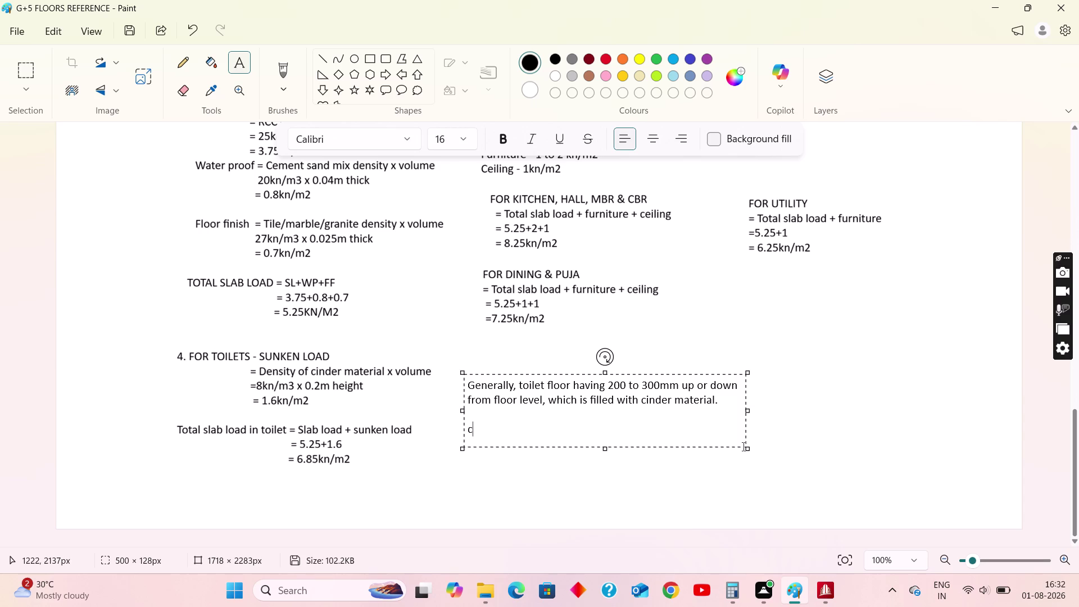
text(inder)
key(space)
text(means)
key(space)
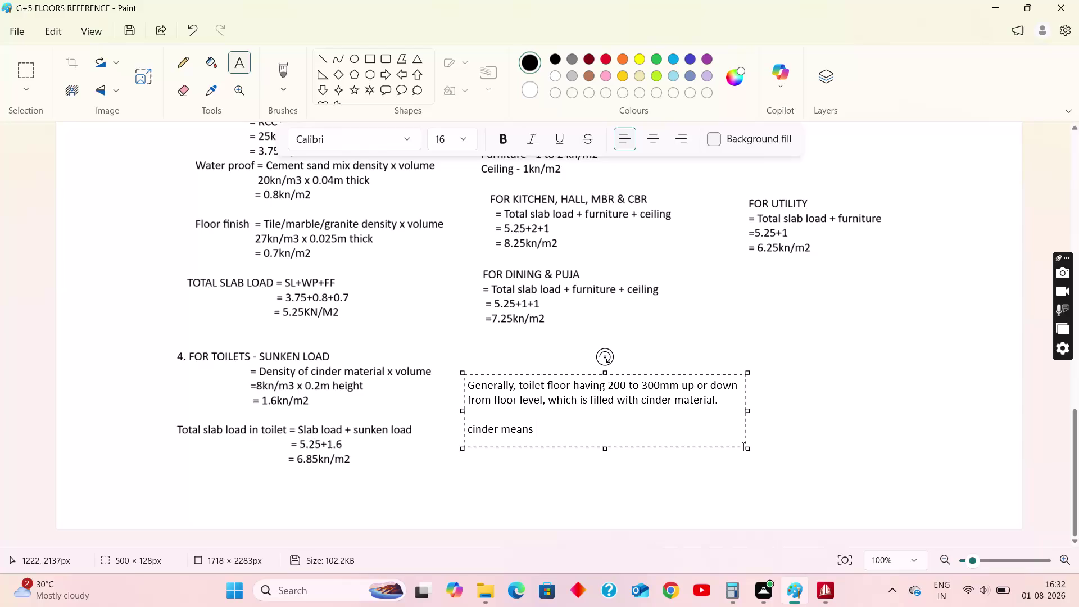
text(wast)
text(age)
key(space)
text(of)
key(space)
text(ce)
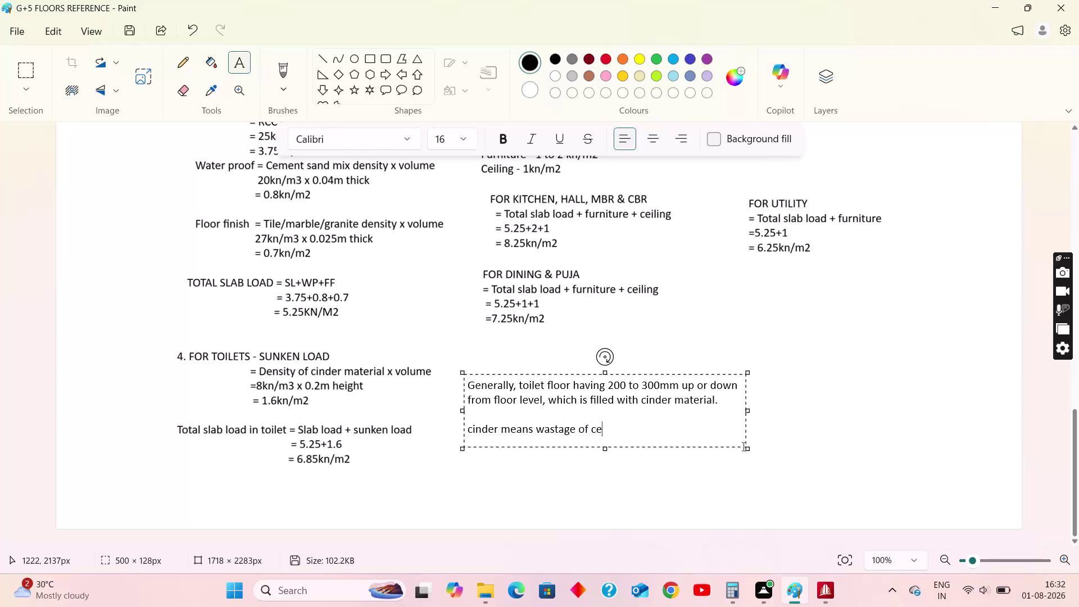
text(ment)
key(space)
text(al)
text(so lig)
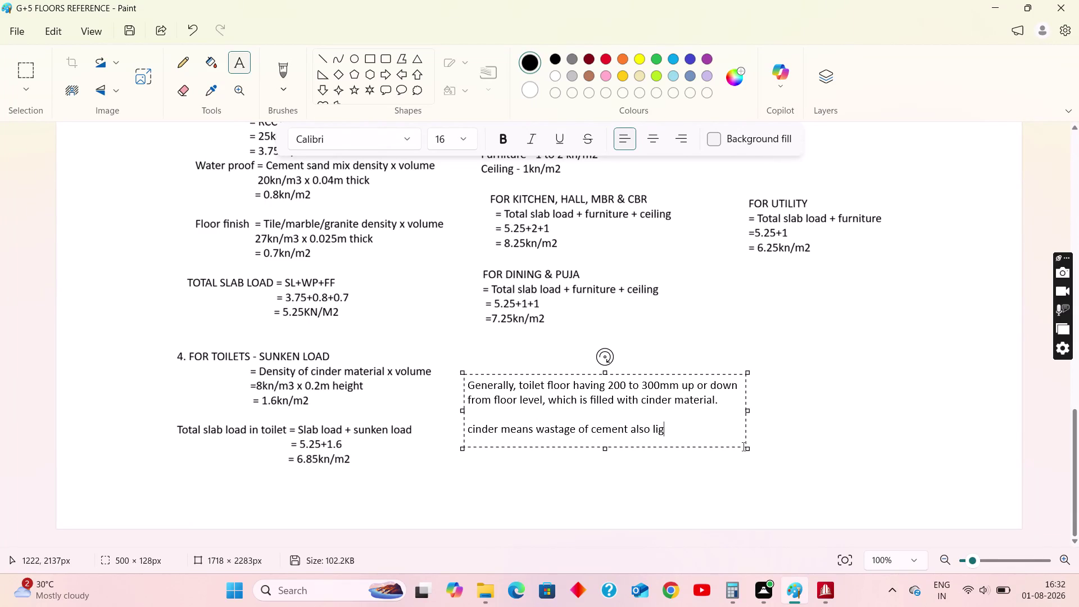
text(ht wt ma)
text(terial.)
click(520, 357)
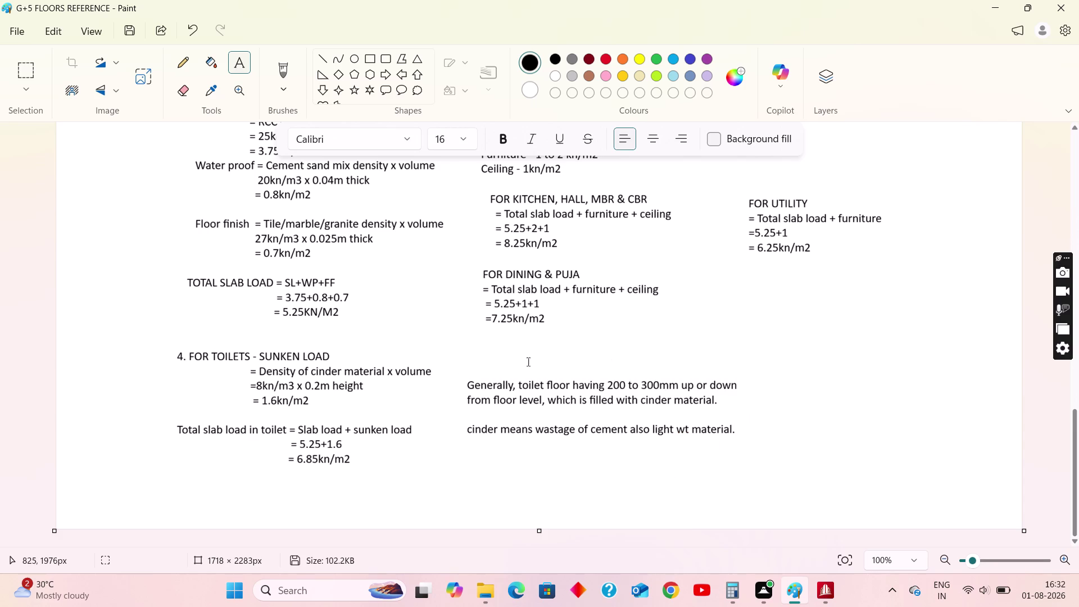
scroll(up, 3)
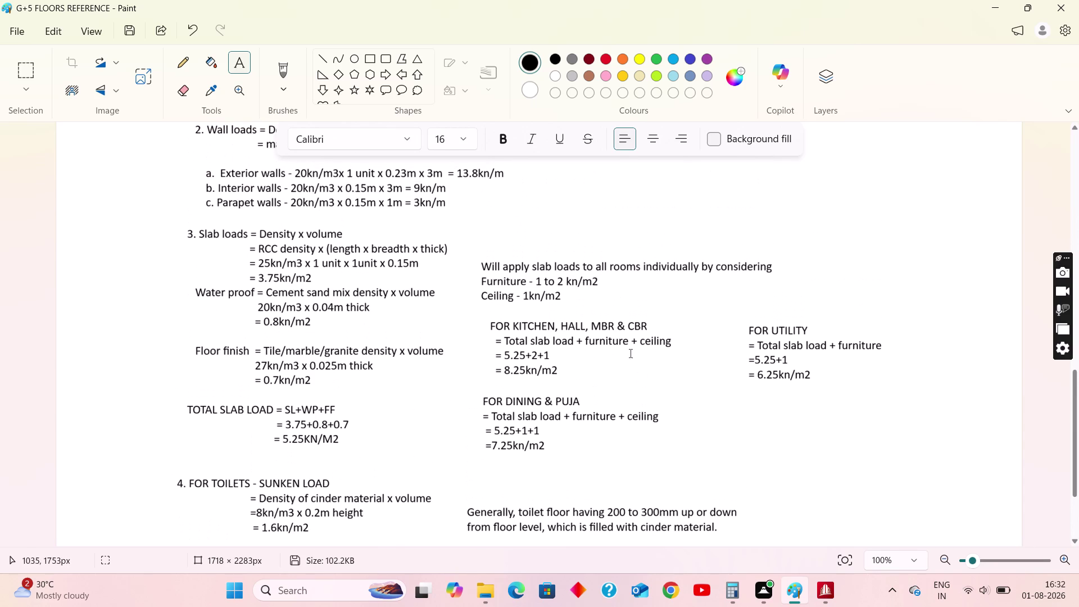
In STAAD, review Floor Load settings for load case 1: DL, then close without adding.
click(826, 585)
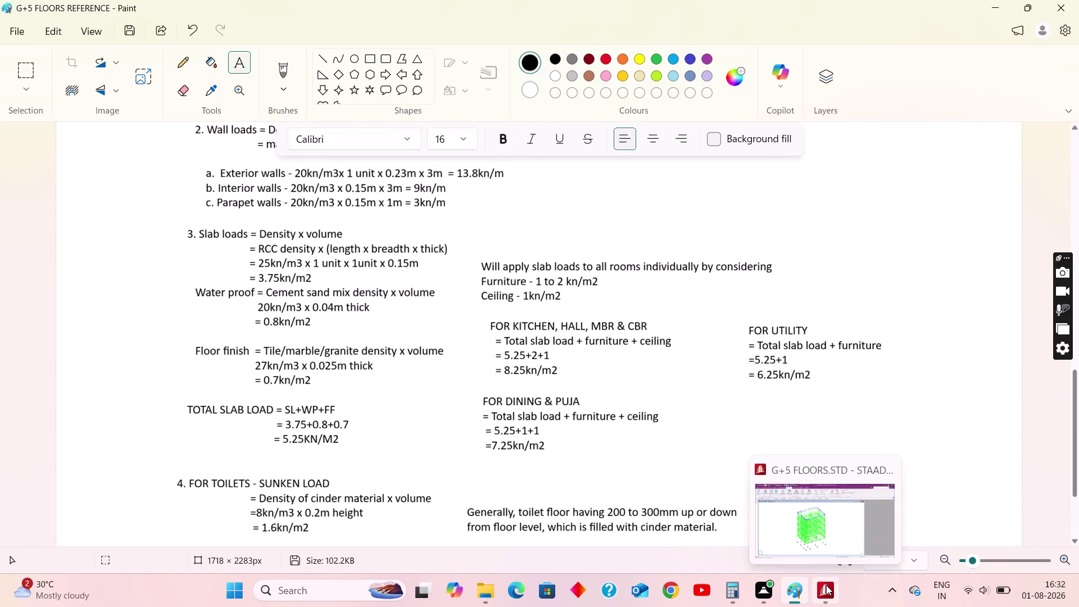
click(909, 177)
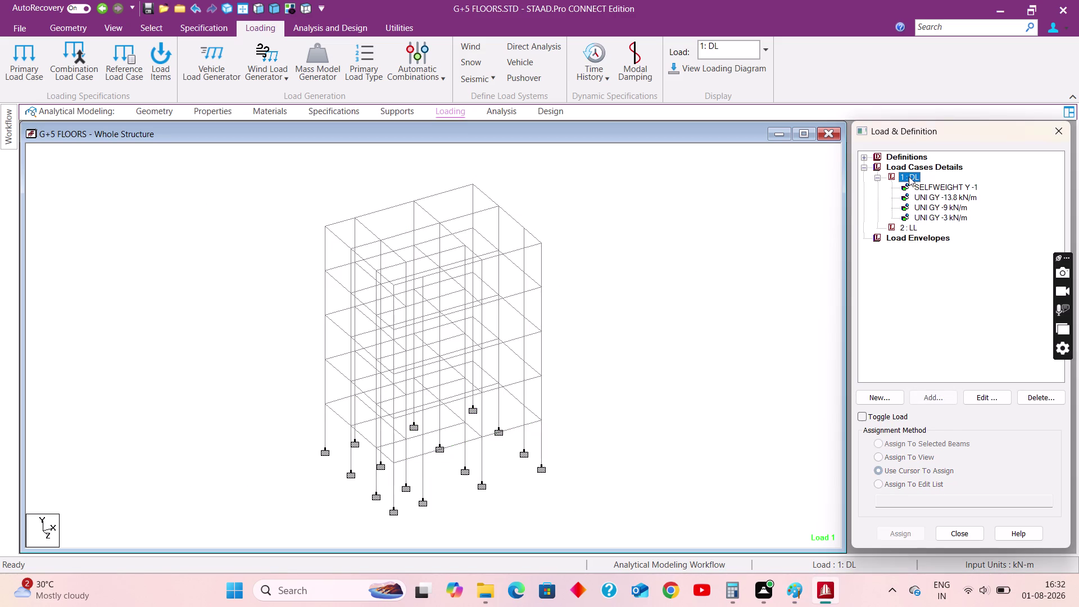
click(938, 398)
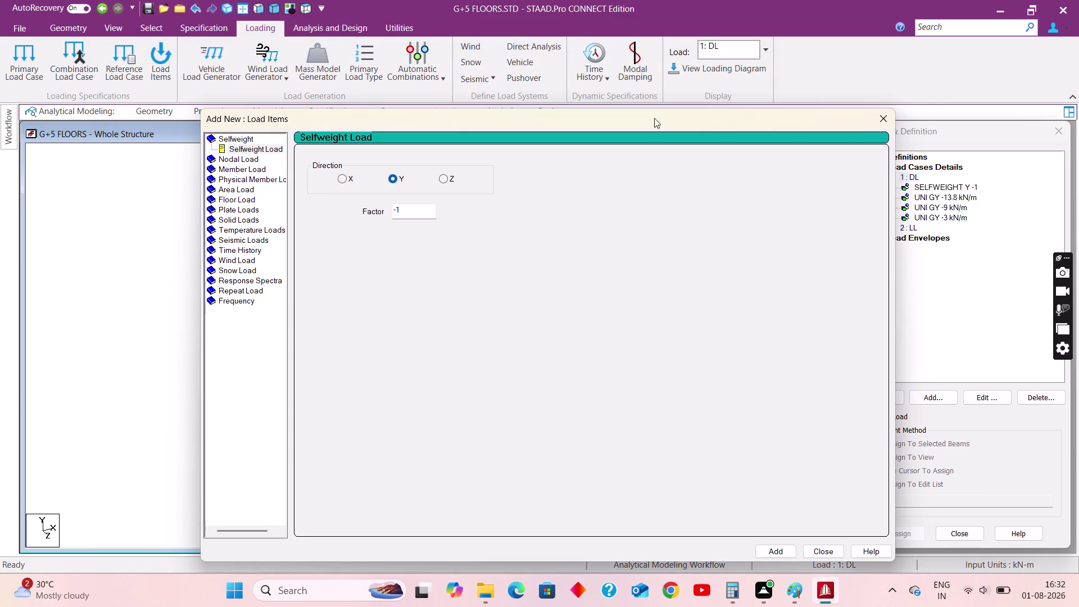
click(229, 199)
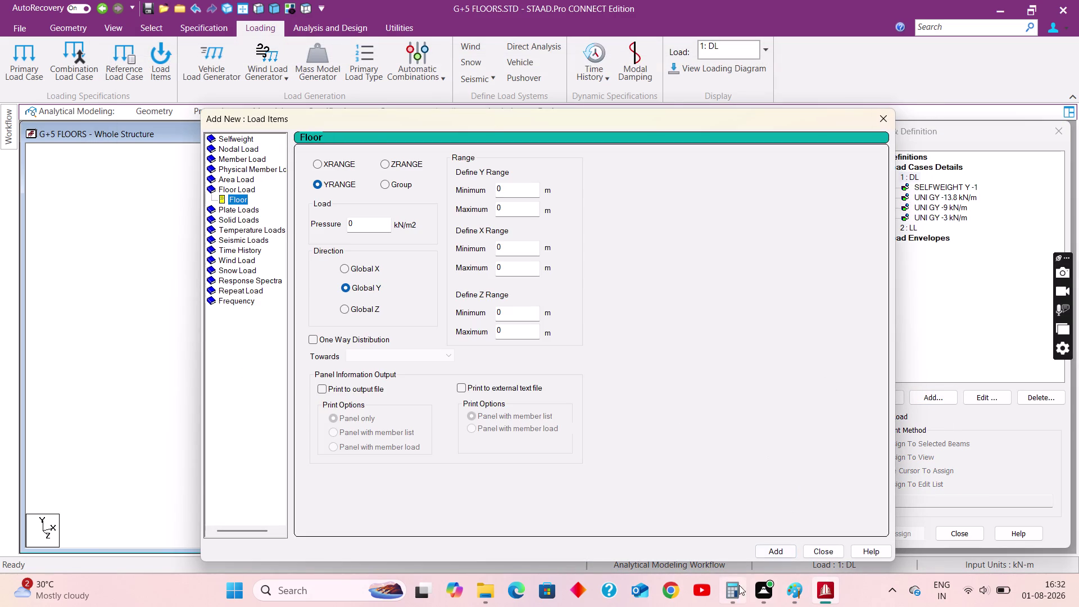
click(791, 585)
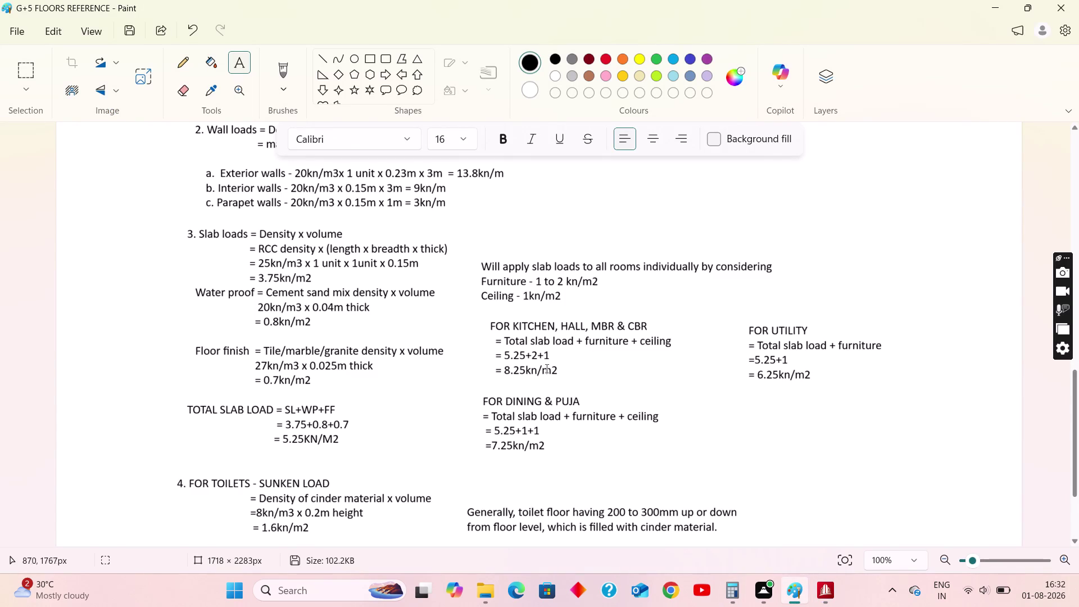
click(1001, 2)
drag(384, 229, 304, 219)
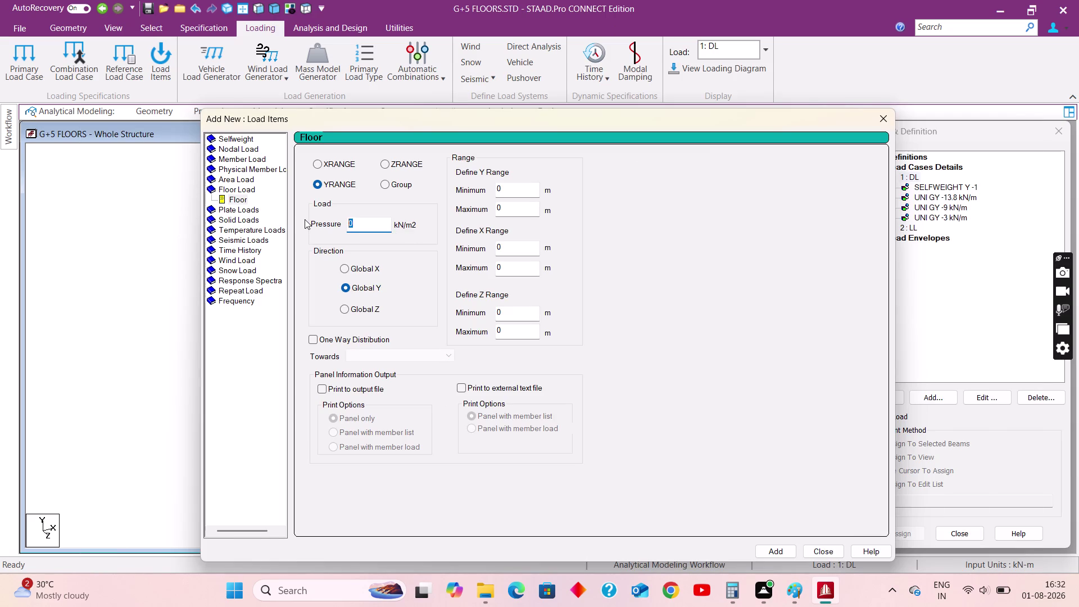
click(884, 115)
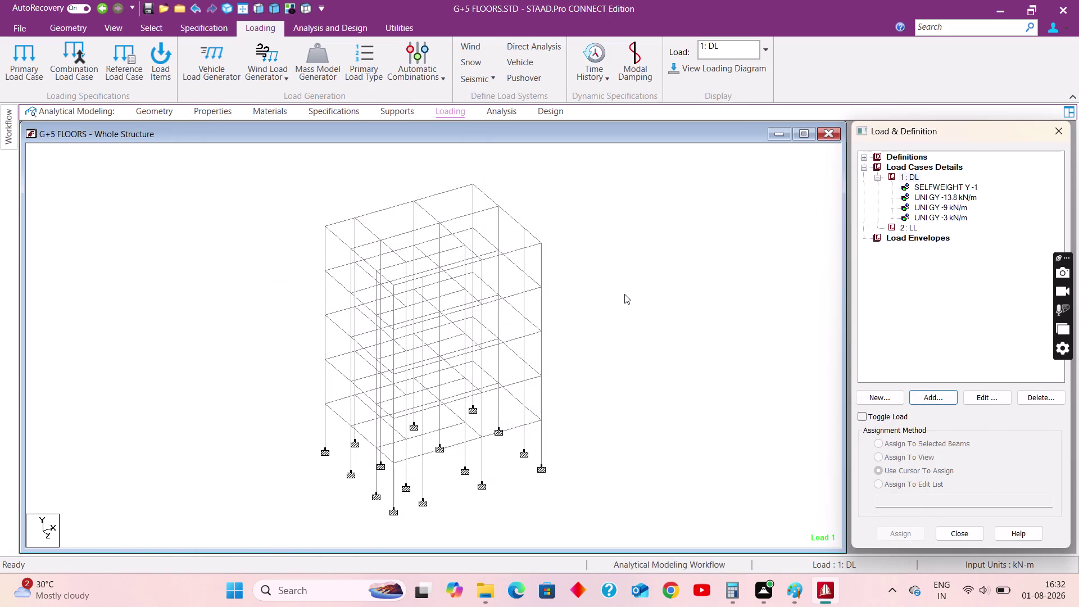
Change the structure view and drag-select the first floor beams in elevation.
click(624, 294)
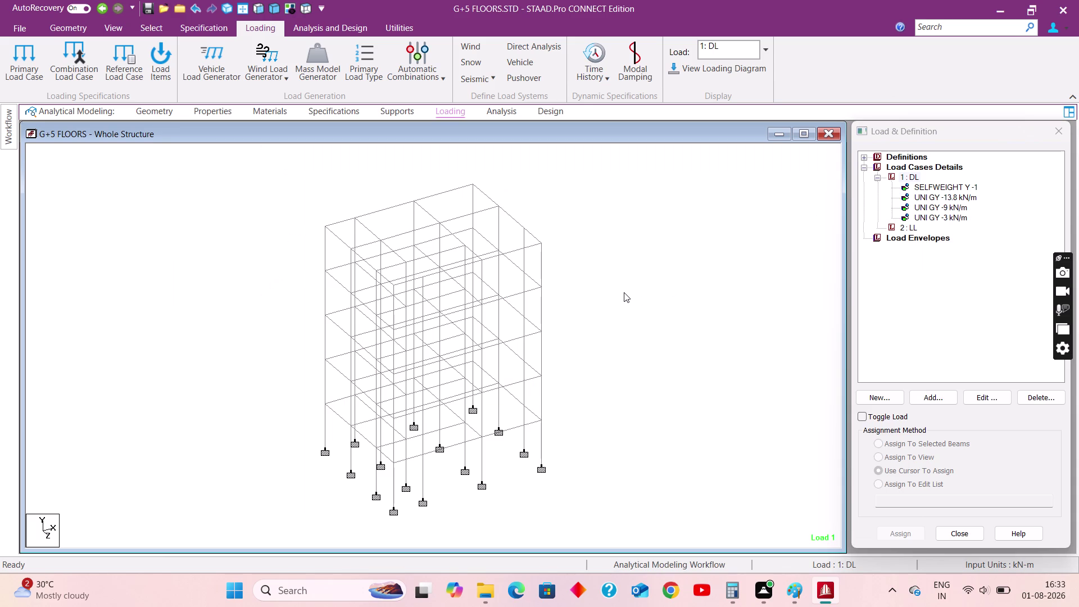
click(609, 275)
click(259, 9)
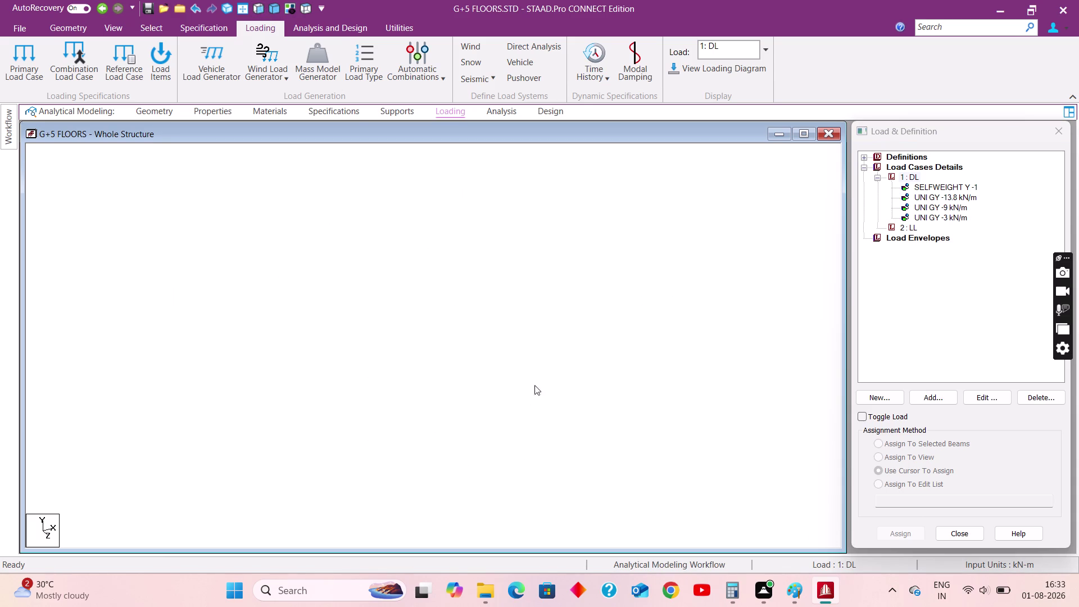
drag(282, 427, 608, 458)
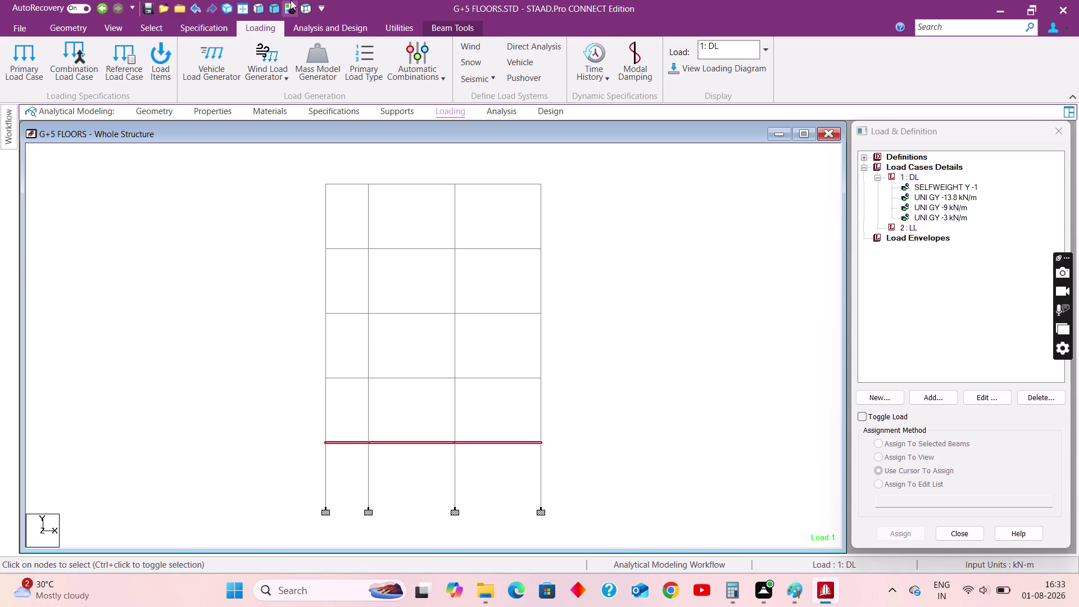
Show a single floor in top plan view and clear the beam selection.
click(291, 1)
click(304, 5)
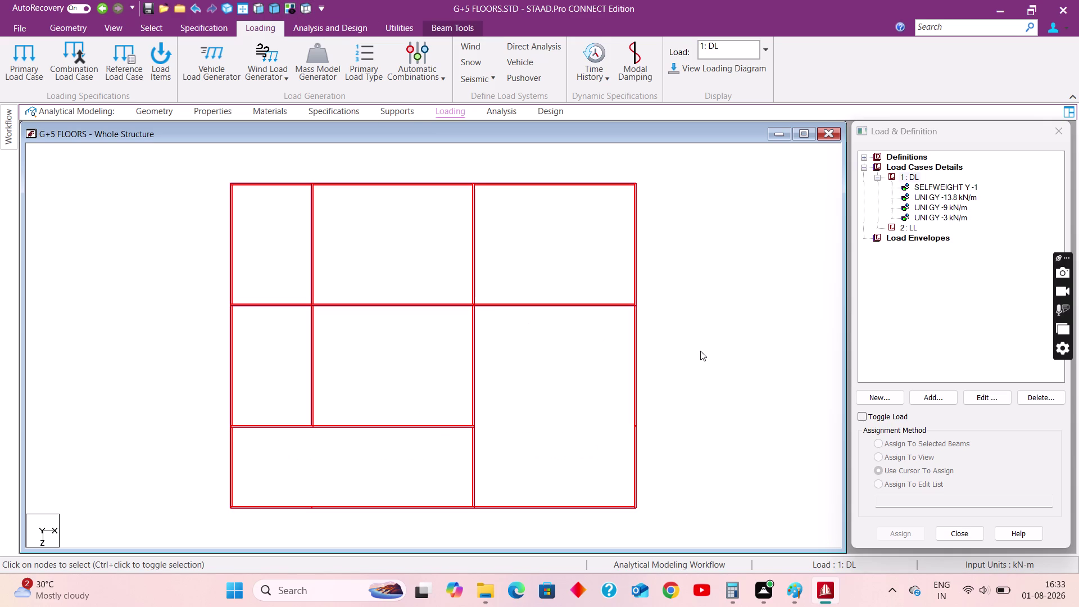
click(700, 351)
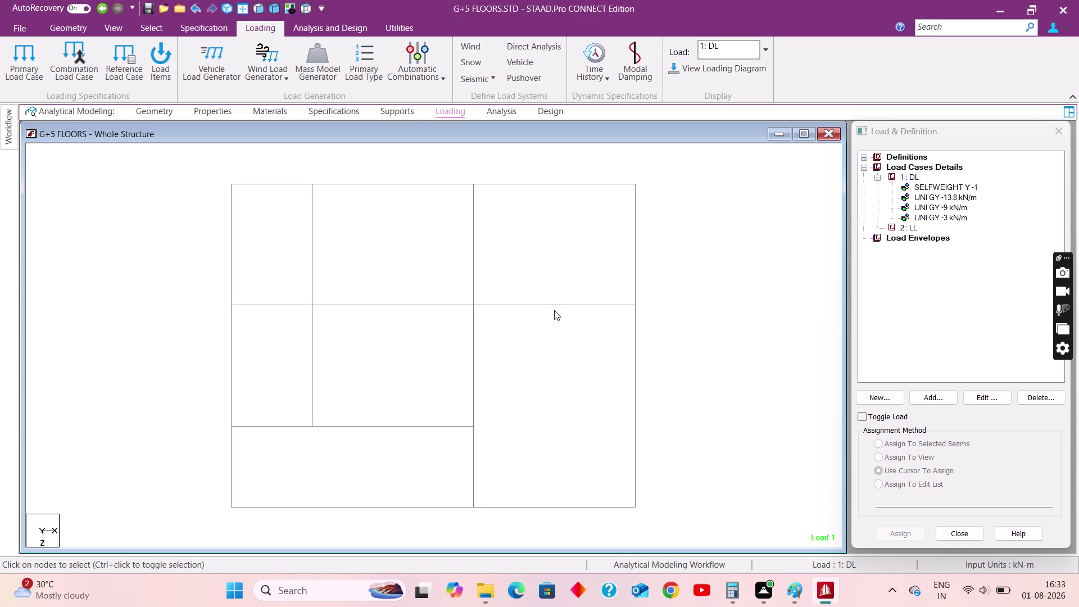
click(313, 227)
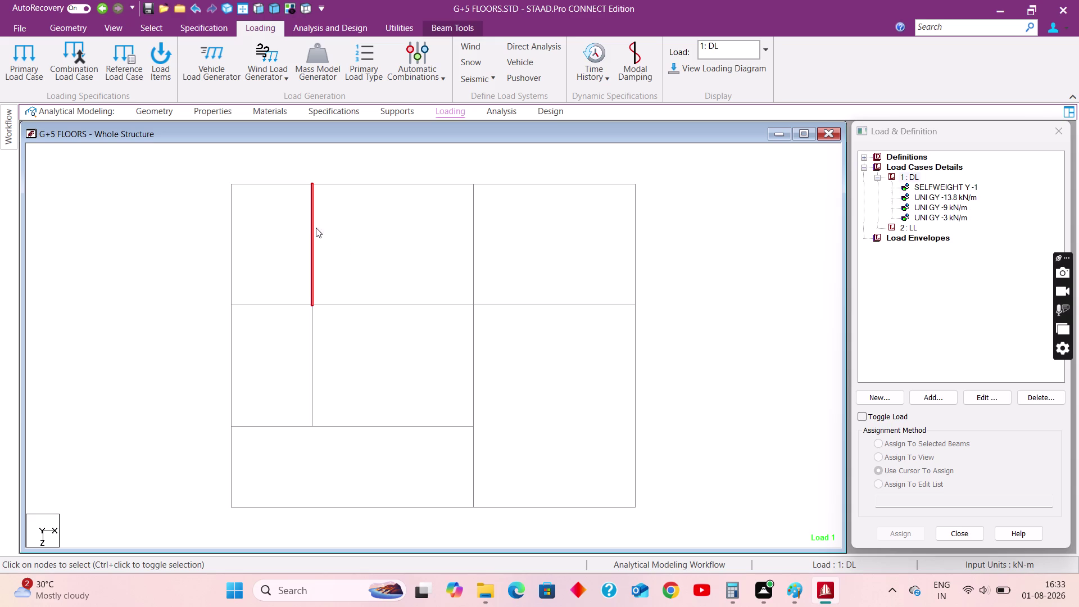
Ctrl-select beams around the top-middle and top-right rooms (first attempt).
click(359, 186)
click(475, 234)
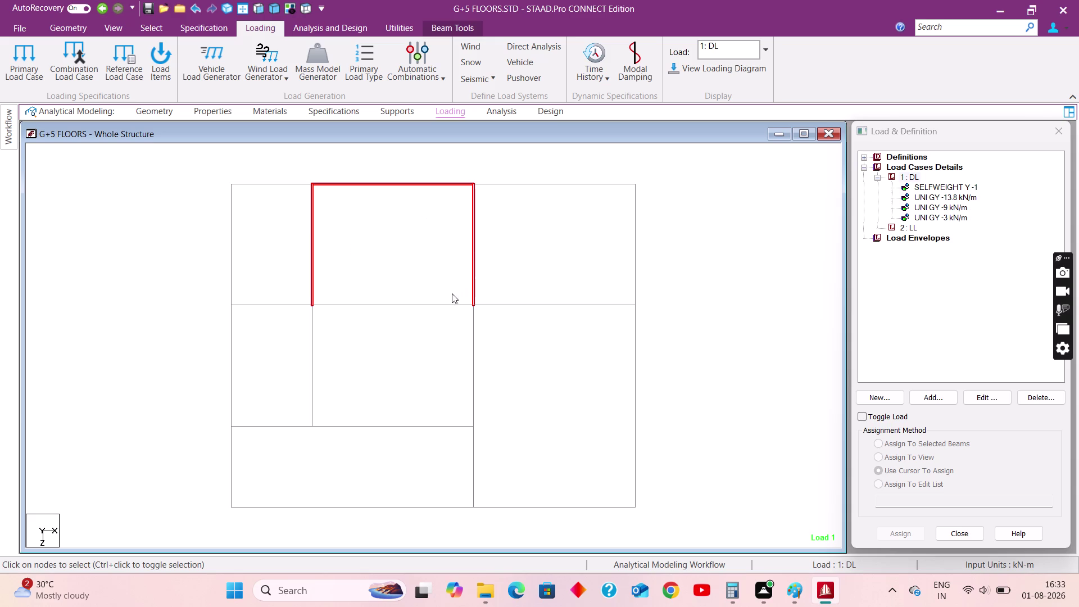
click(448, 304)
click(501, 183)
click(637, 239)
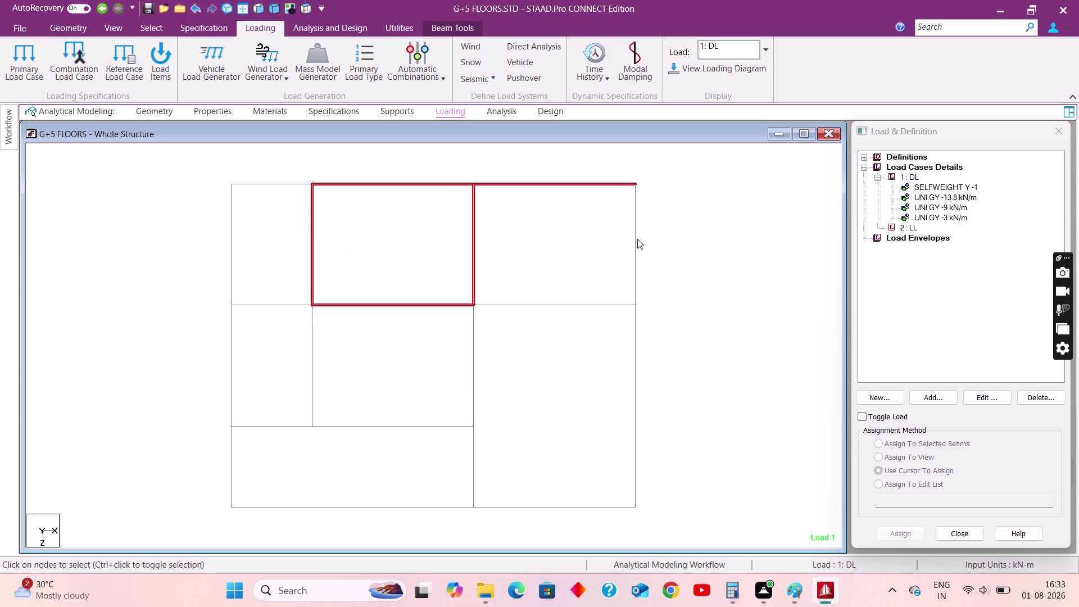
click(594, 305)
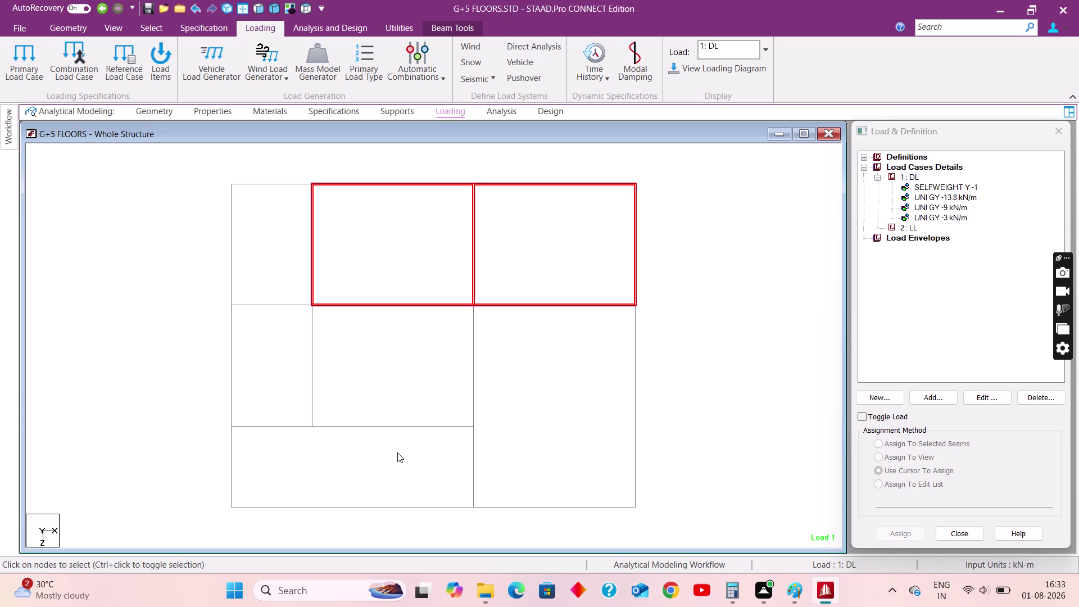
Clear the selection and reselect the top-middle and top-right room beams.
click(385, 426)
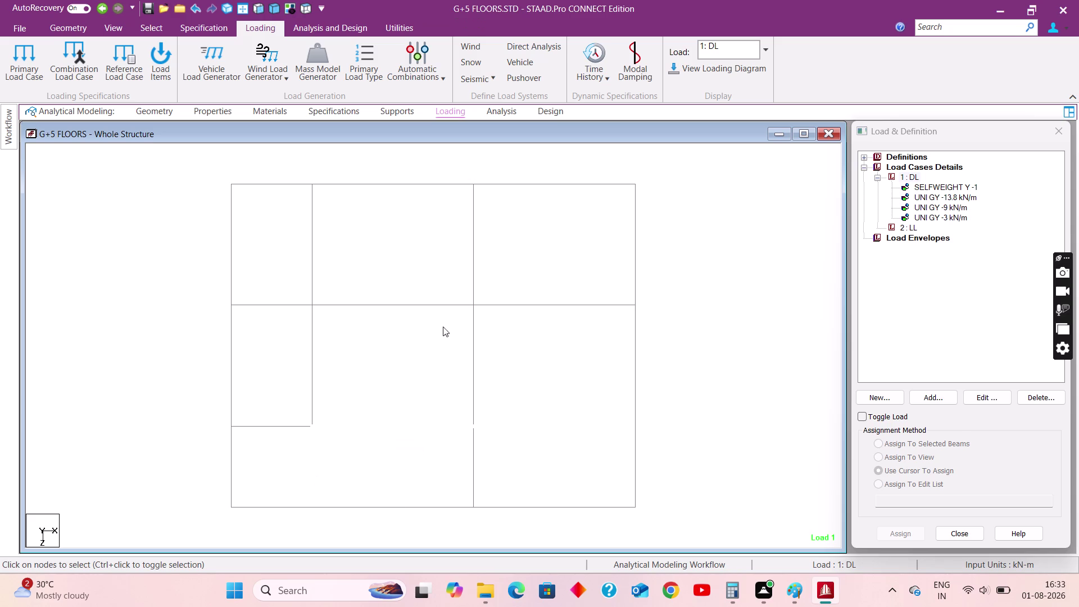
click(350, 185)
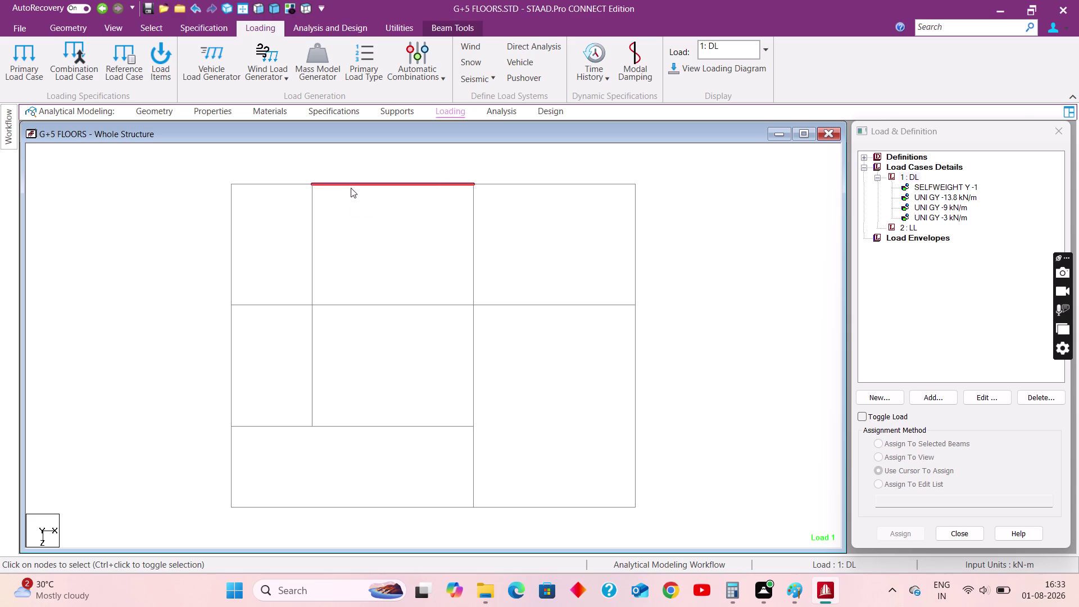
click(314, 237)
click(384, 304)
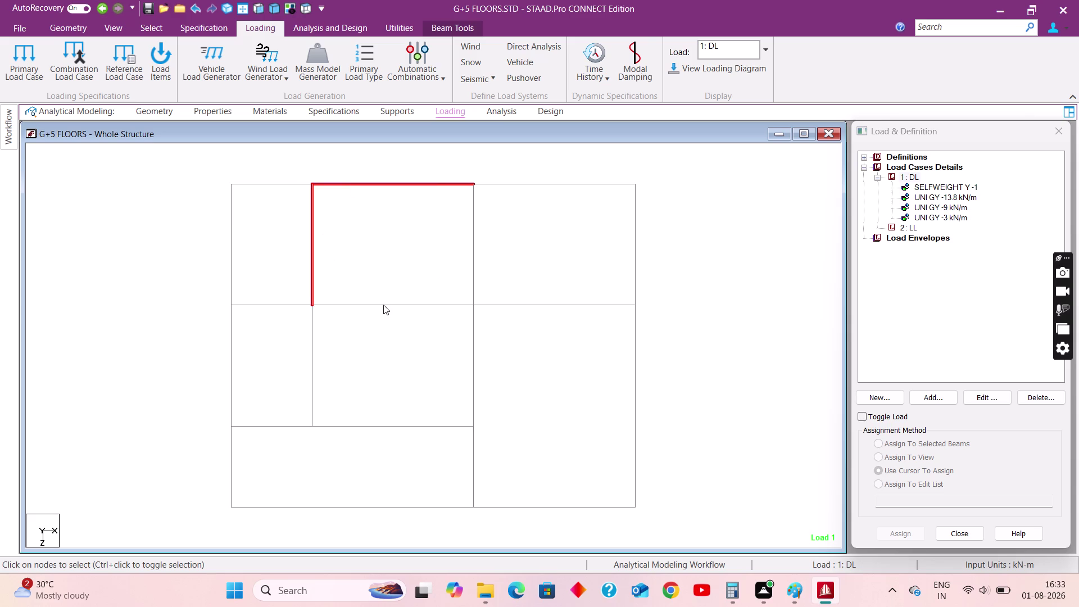
click(474, 274)
click(505, 184)
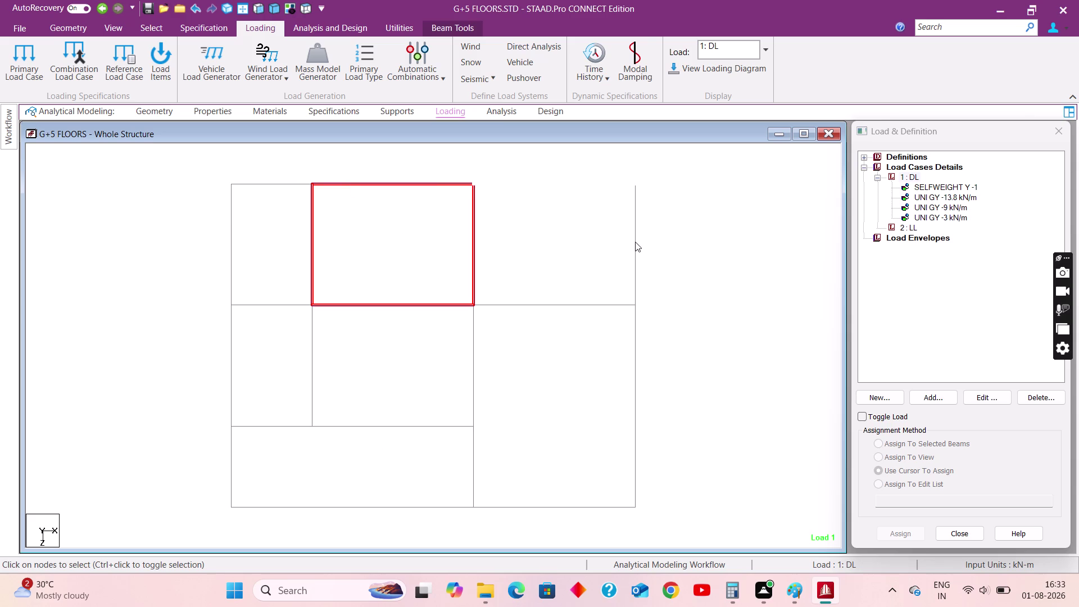
click(635, 241)
click(594, 304)
Add the beams bounding the large right room and the bottom-left room.
click(471, 363)
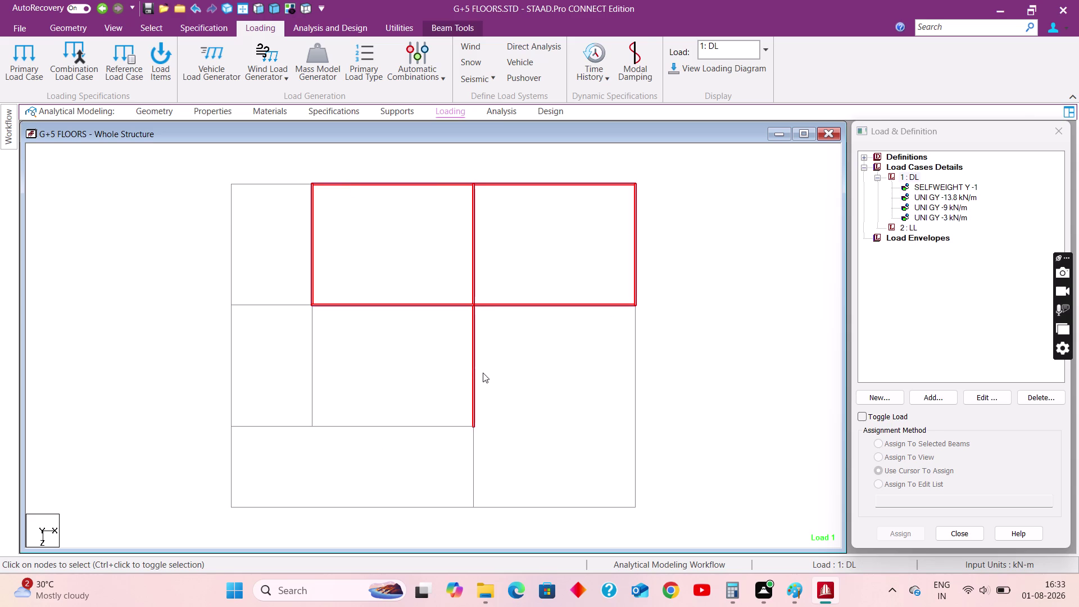
click(475, 456)
click(530, 504)
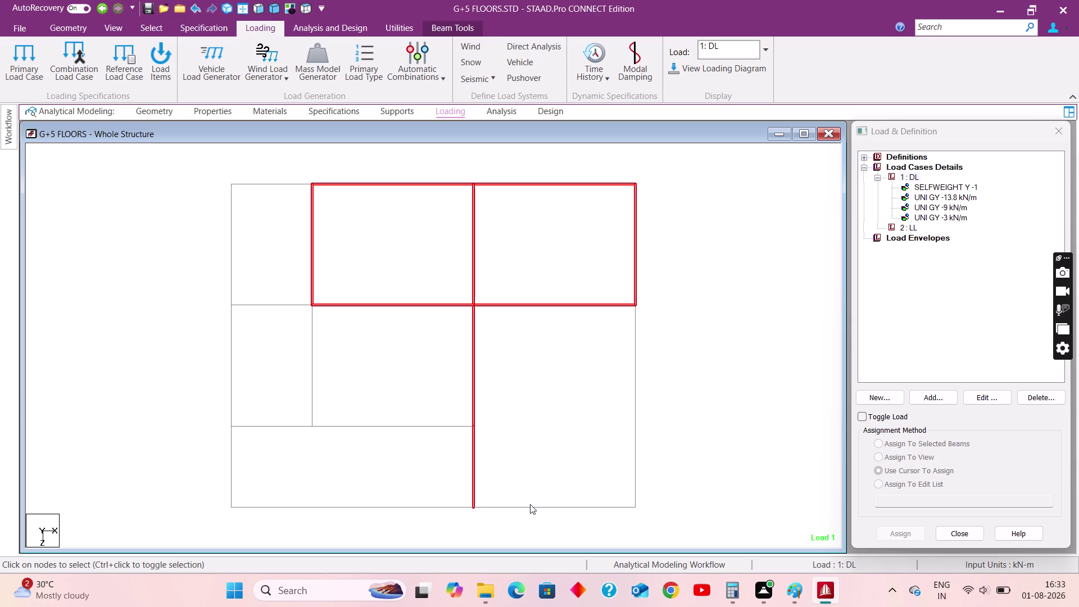
click(635, 447)
click(363, 428)
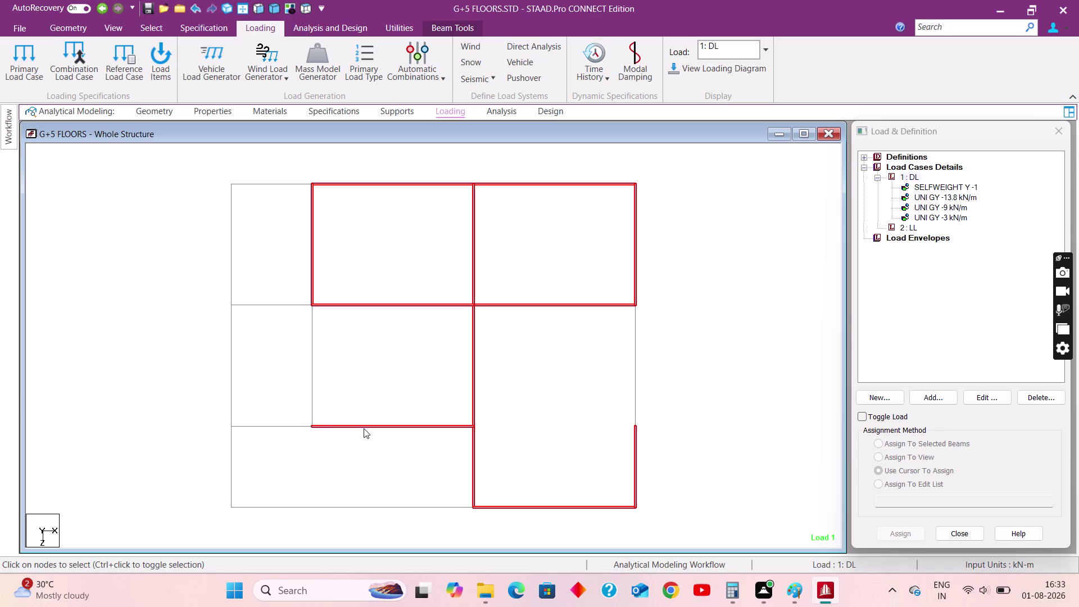
click(287, 426)
click(233, 458)
click(354, 509)
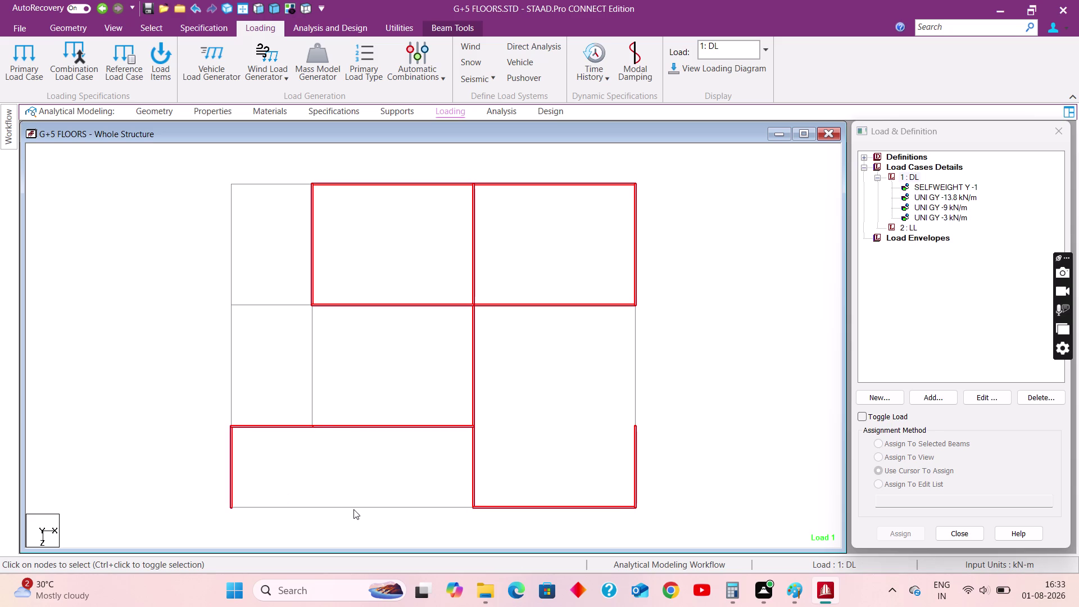
click(276, 508)
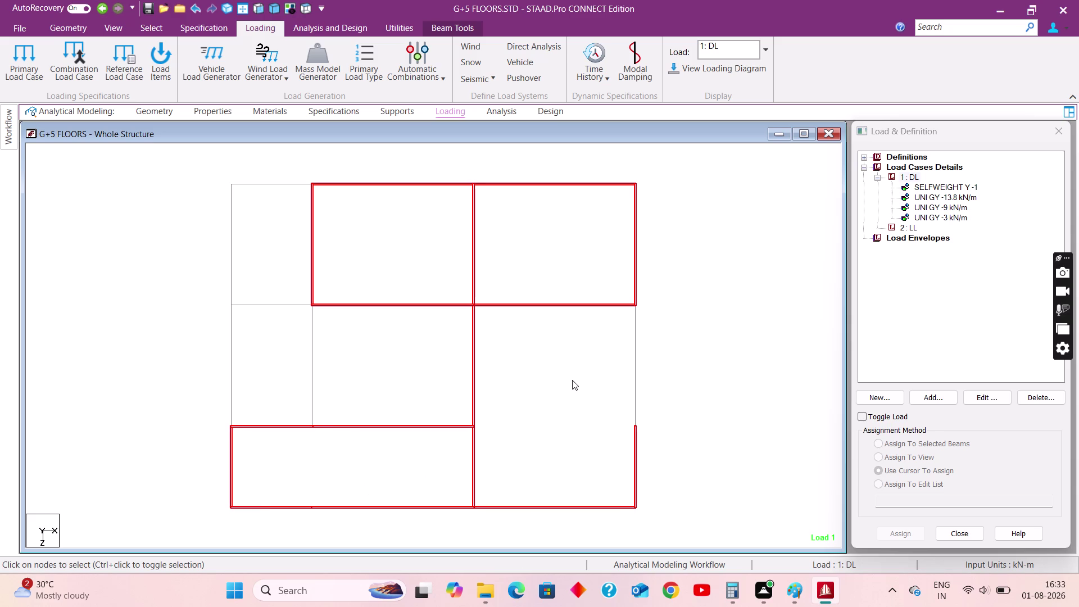
click(634, 372)
click(389, 29)
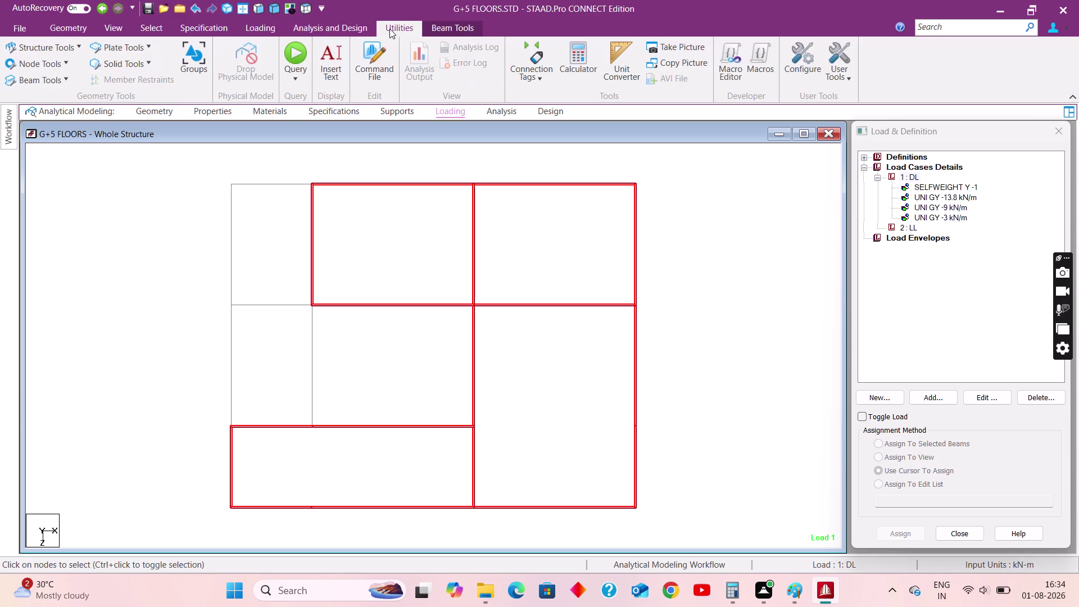
Create a new Floor-type group named 1F_BR_H_K.
click(195, 54)
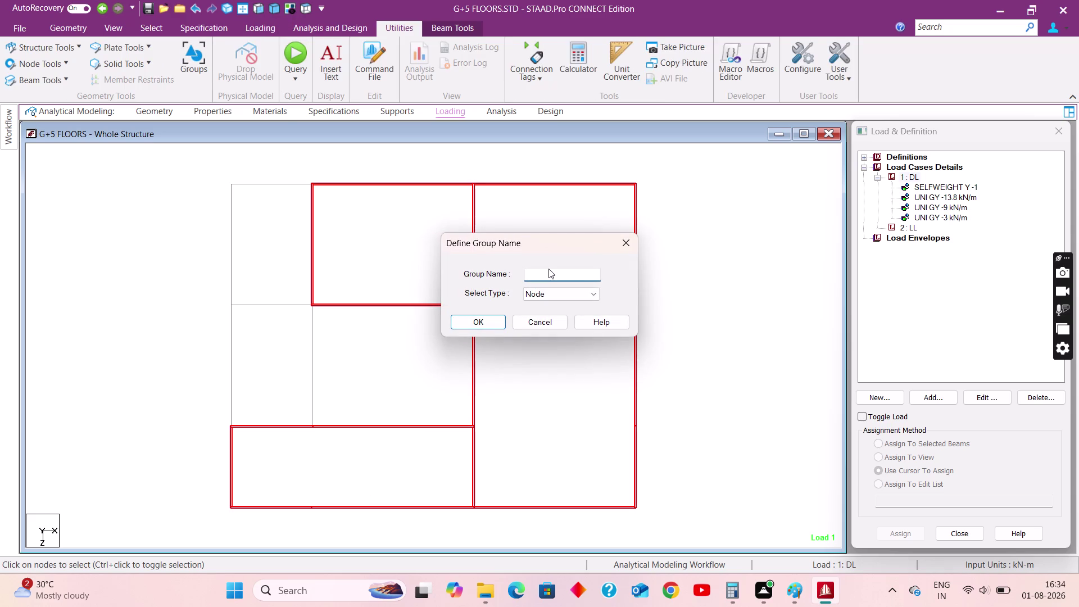
key(1)
key(f)
key(f)
key(shift+underscore)
text(SL)
key(BackSpace)
key(BackSpace)
text(BR)
key(shift+underscore)
text(H)
text(_)
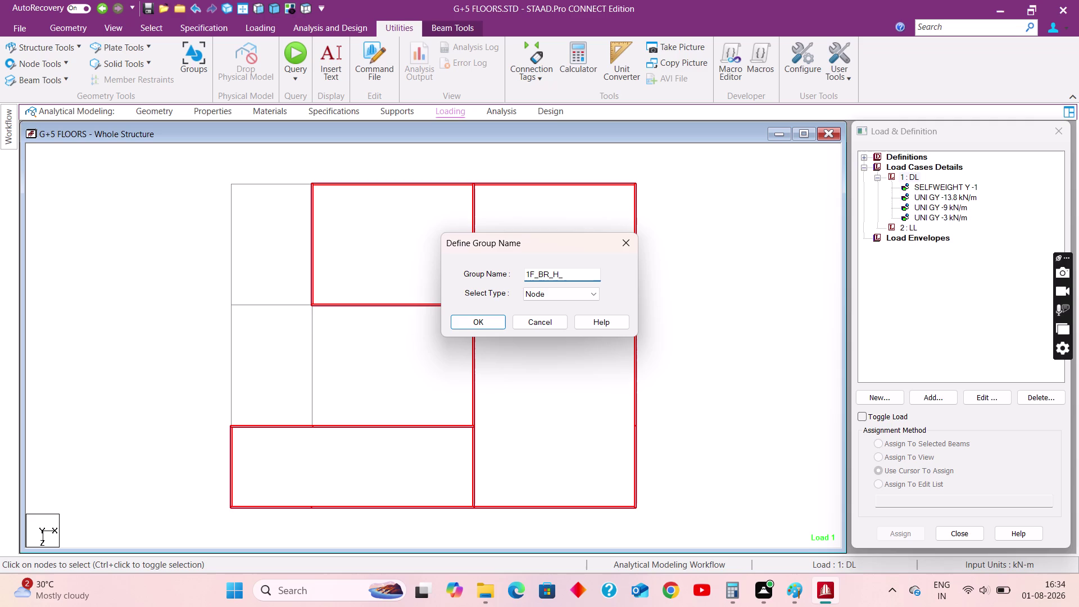
key(k)
click(552, 301)
click(546, 291)
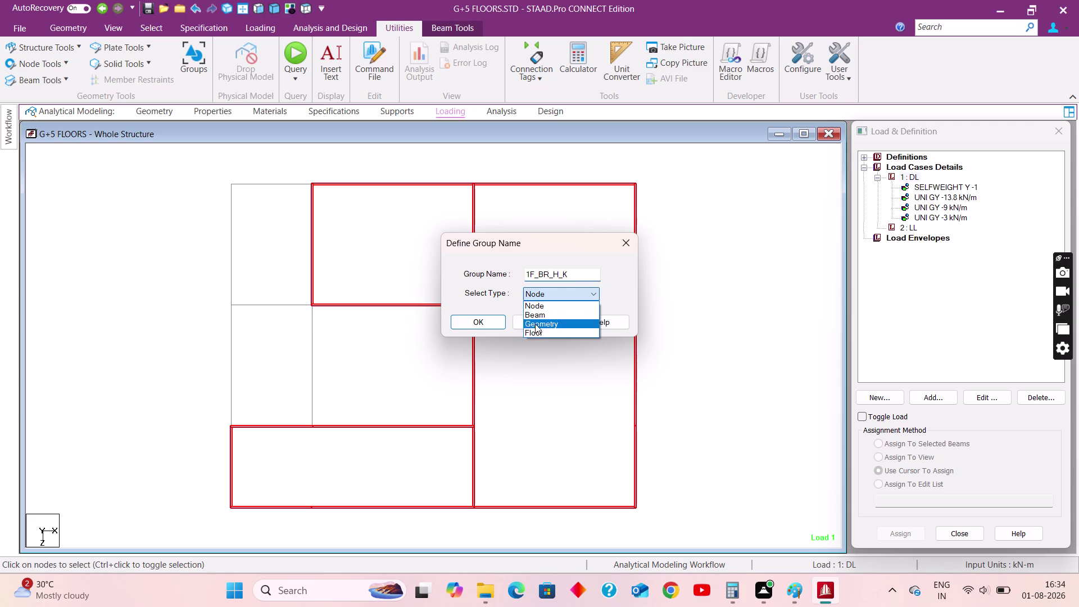
click(533, 334)
click(478, 321)
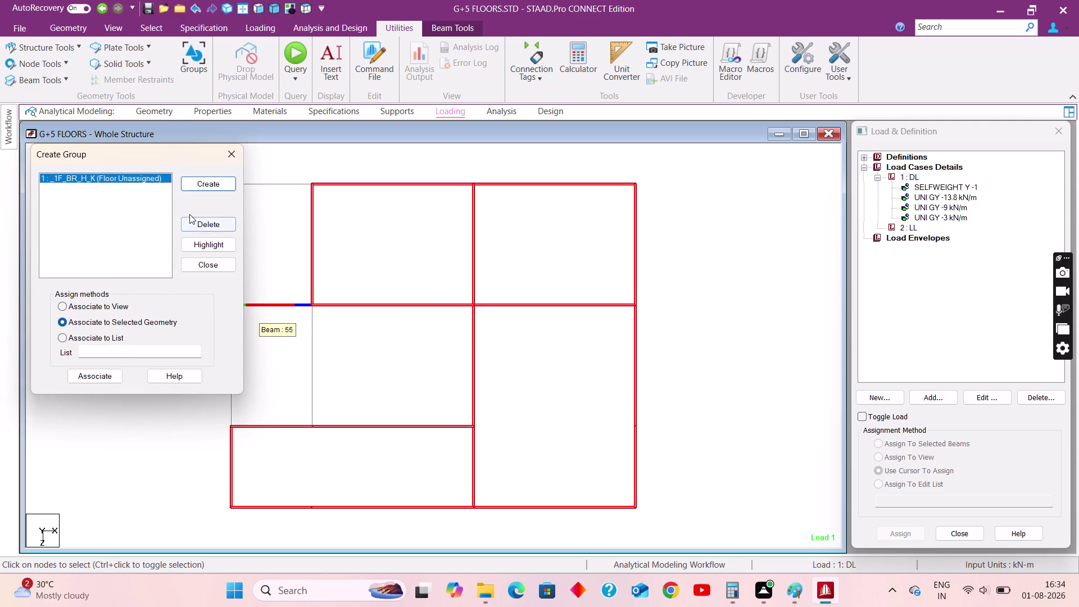
Associate the selected beams with 1F_BR_H_K and highlight its panels to verify.
click(87, 374)
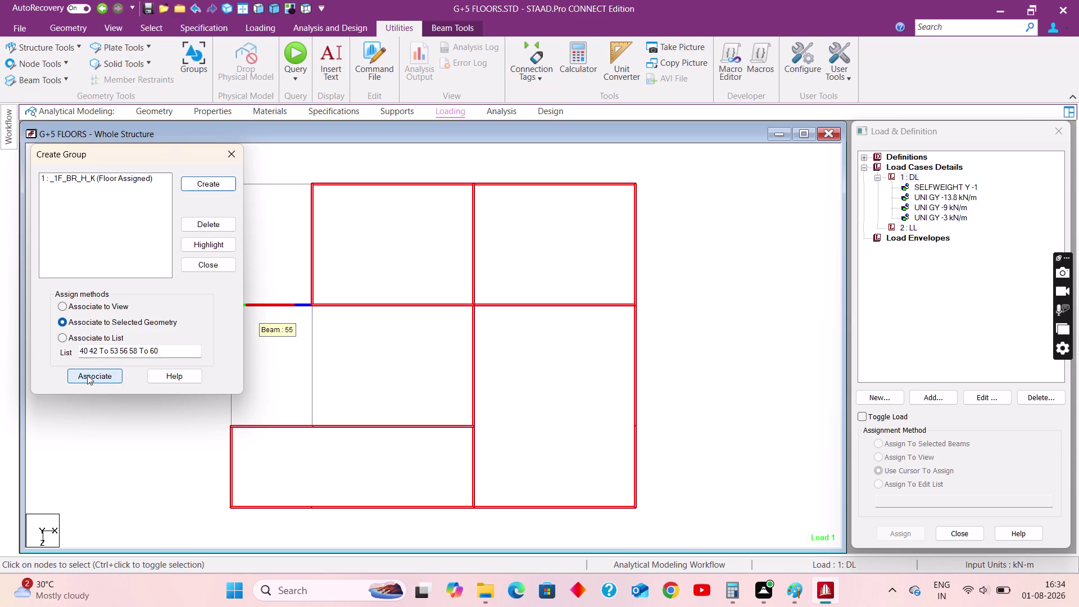
click(292, 165)
click(141, 178)
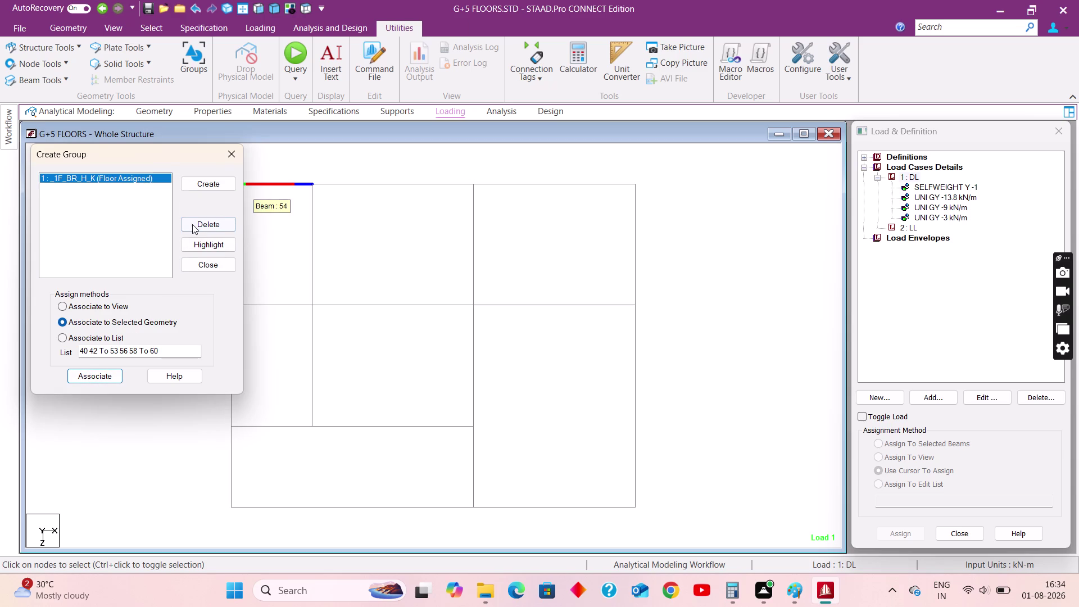
click(198, 245)
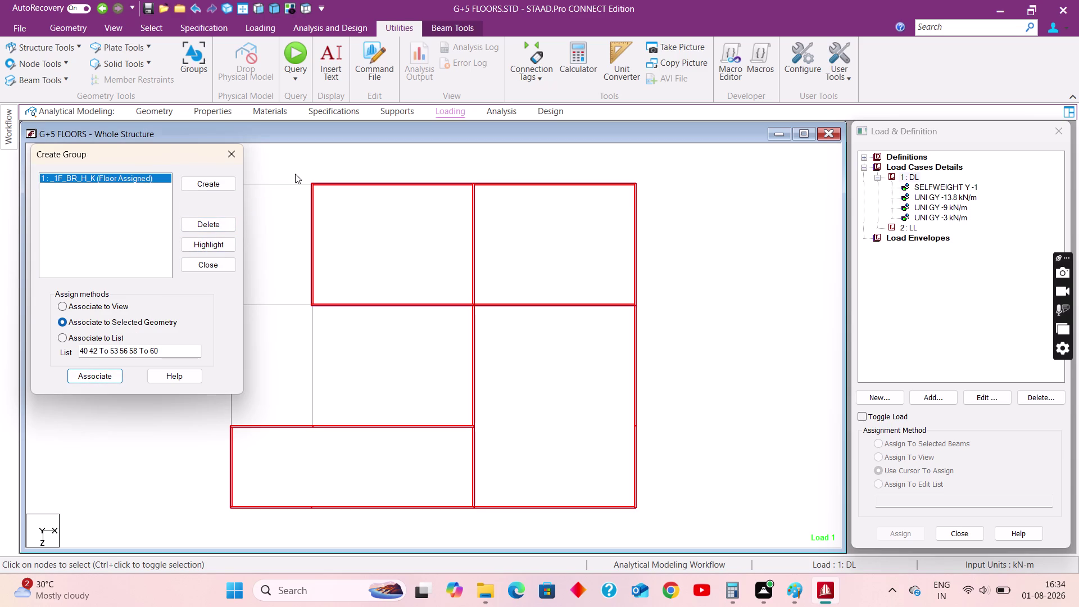
click(295, 174)
middle_drag(403, 253, 525, 256)
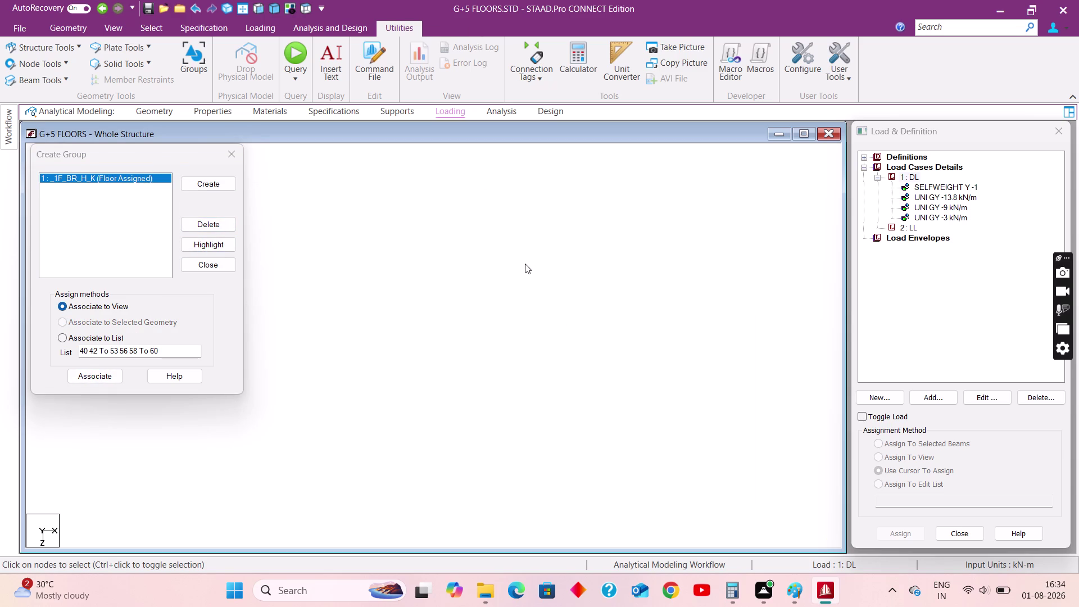
click(792, 588)
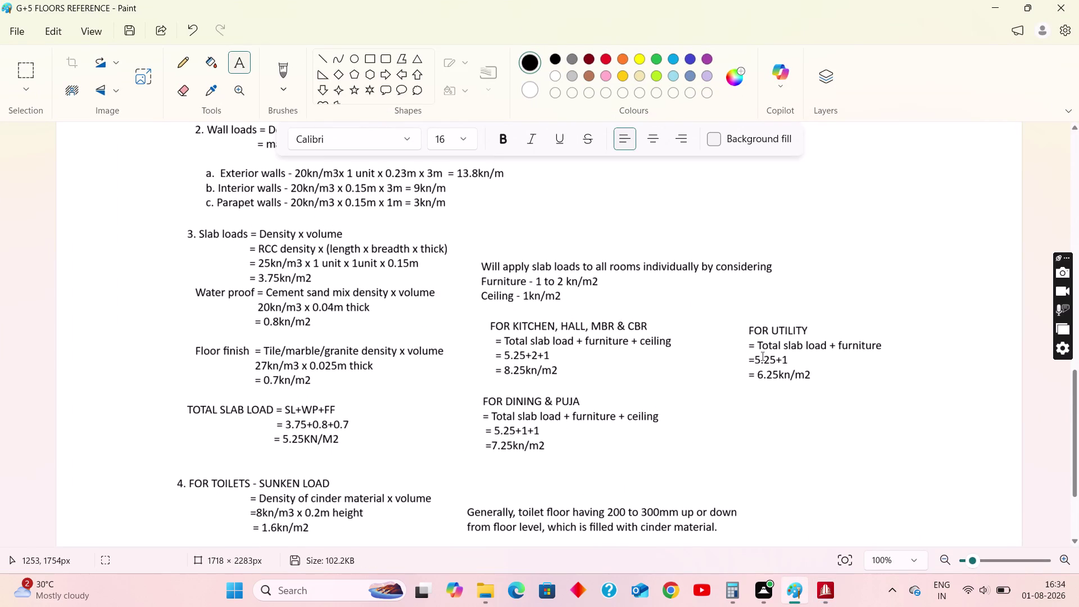
click(1000, 7)
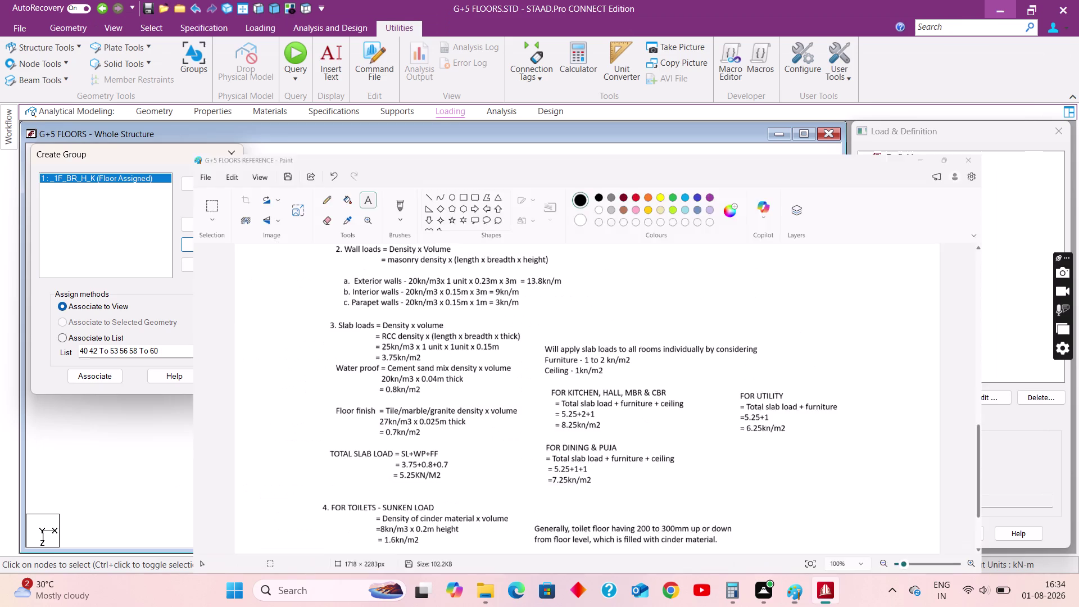
click(432, 363)
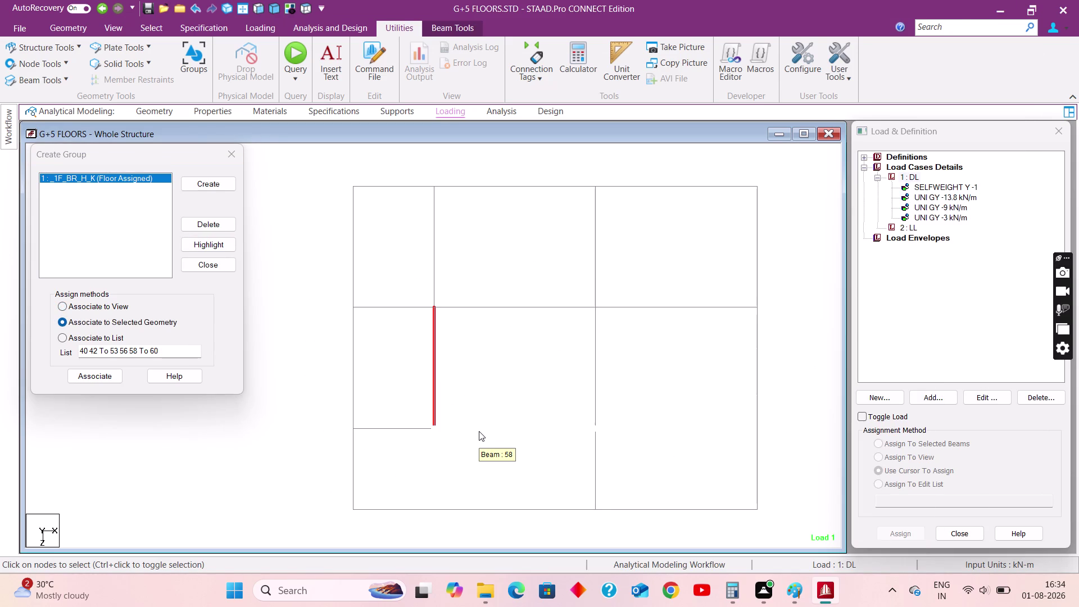
Create a new Floor-type group named 1F_DIN.
click(208, 186)
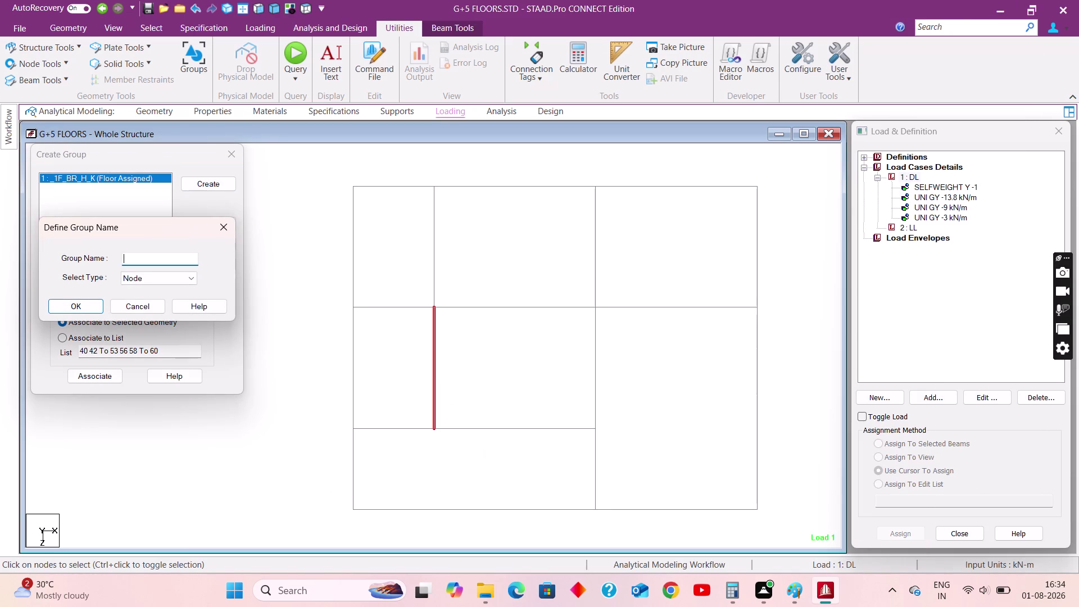
text(1F)
key(shift+underscore)
key(d)
click(133, 280)
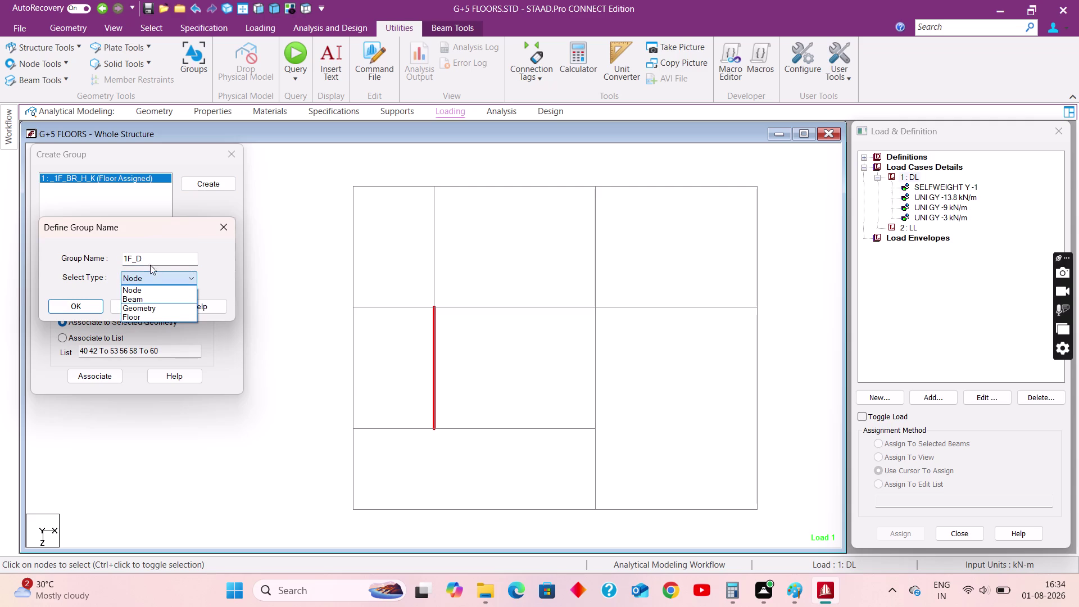
click(152, 258)
click(143, 260)
text(IN)
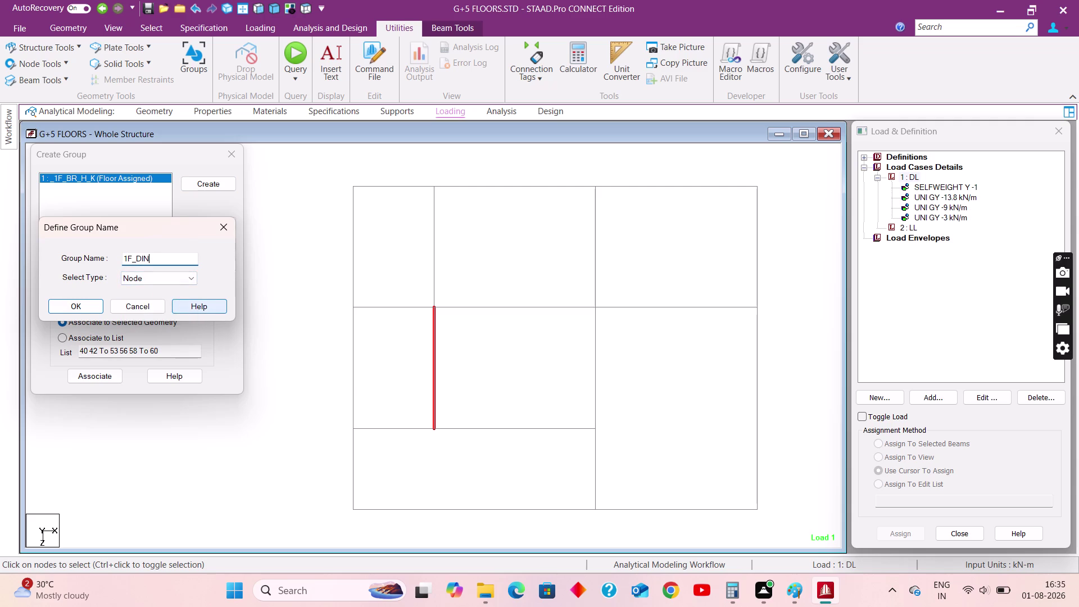
click(136, 280)
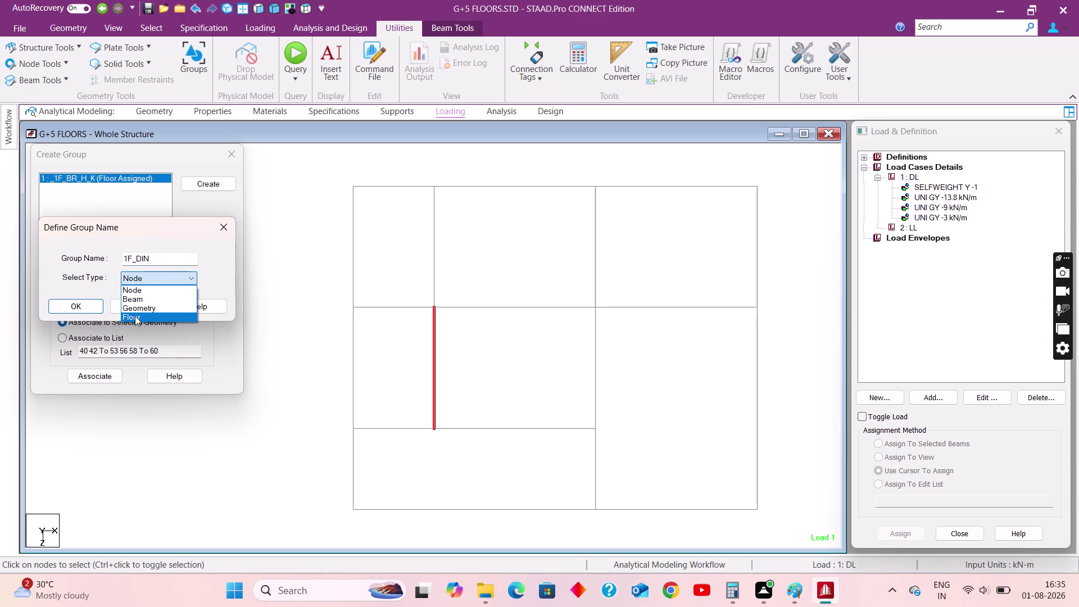
click(137, 316)
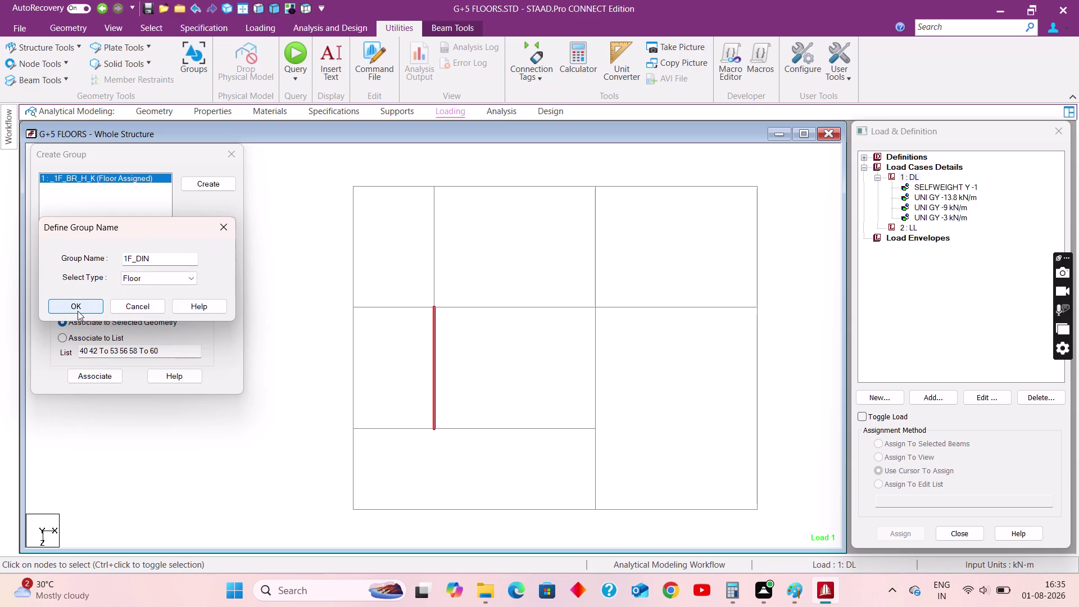
click(77, 309)
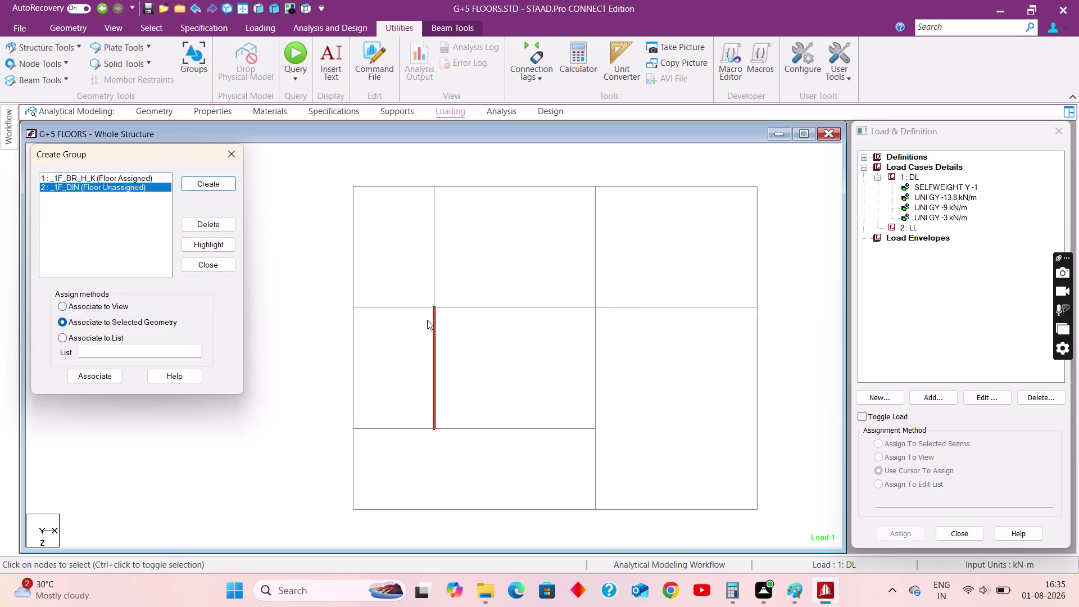
Associate the central room beams 48, 53, 58, 61 with 1F_DIN and highlight them.
click(468, 308)
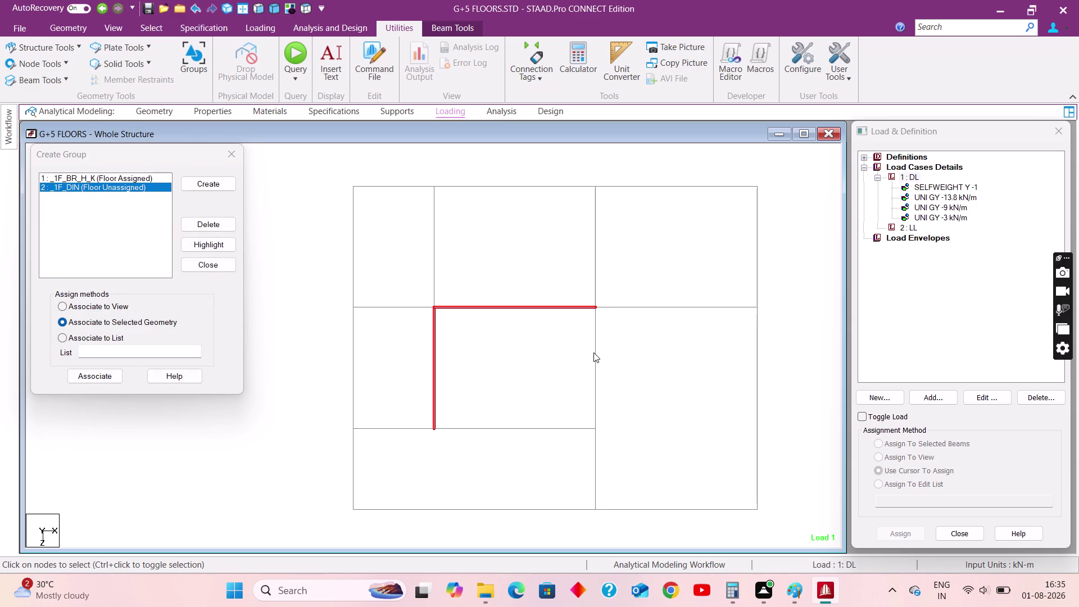
click(593, 353)
click(547, 428)
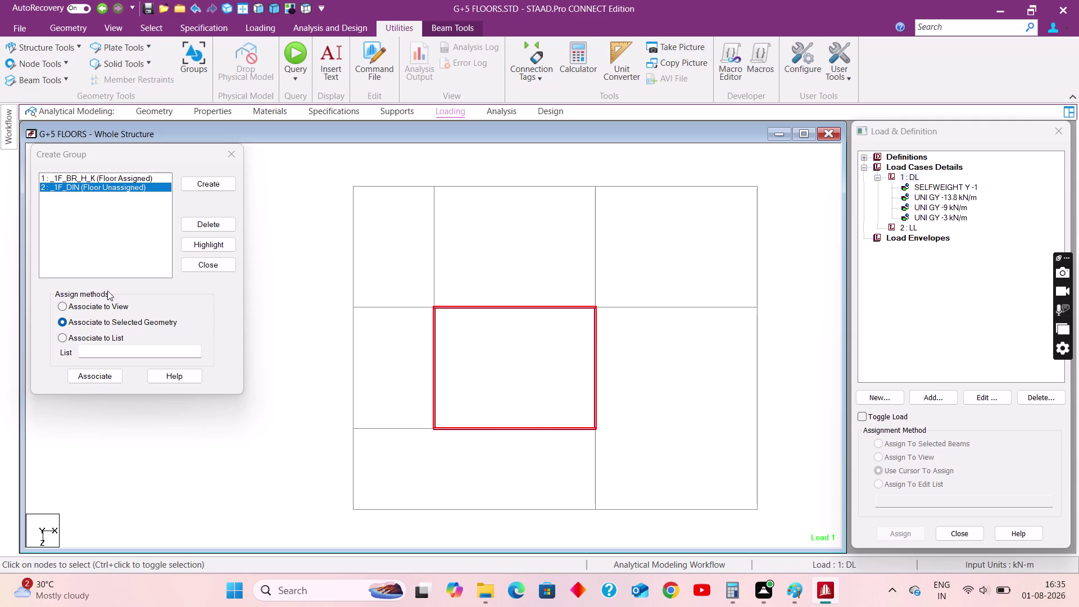
click(106, 378)
click(143, 231)
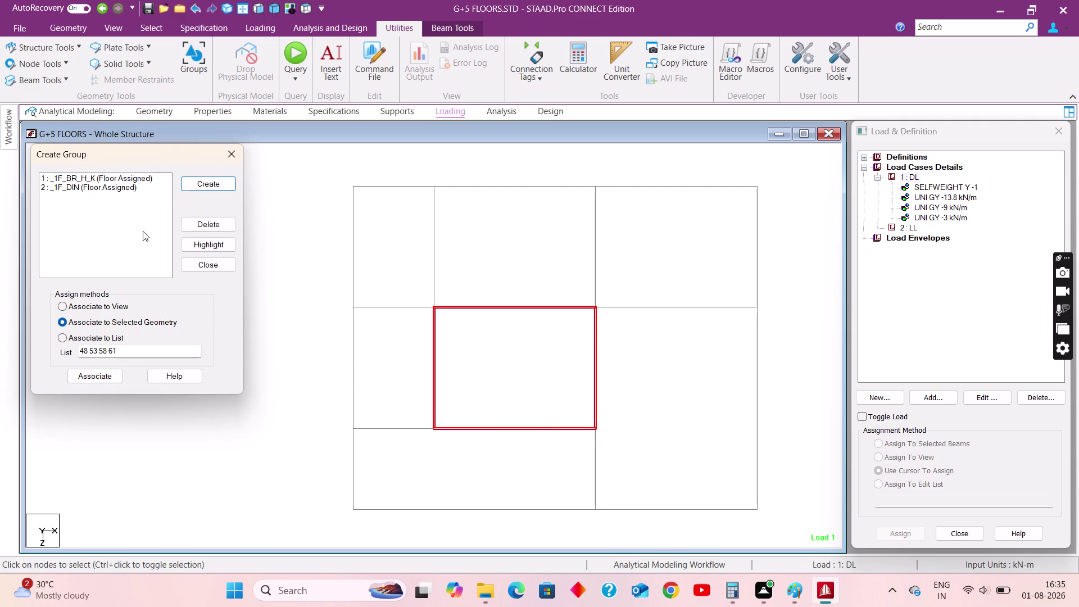
click(285, 213)
click(122, 186)
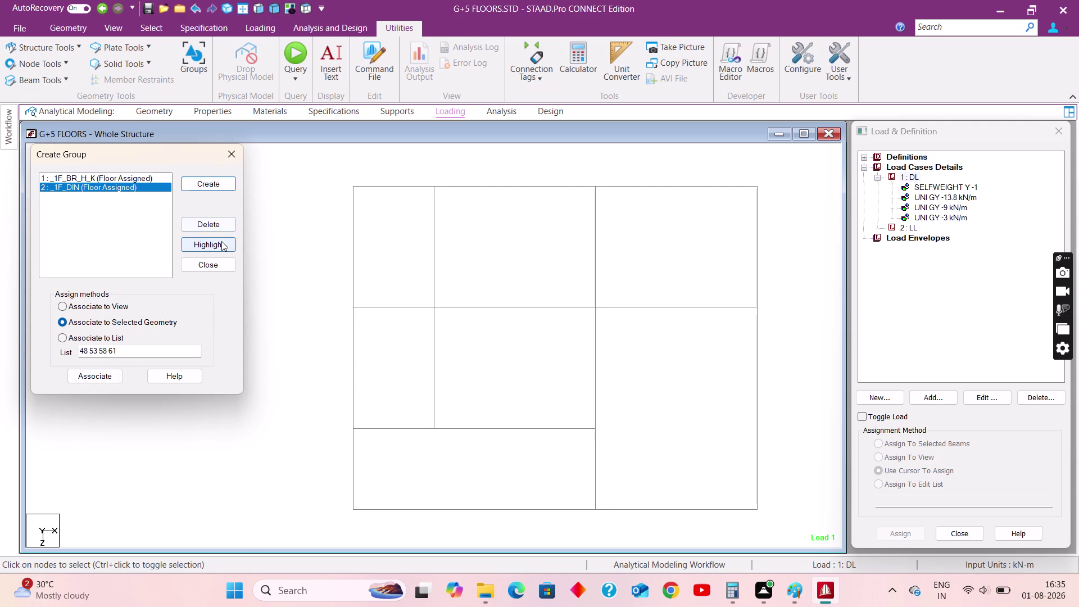
click(221, 241)
Create a new Floor-type group named 1F_UTY.
click(214, 184)
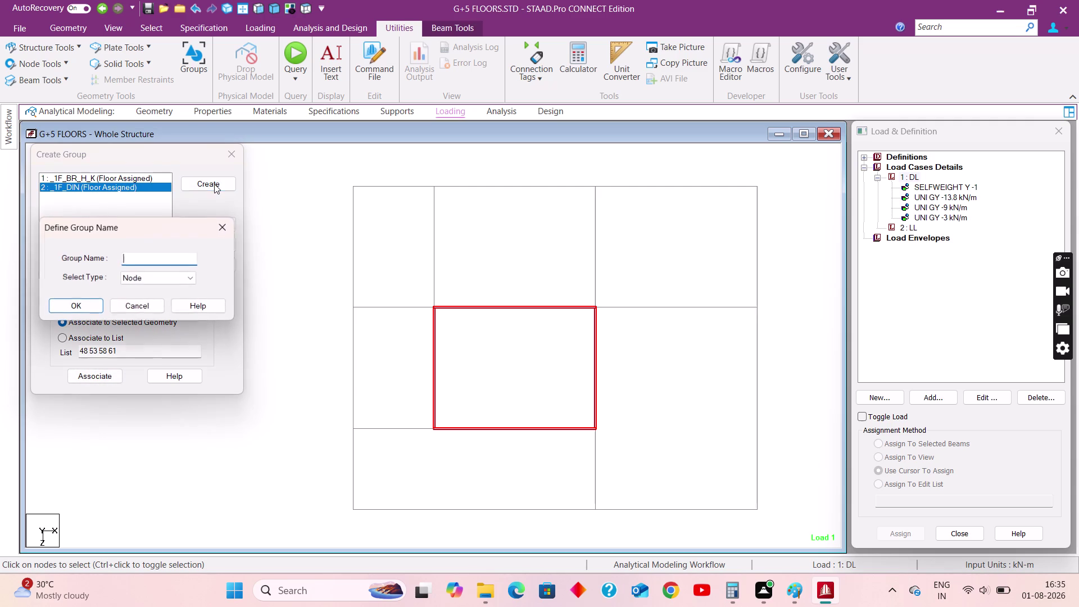
key(1)
key(f)
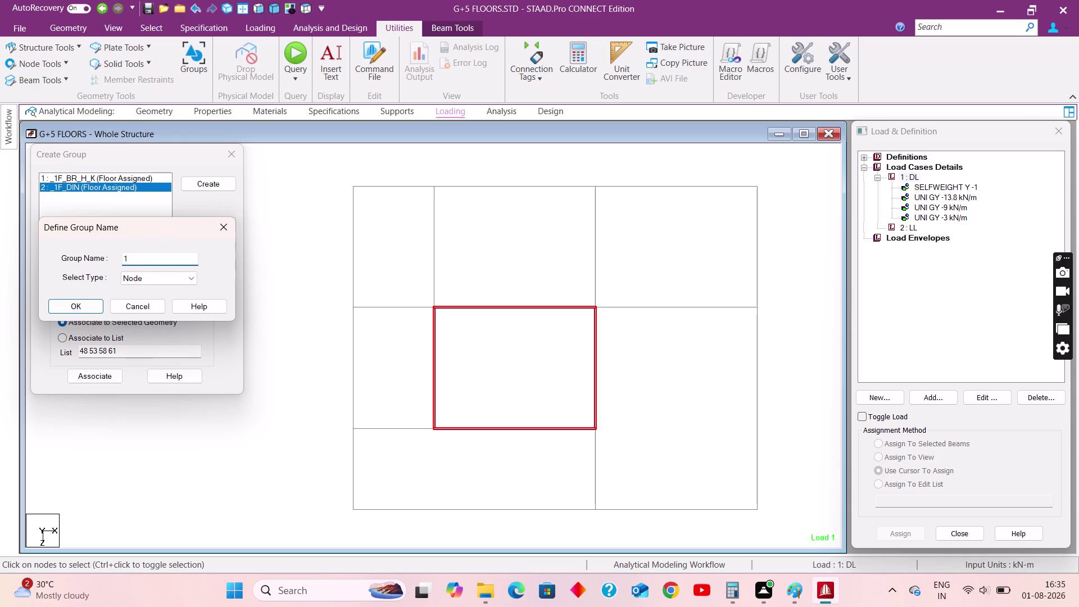
key(shift+underscore)
text(UT)
key(y)
click(160, 276)
click(134, 318)
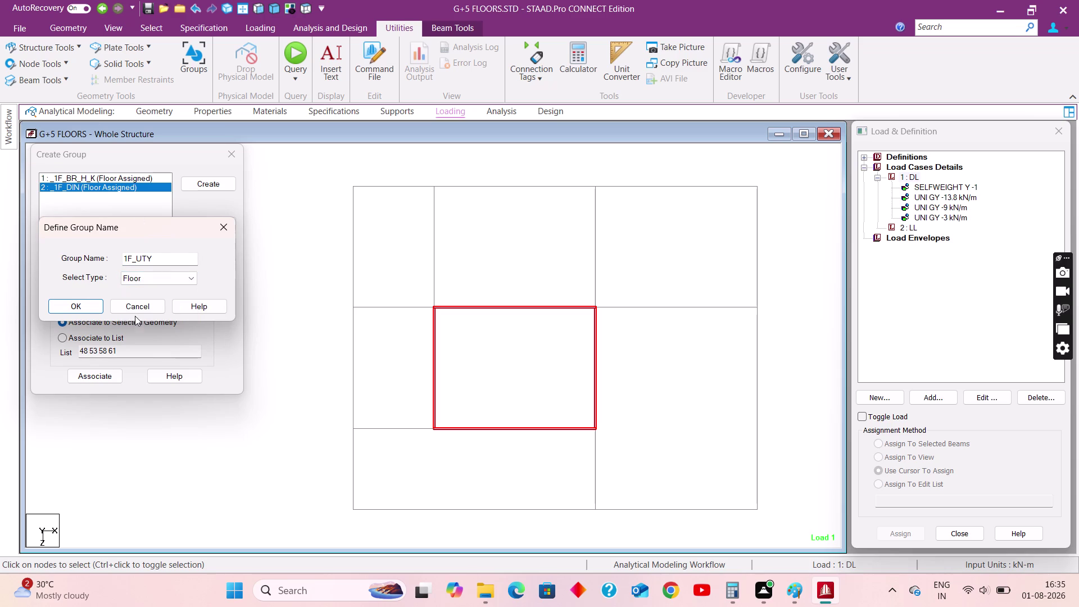
click(69, 307)
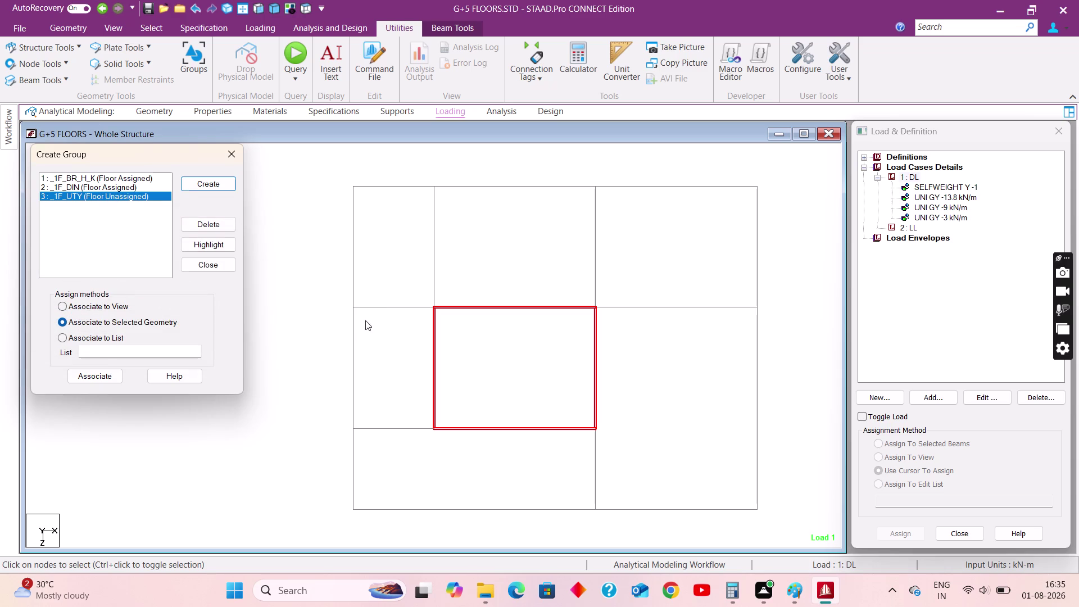
Select the left middle room's four beams and associate them with 1F_UTY.
click(371, 309)
click(356, 350)
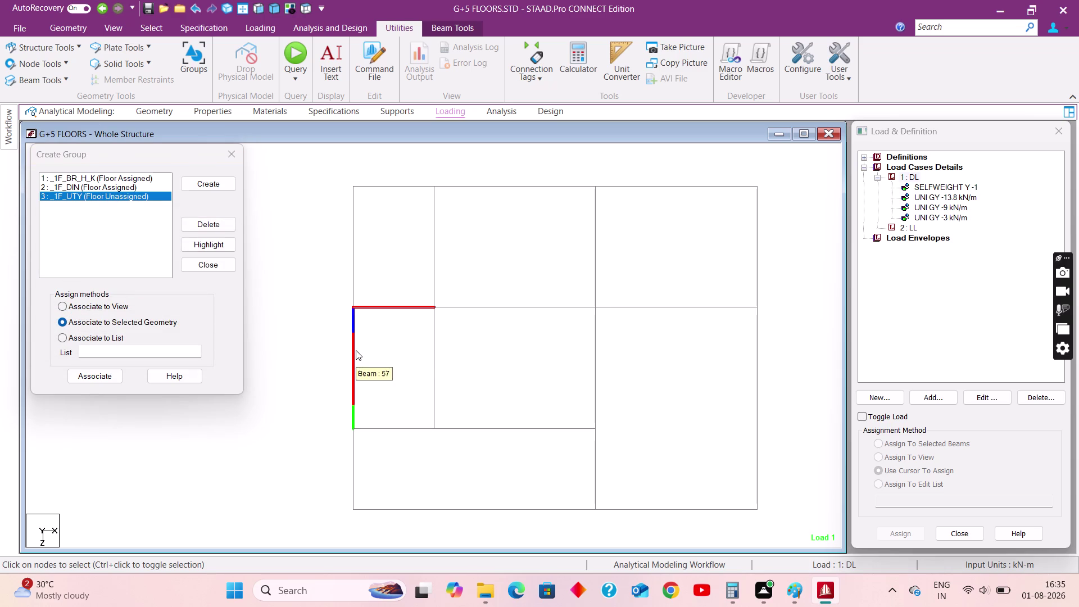
click(434, 359)
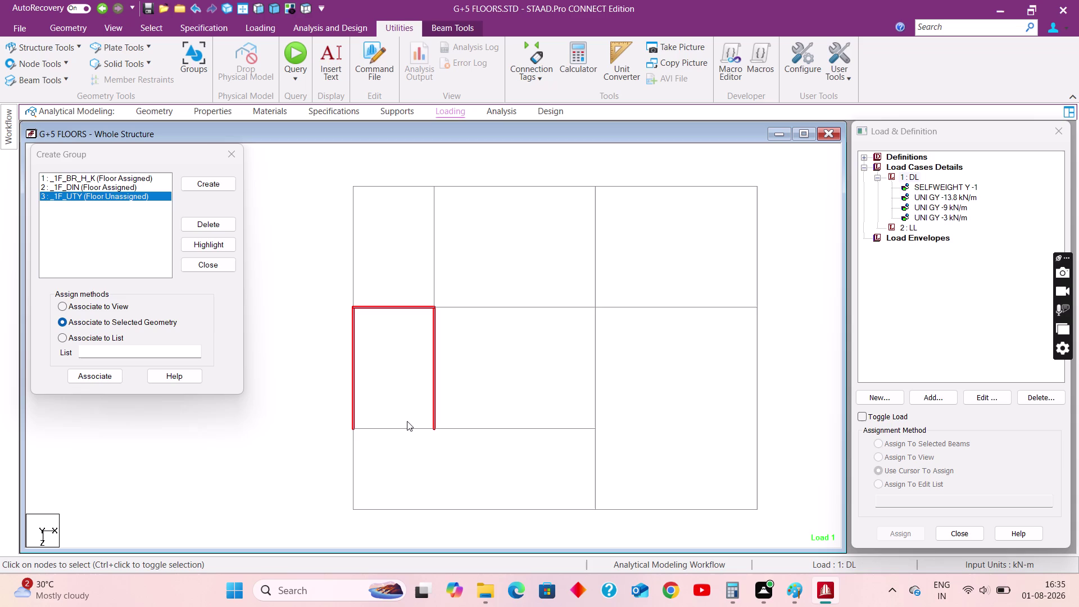
click(405, 428)
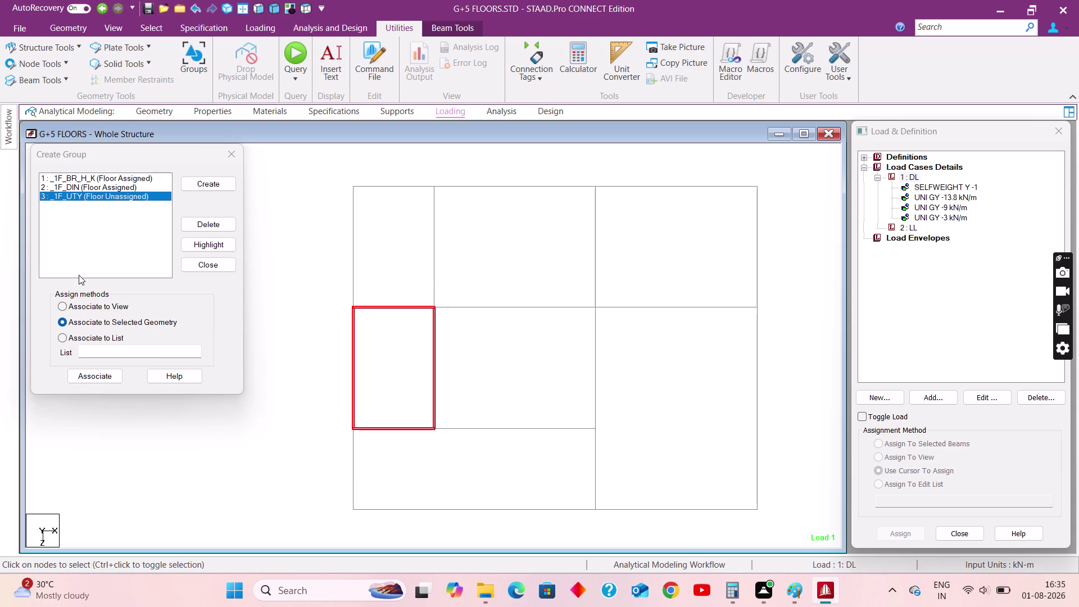
click(99, 376)
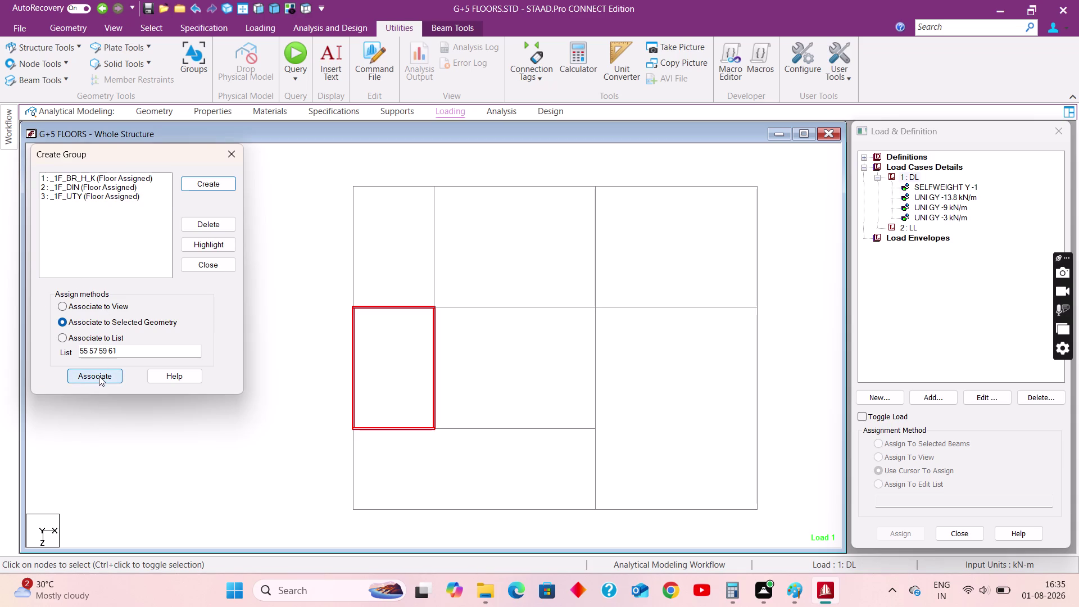
Create an empty Floor-type group named 1F_TOI.
click(218, 185)
key(1)
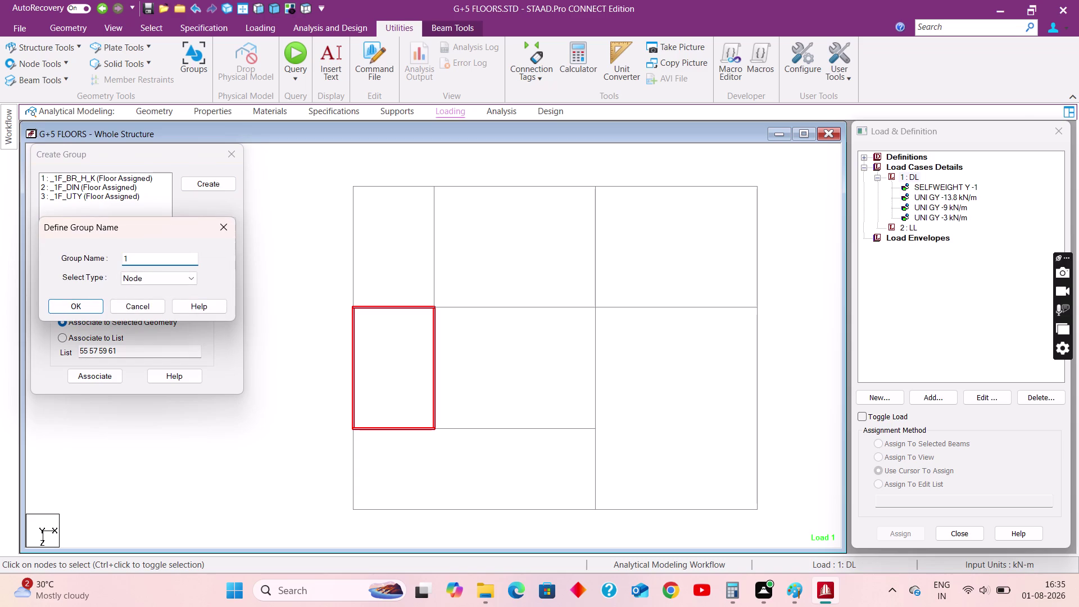
key(f)
key(shift+underscore)
text(TOI)
click(130, 278)
click(138, 314)
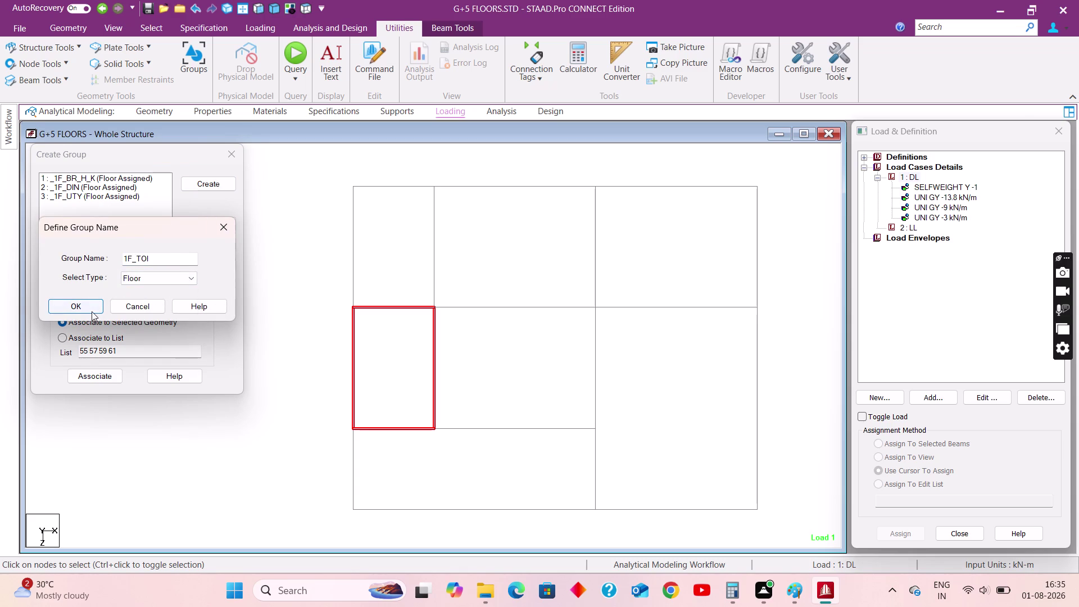
click(91, 311)
Select the top-left room beams and associate them with 1F_TOI.
click(352, 269)
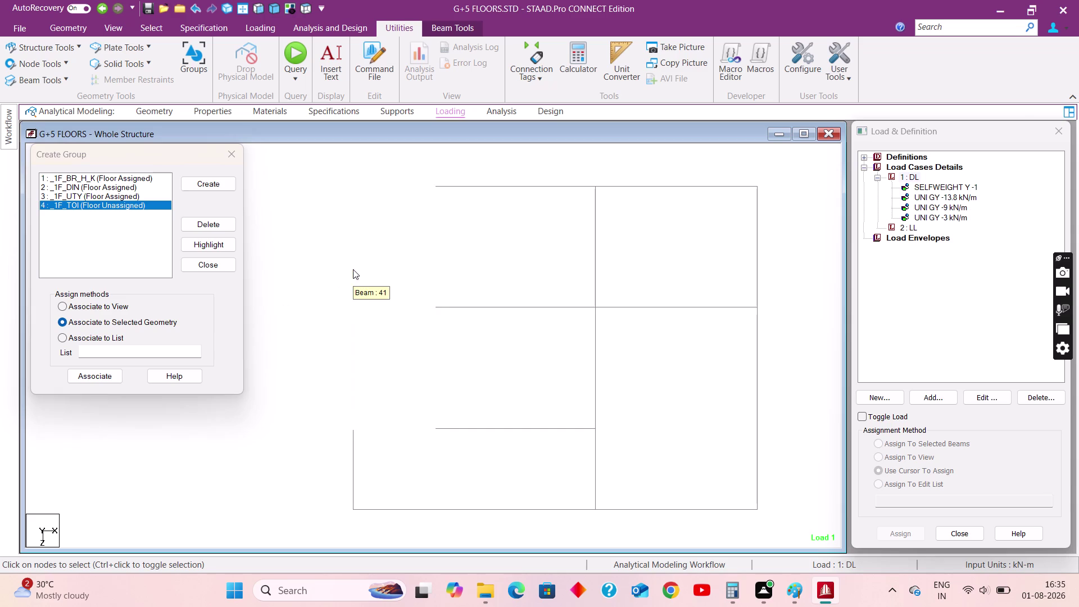
click(386, 187)
click(434, 229)
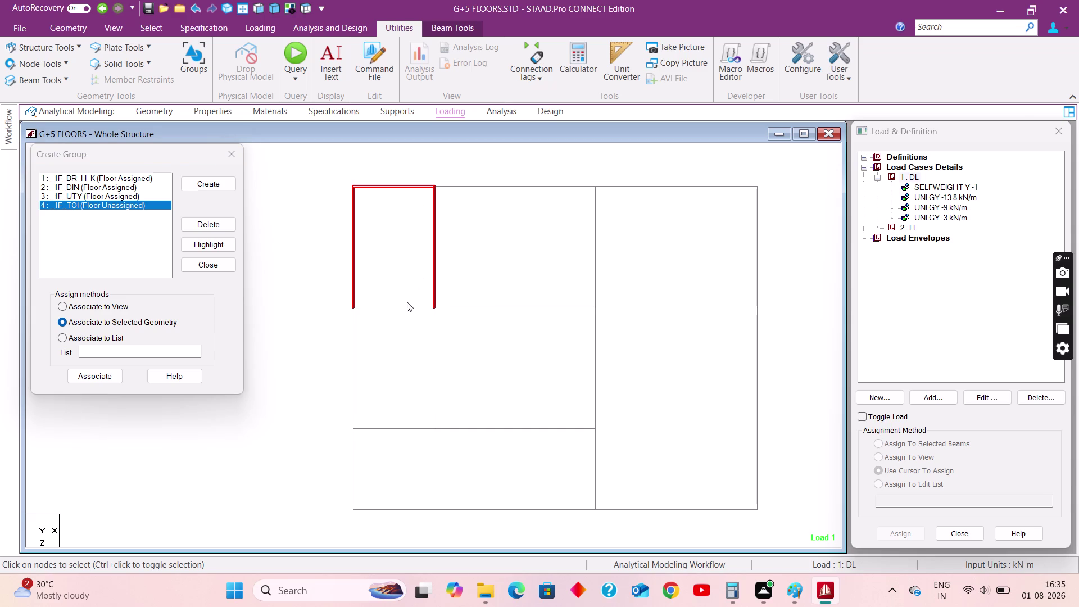
click(406, 307)
click(102, 307)
click(109, 377)
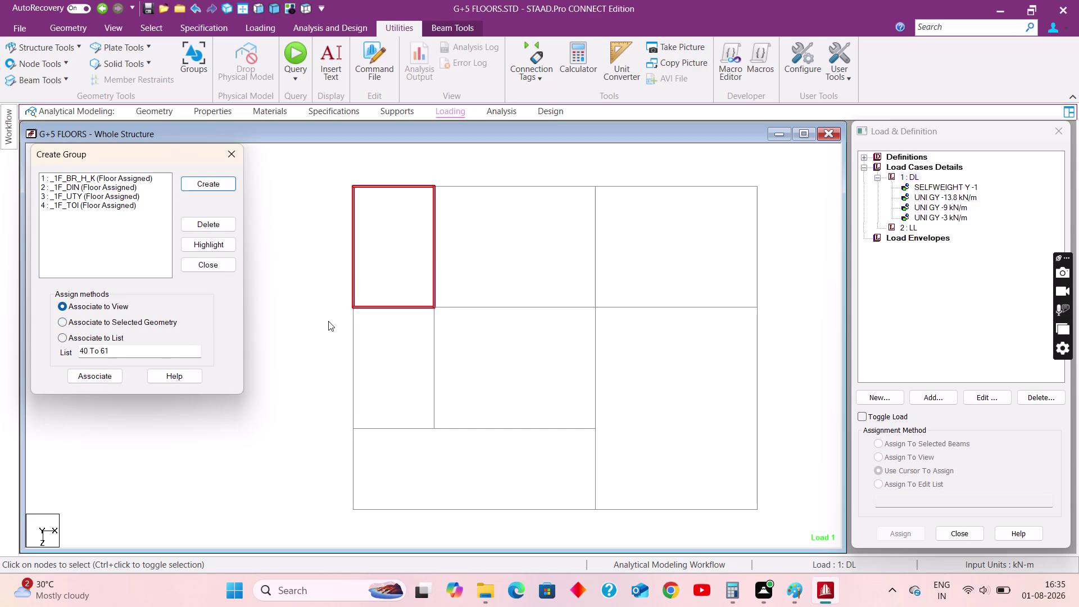
click(105, 175)
Highlight the 1F_BR_H_K, 1F_UTY and 1F_TOI panels, revealing 1F_TOI covers all.
click(295, 223)
click(223, 243)
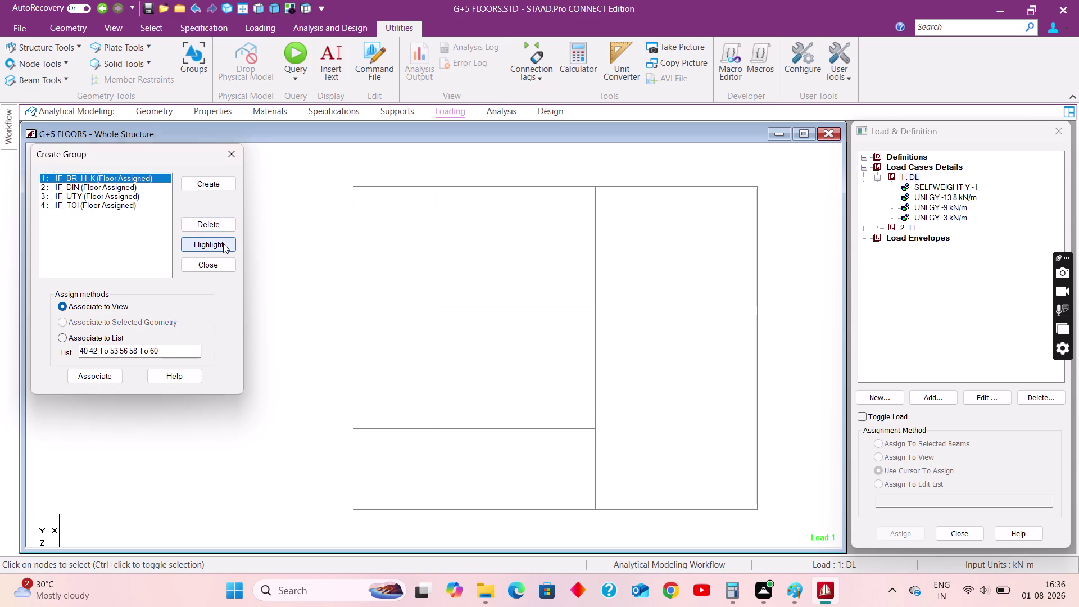
click(106, 186)
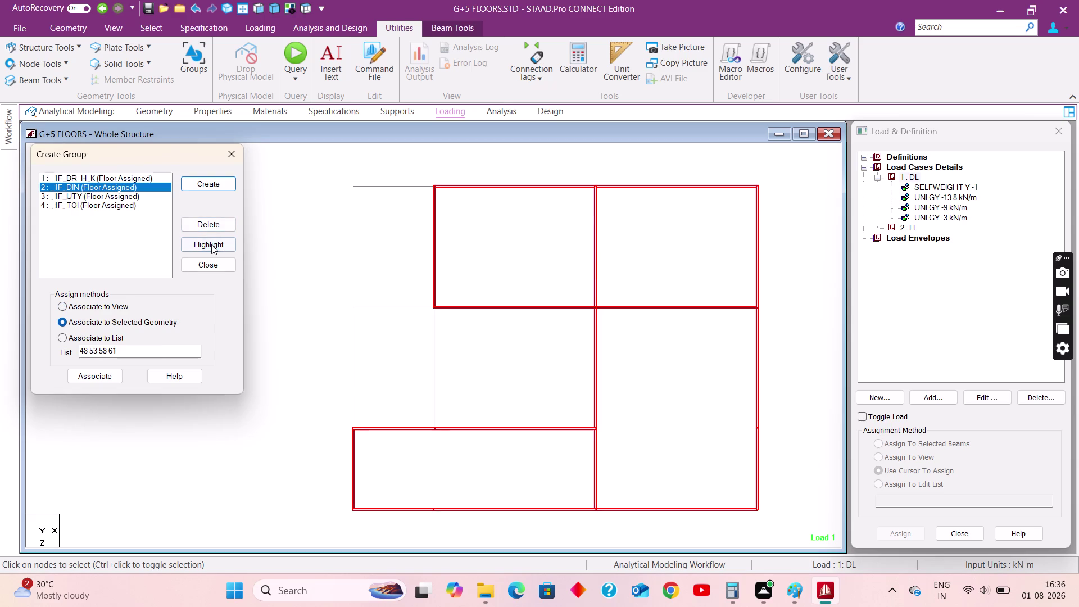
click(212, 244)
click(85, 198)
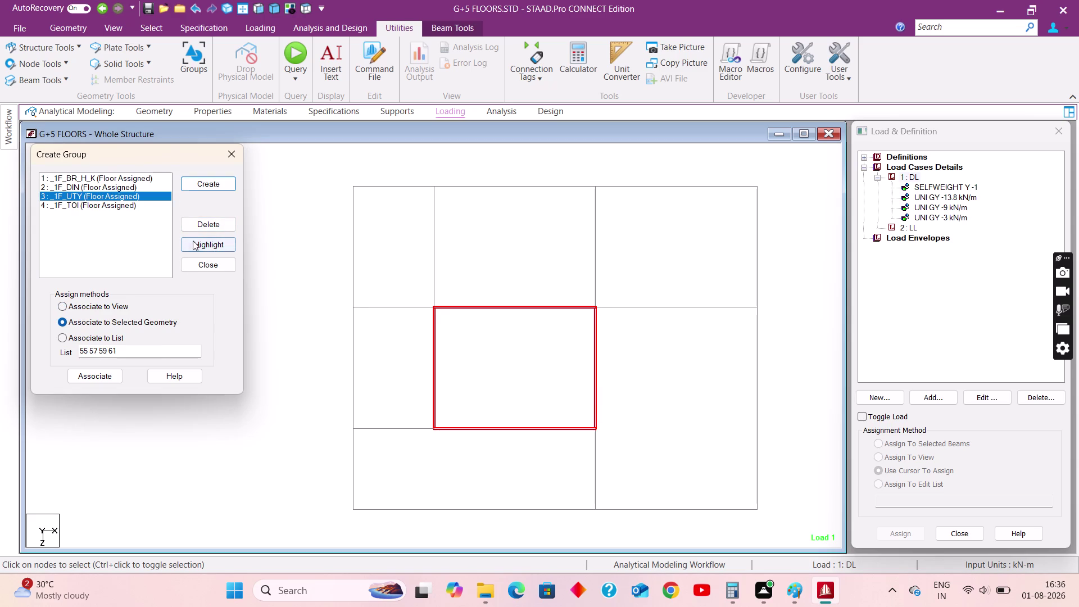
click(193, 240)
click(102, 206)
click(207, 244)
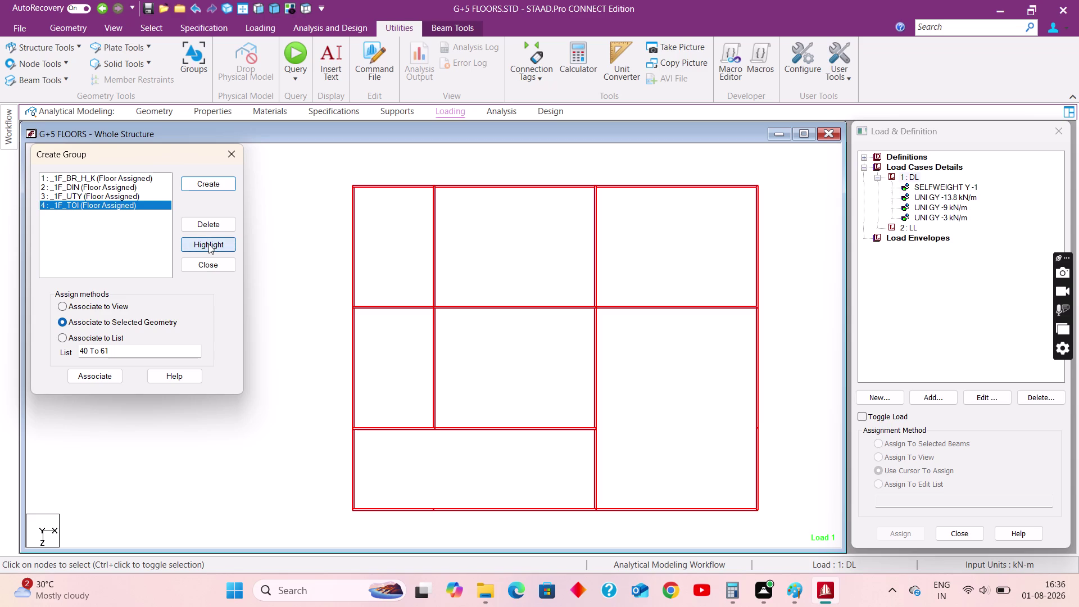
click(116, 208)
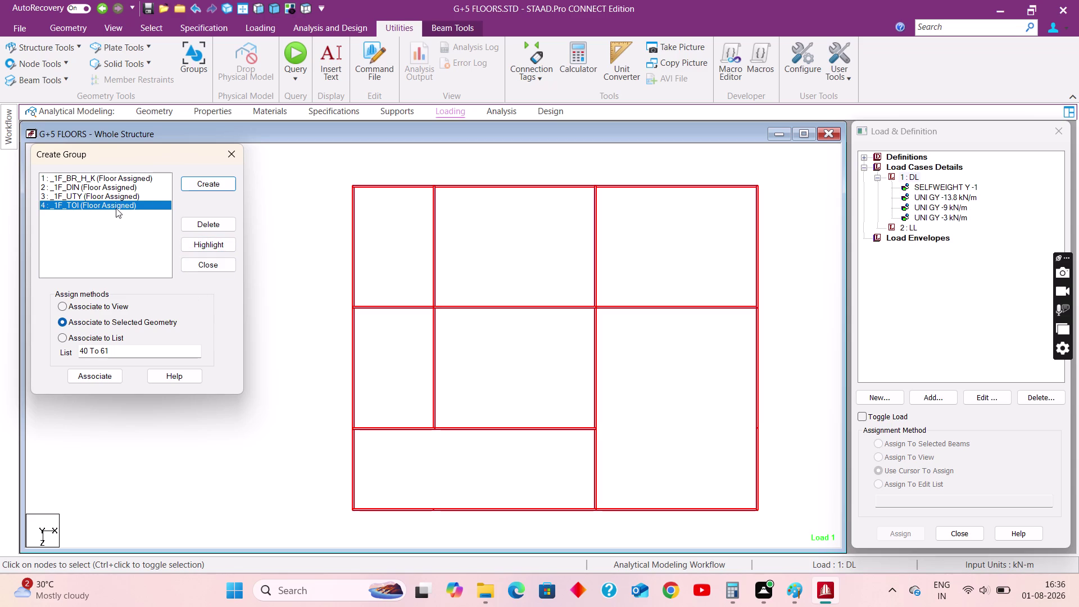
click(112, 207)
click(208, 242)
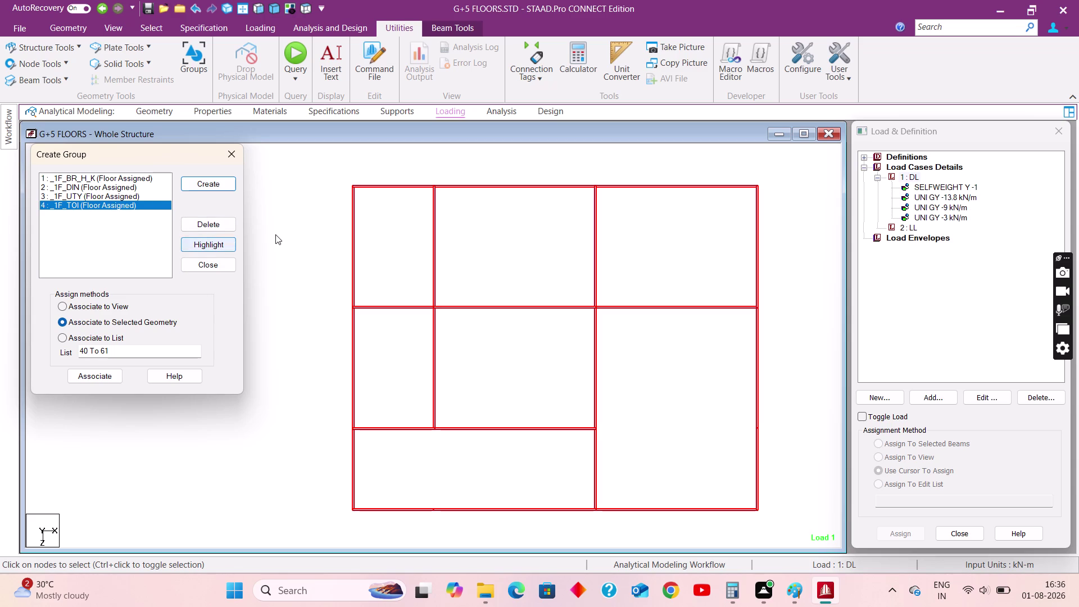
click(276, 235)
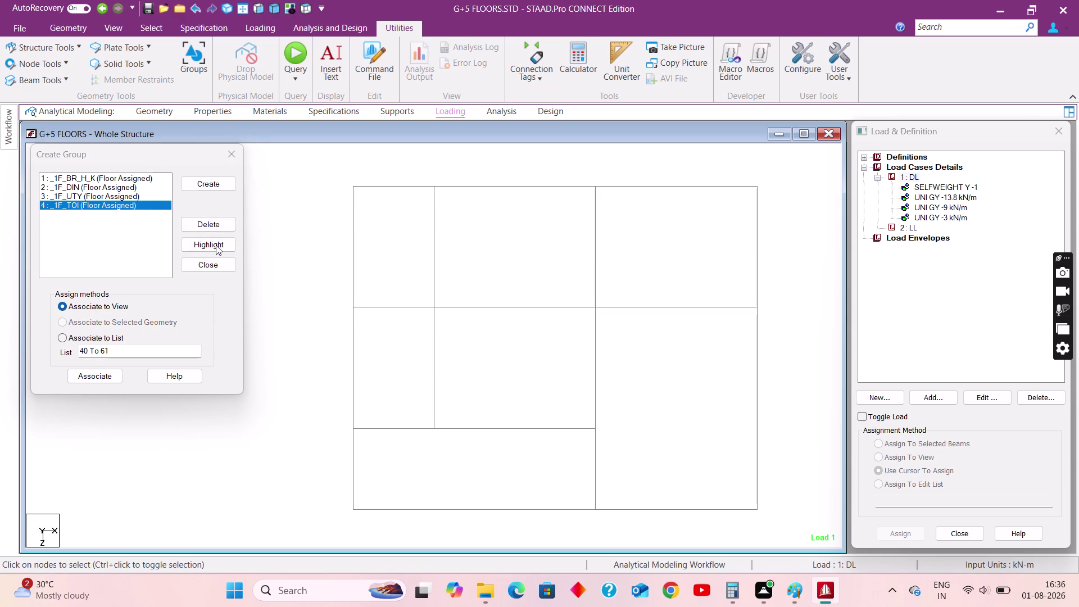
Delete the faulty 1F_TOI group and select the top-left room's beams.
click(216, 245)
click(279, 246)
click(209, 223)
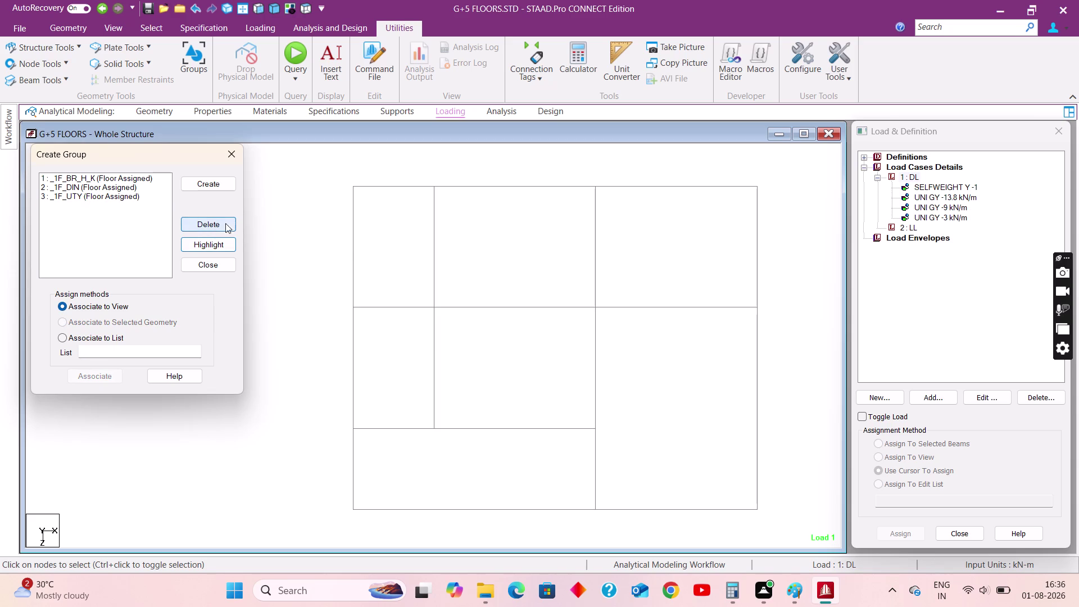
click(353, 242)
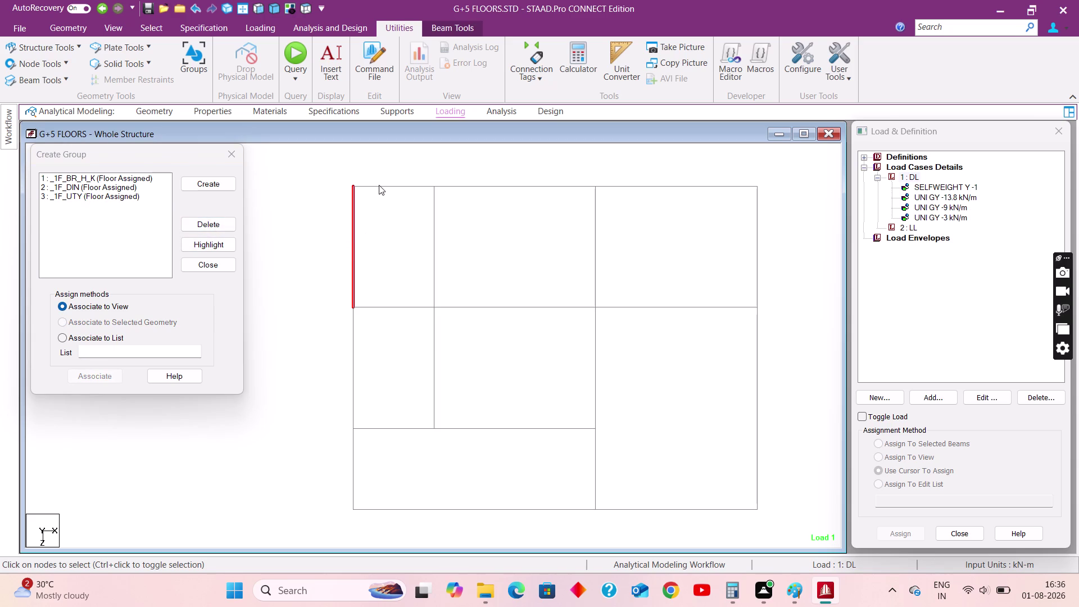
click(379, 185)
click(434, 236)
click(404, 306)
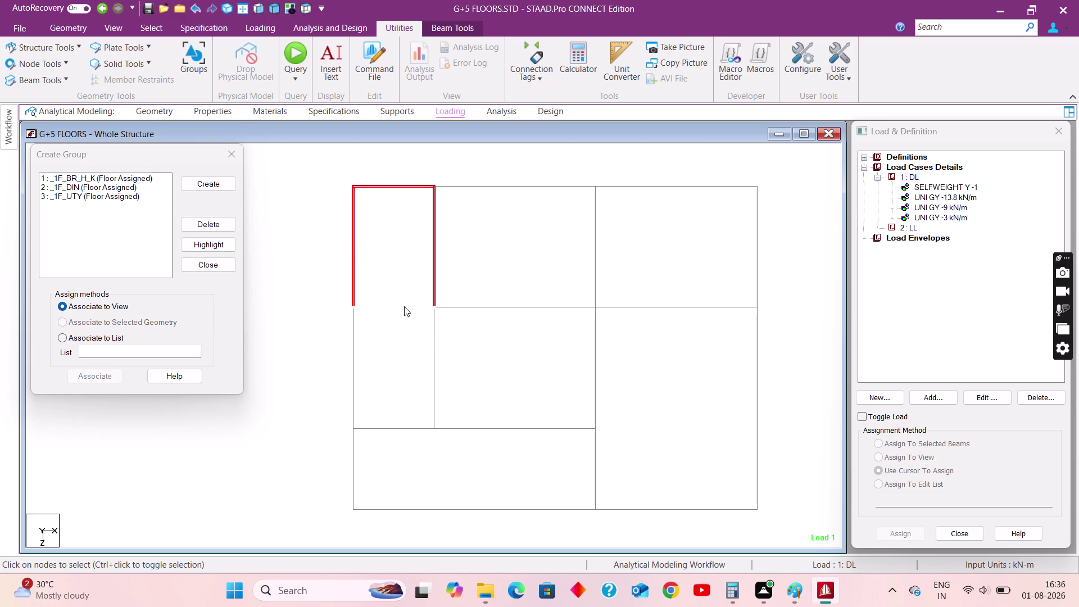
click(191, 60)
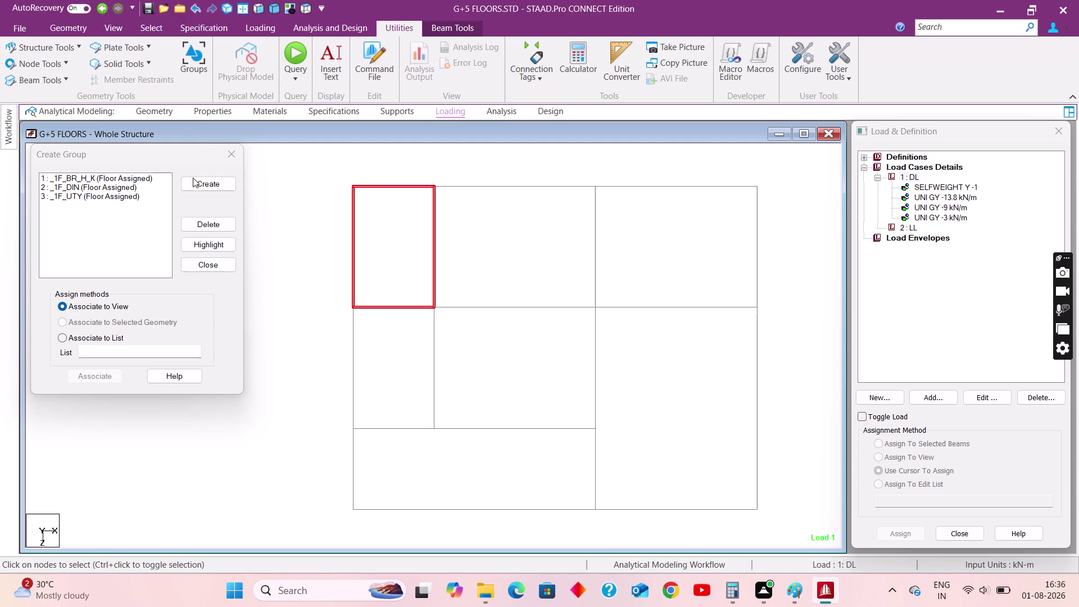
Recreate Floor group 1F_TOI and associate beams 41, 52, 54, 55 with it.
click(191, 184)
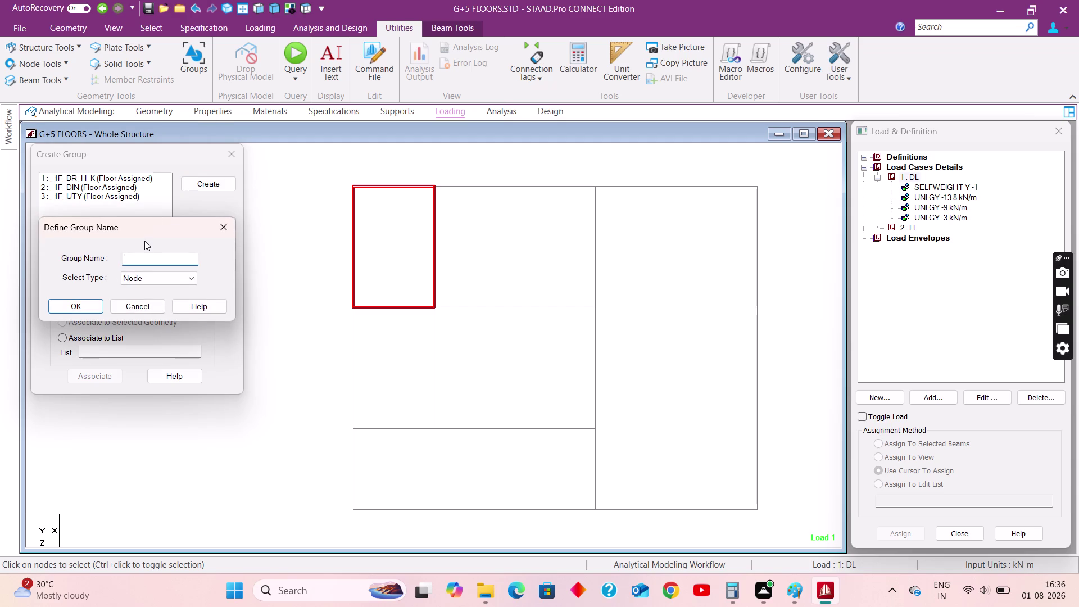
key(1)
key(f)
text(_)
text(TOI)
click(170, 277)
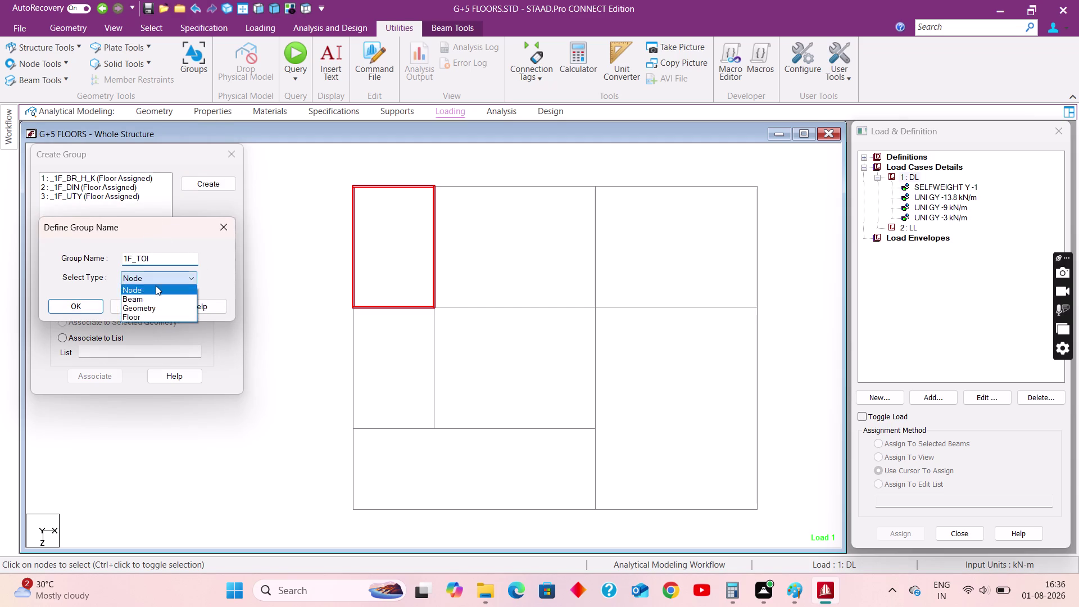
click(132, 313)
click(77, 311)
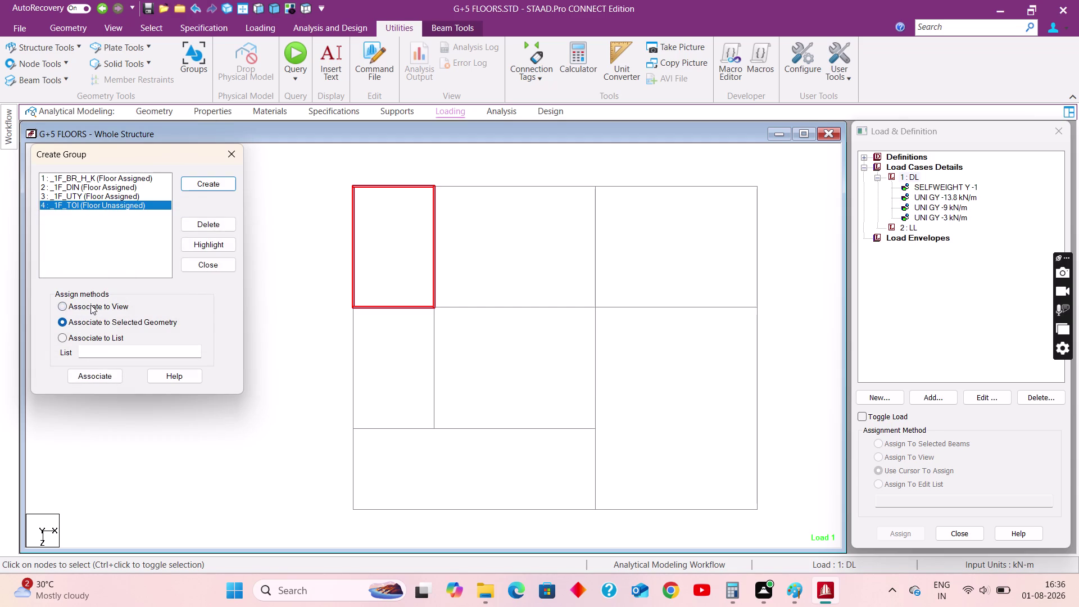
click(104, 374)
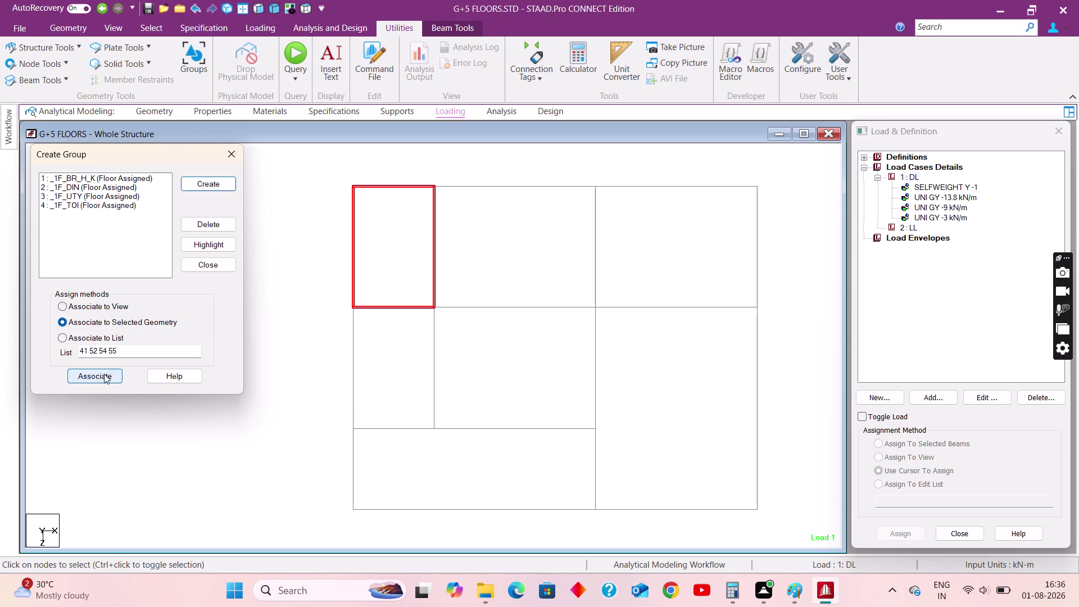
click(318, 221)
click(117, 205)
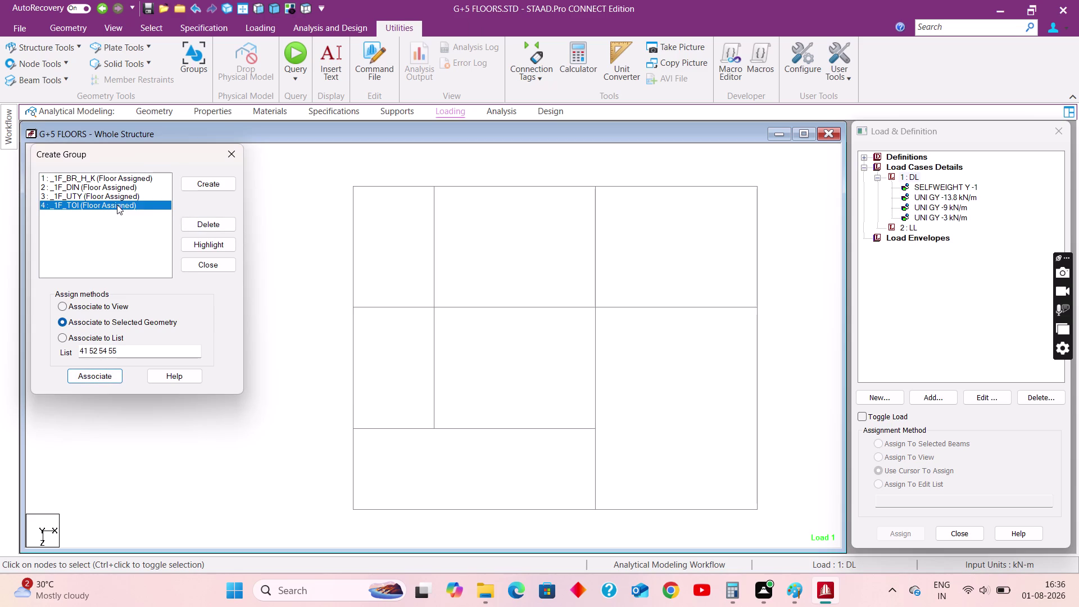
Highlight the panels of 1F_TOI, 1F_UTY, 1F_DIN and 1F_BR_H_K, then close the group dialog.
click(211, 248)
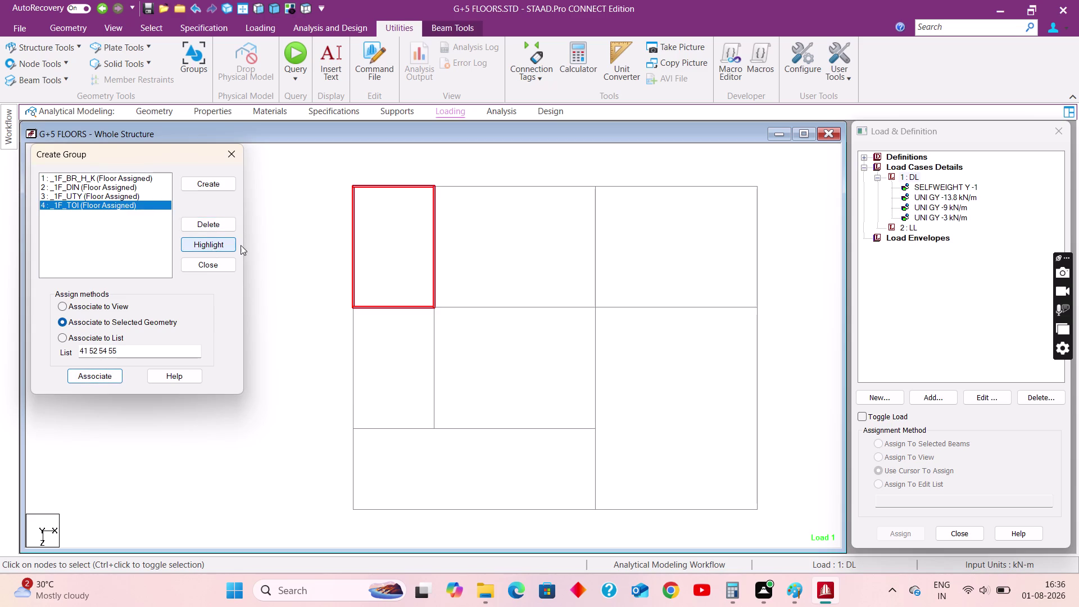
click(125, 198)
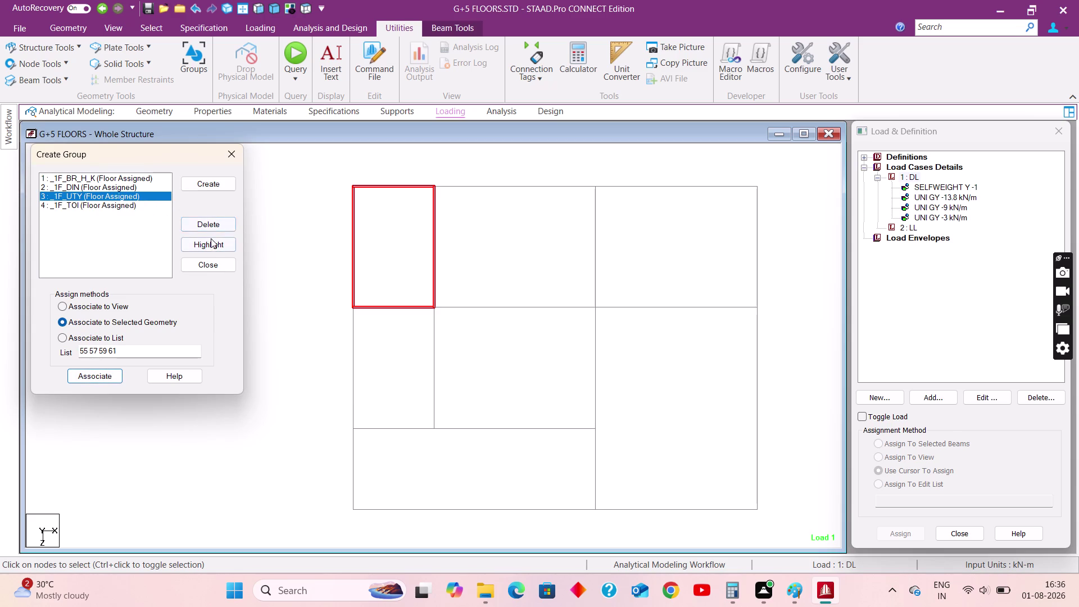
click(210, 244)
click(111, 192)
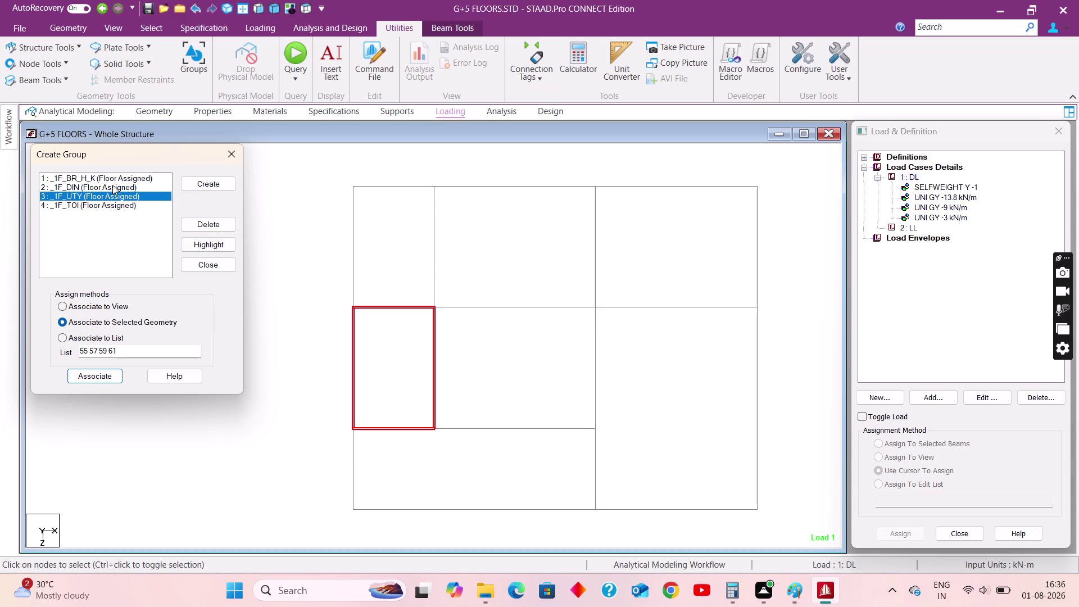
click(113, 185)
click(199, 242)
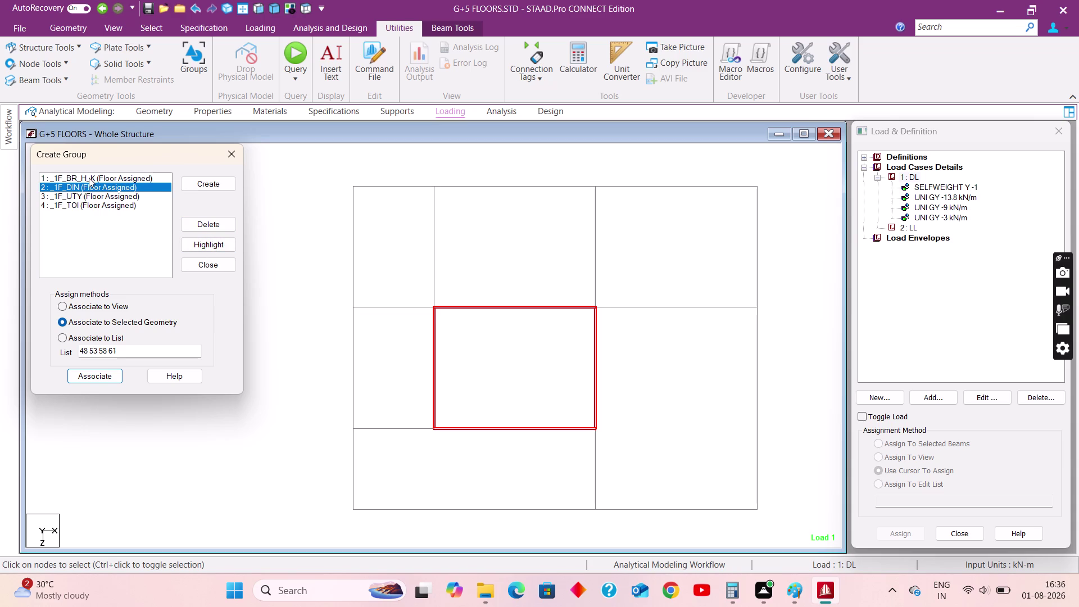
click(90, 177)
click(200, 245)
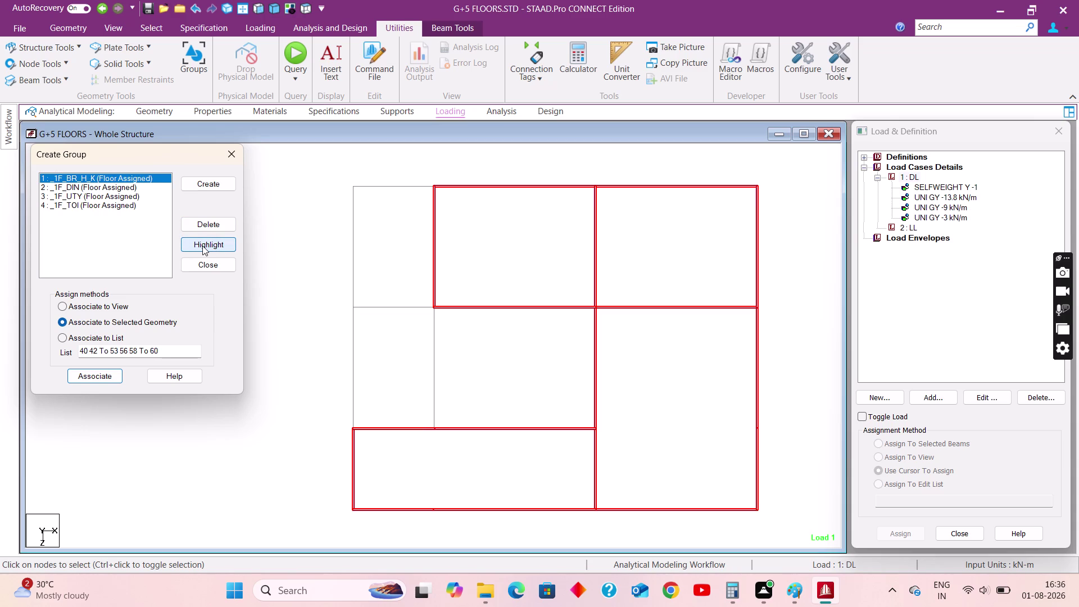
click(291, 223)
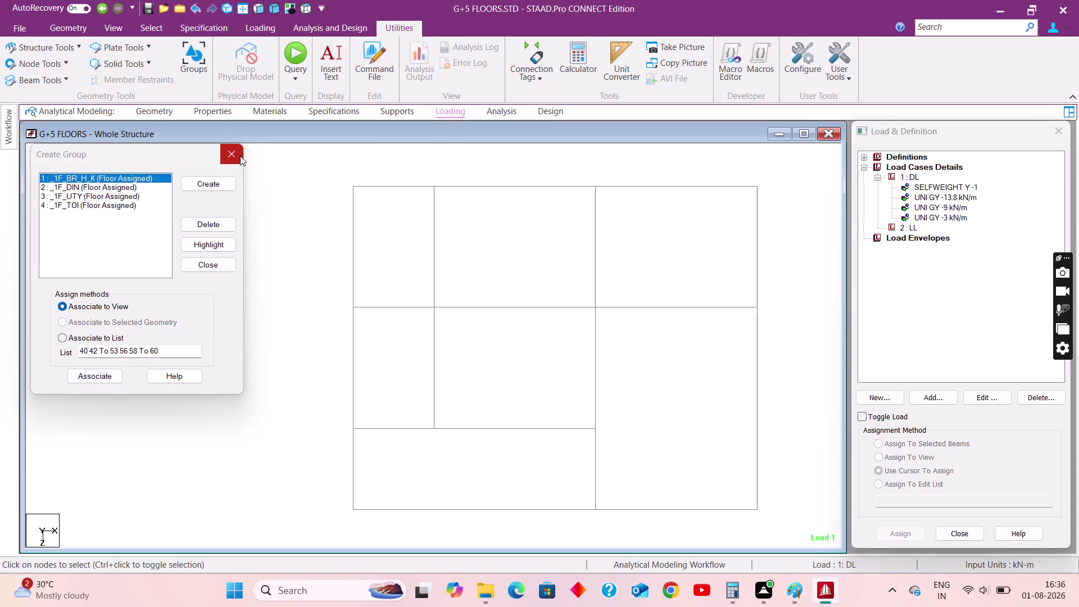
click(236, 155)
Pick a floor level in front elevation and display only that floor in plan.
click(242, 10)
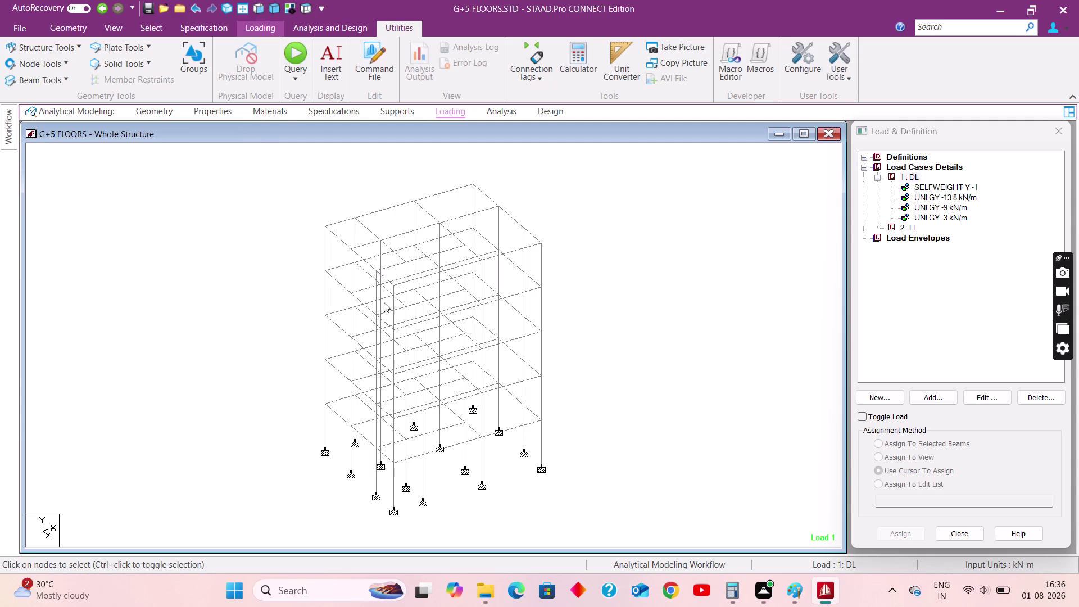
click(261, 10)
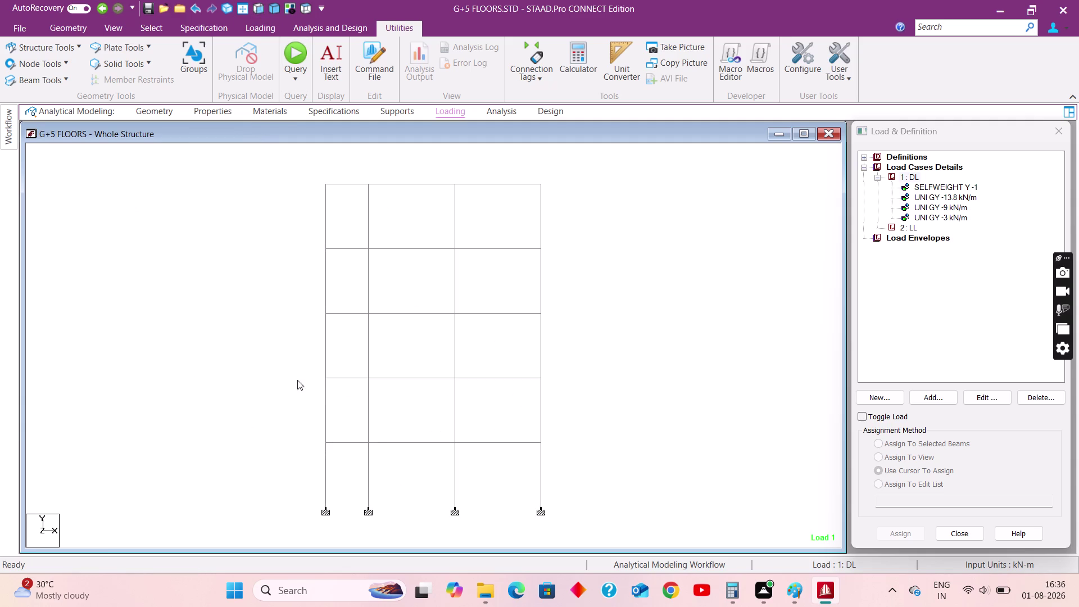
drag(288, 371, 588, 390)
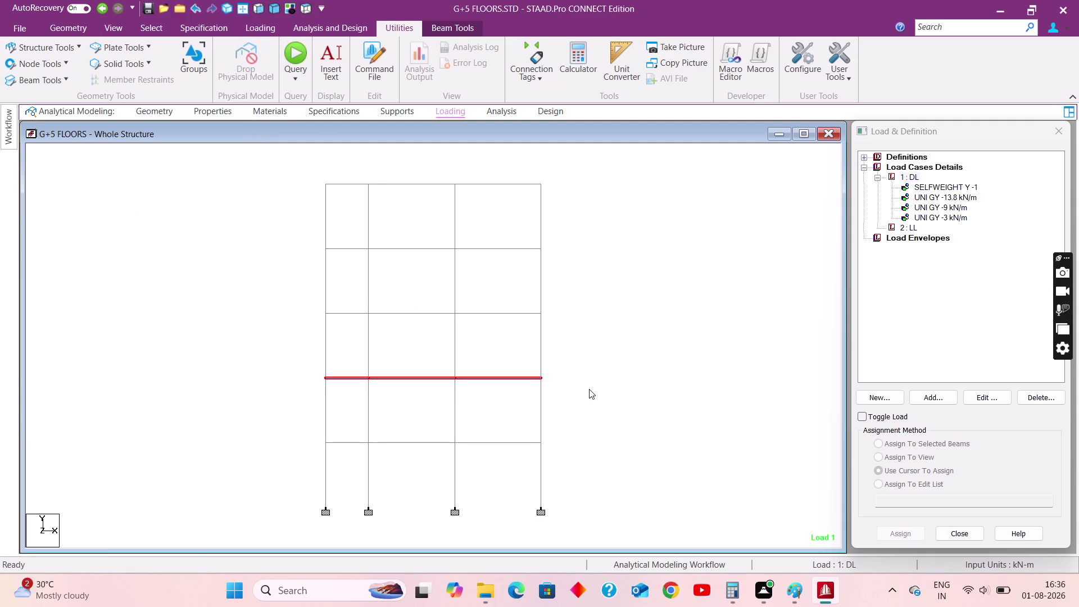
click(288, 5)
click(305, 10)
click(200, 264)
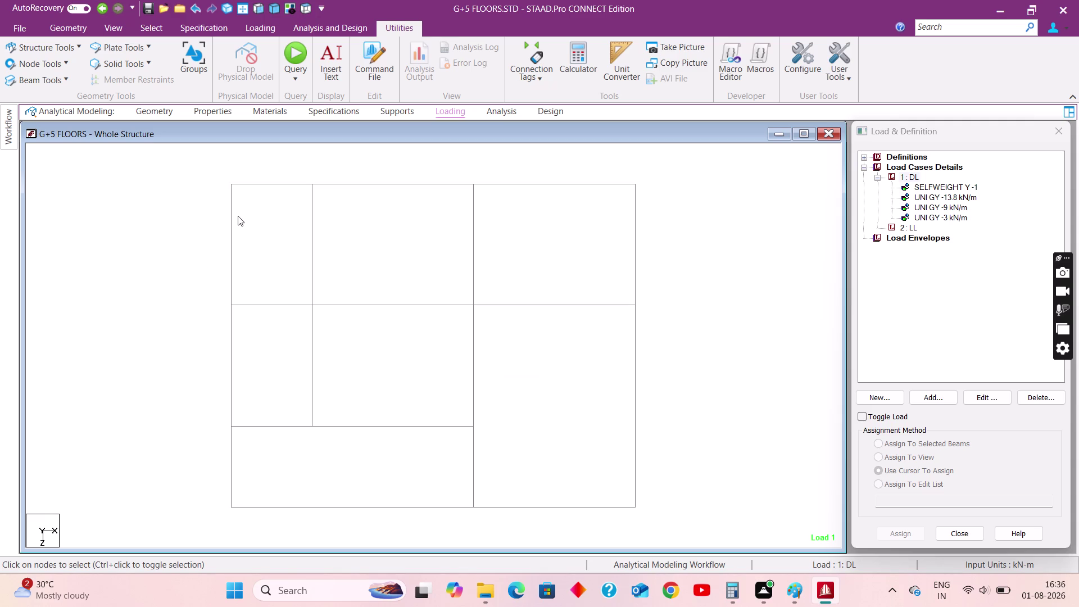
Select the boundary beams of the top-middle and top-right rooms.
click(313, 268)
click(352, 186)
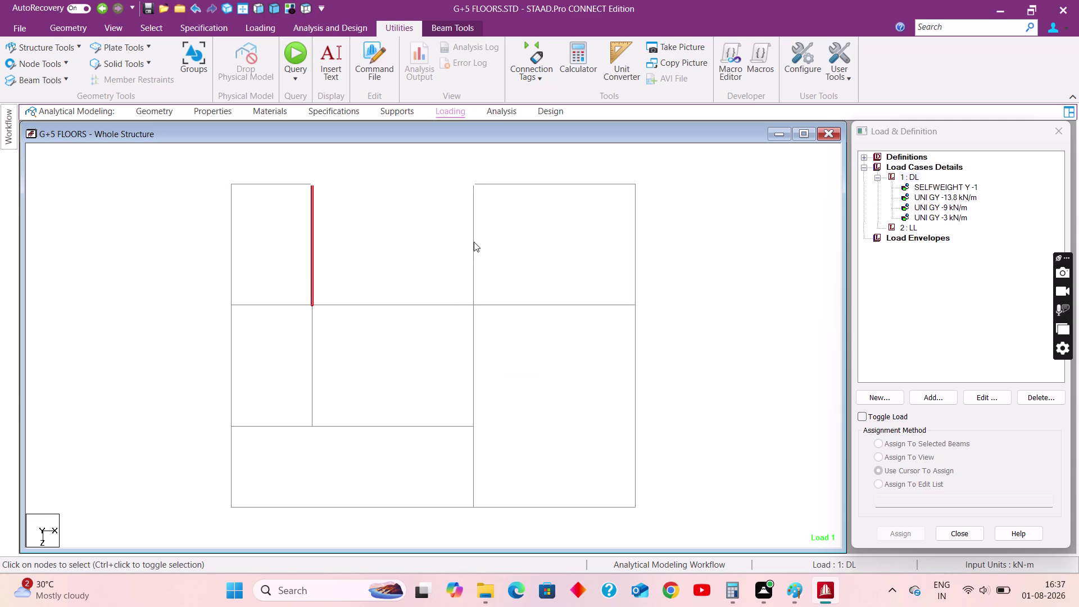
click(473, 242)
click(449, 304)
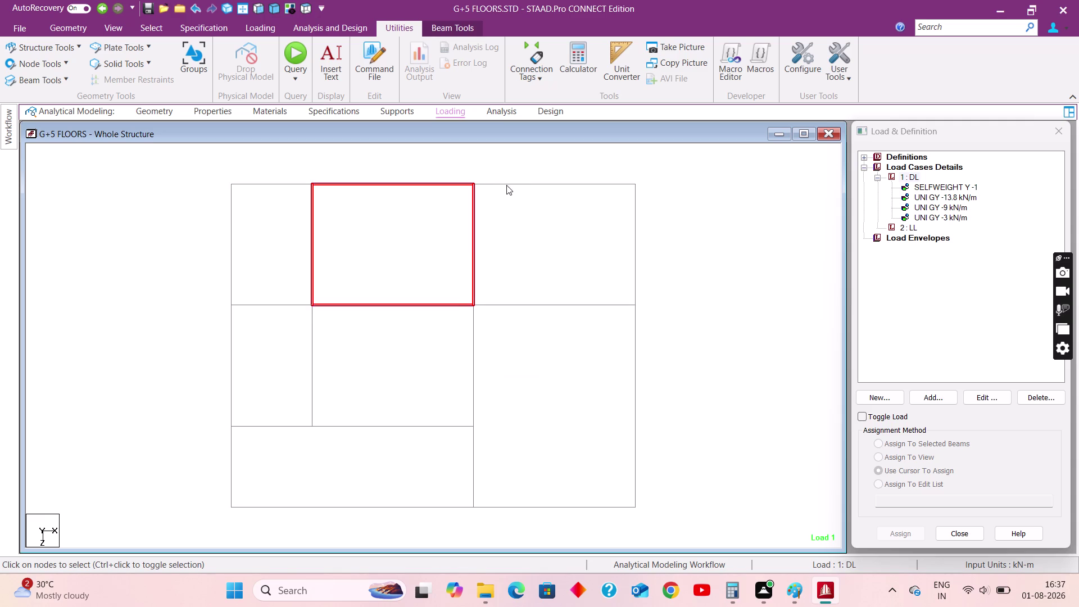
click(507, 185)
click(637, 264)
click(619, 305)
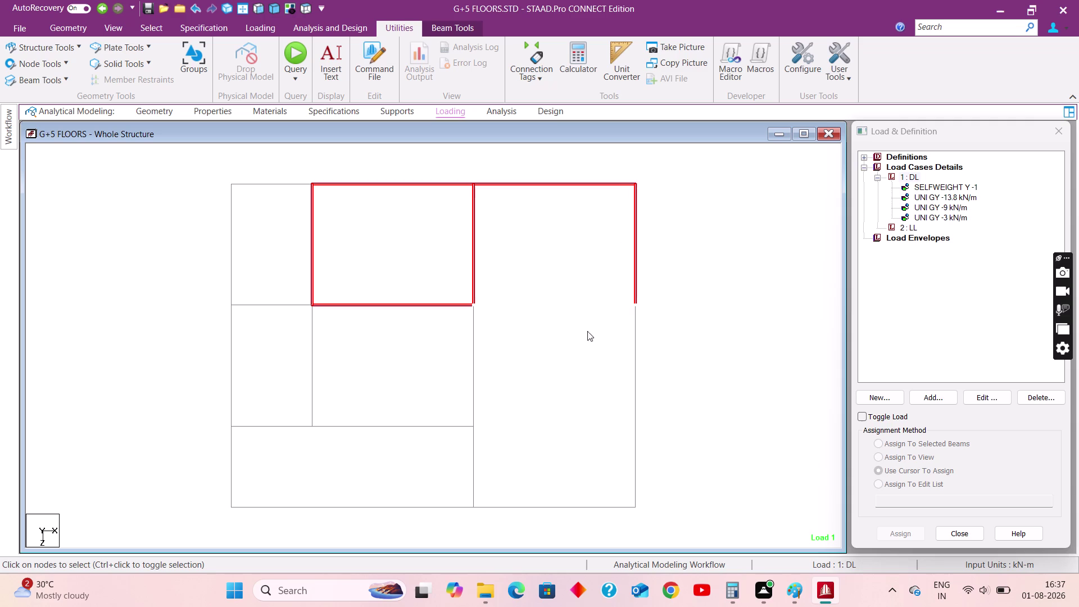
Add the lower-right and bottom-left rooms' boundary beams to the selection.
click(471, 360)
click(474, 482)
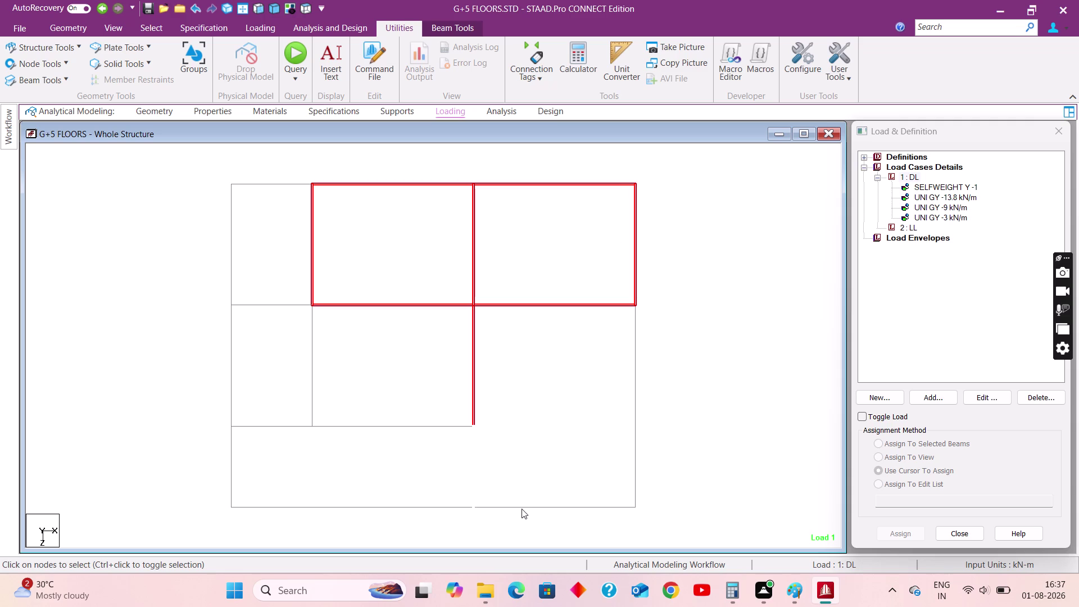
click(522, 508)
click(638, 456)
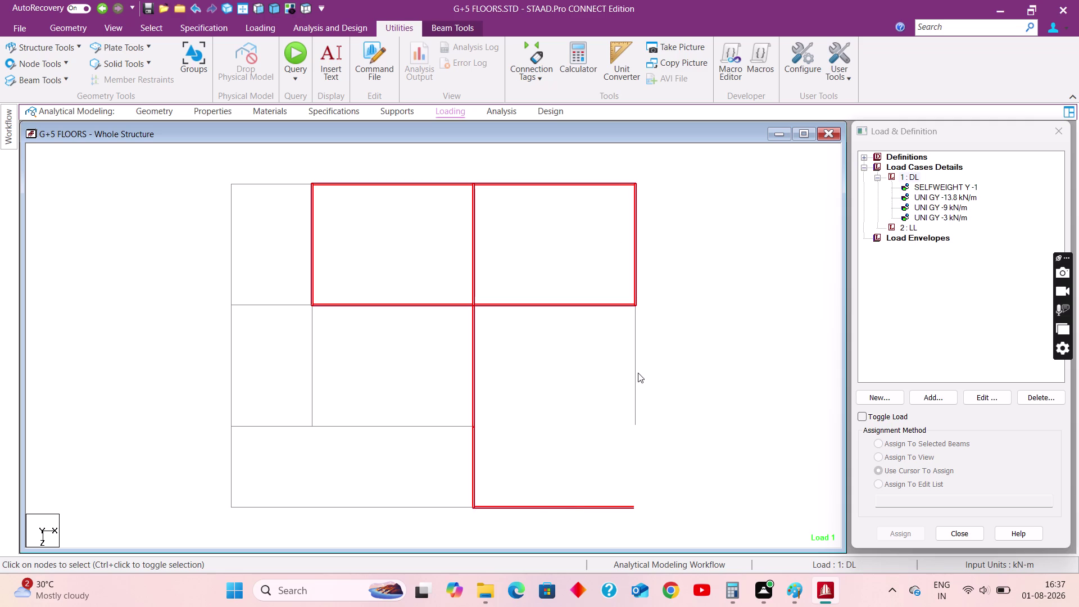
click(638, 373)
click(421, 424)
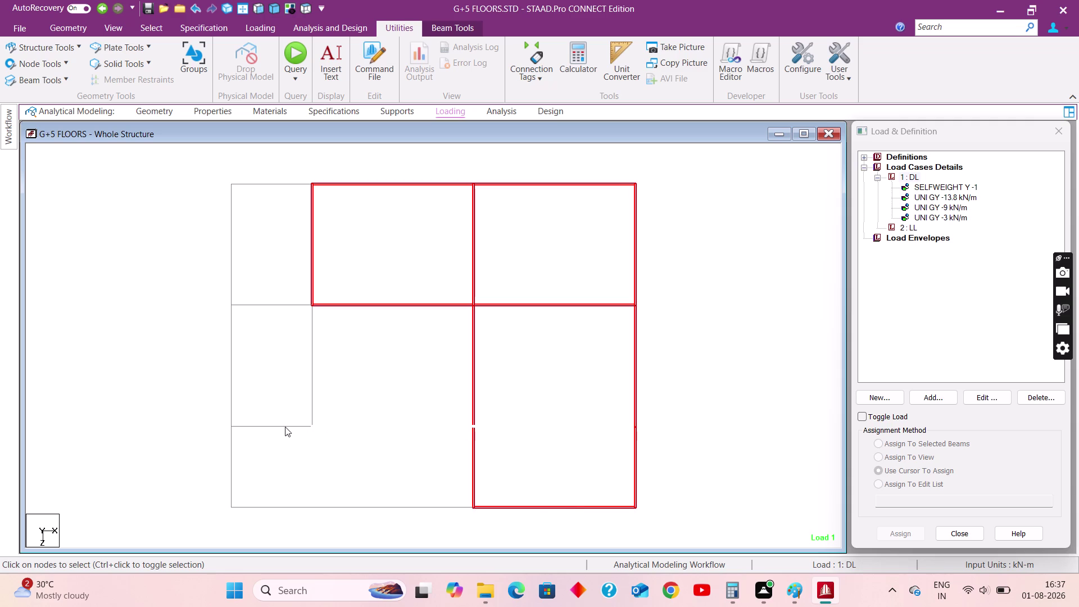
click(285, 426)
click(233, 465)
click(305, 509)
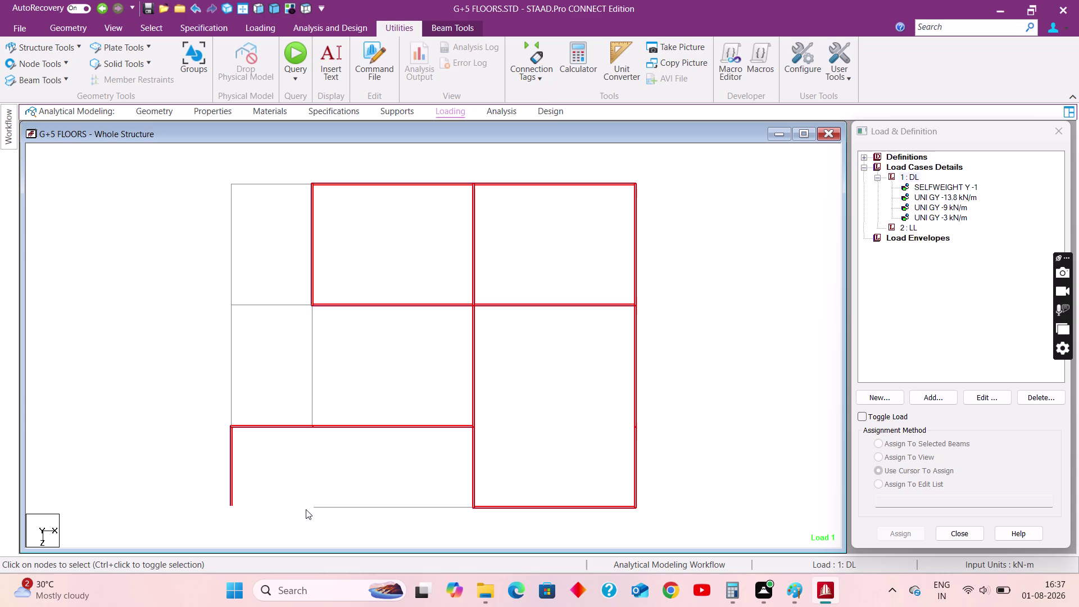
click(338, 506)
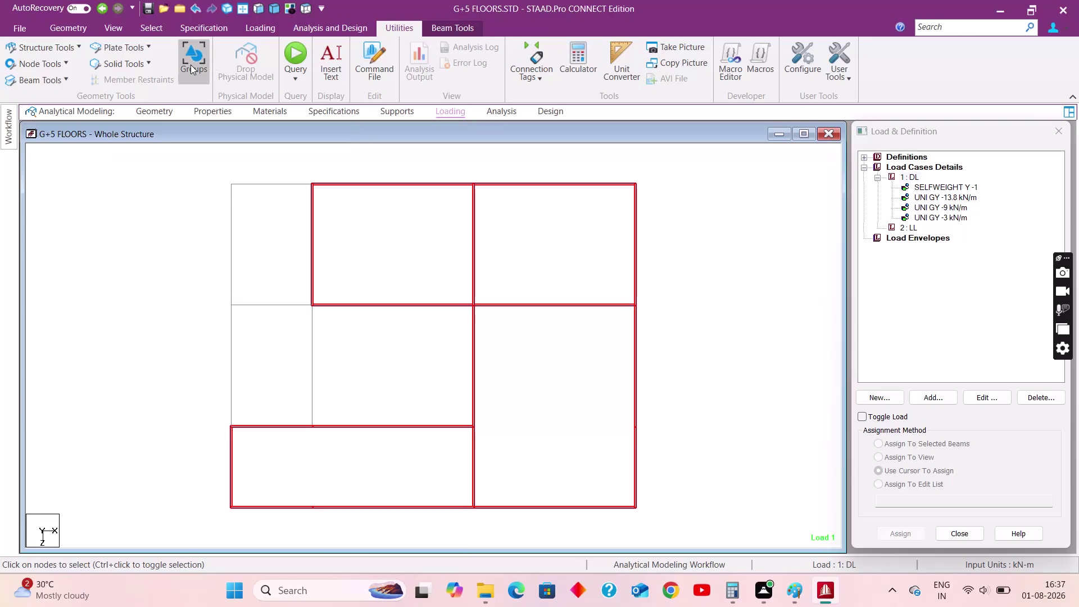
Create a new floor-type group named 2F_BR_H_K.
click(190, 64)
click(202, 183)
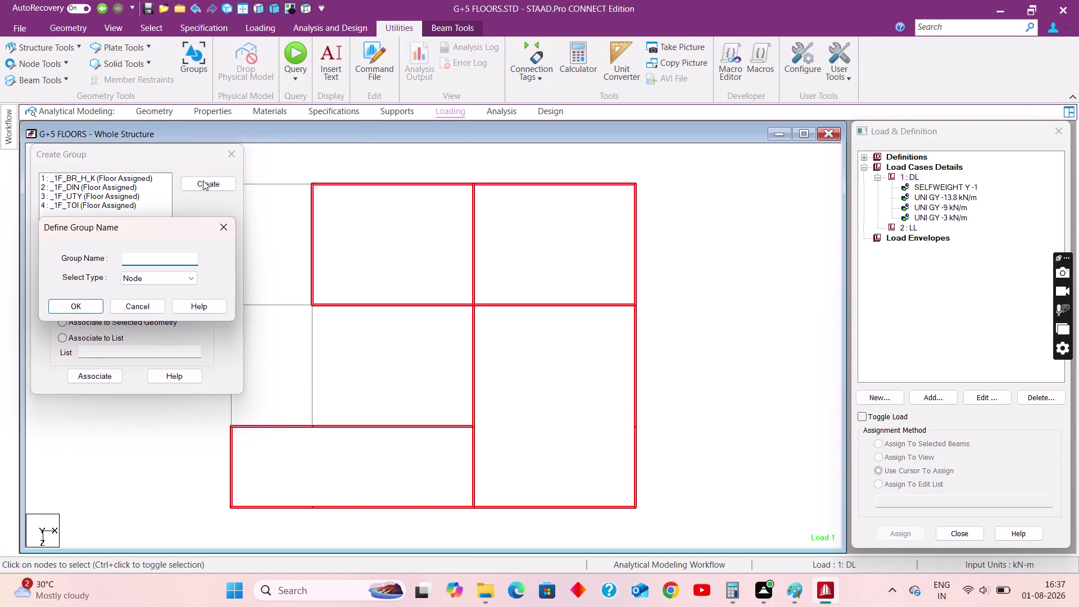
text(2F)
text(_)
text(BR_H)
text(_)
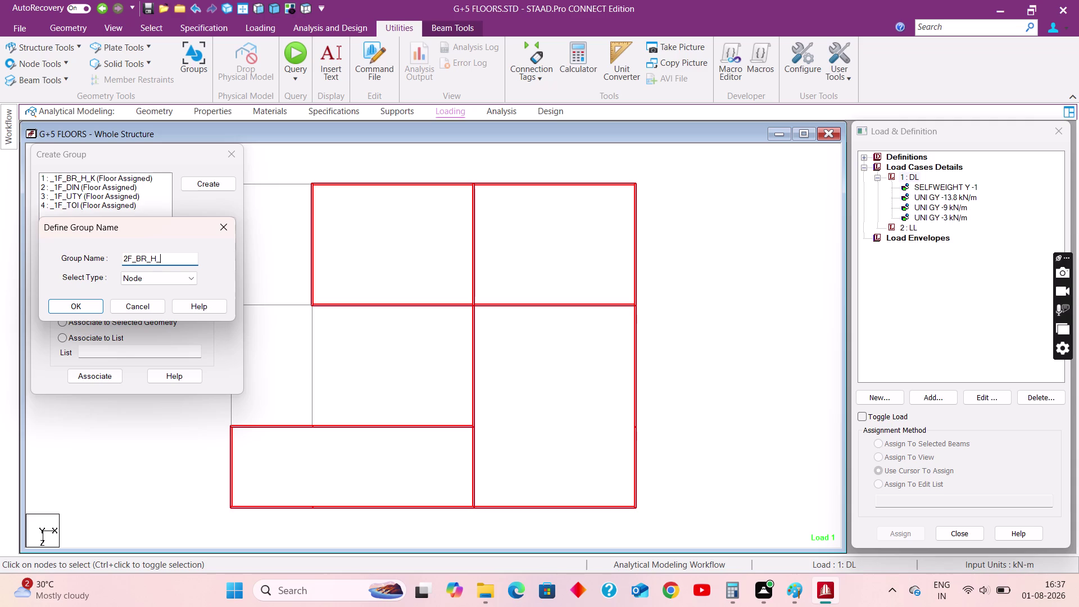
text(K)
click(145, 277)
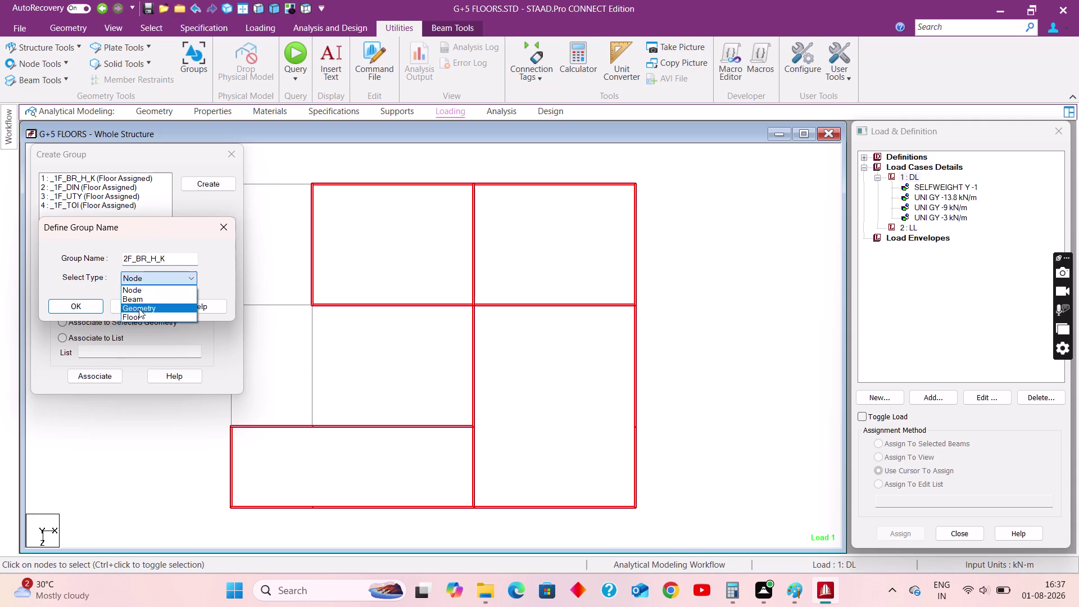
click(137, 313)
click(83, 307)
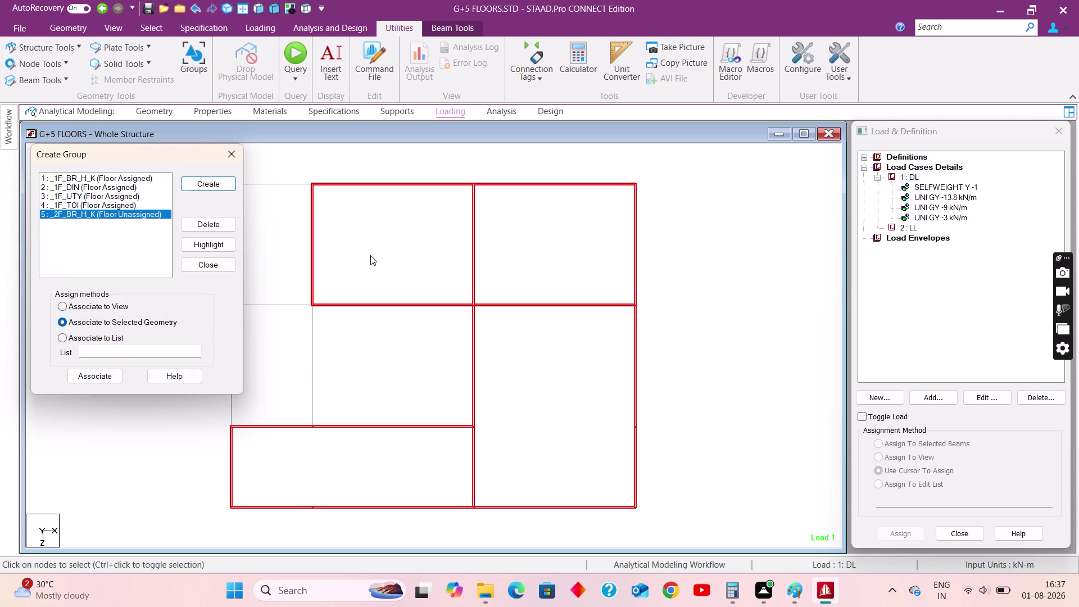
Clear the selection and select the top-middle and top-right rooms' boundary beams.
middle_drag(377, 255, 475, 265)
click(291, 246)
click(199, 243)
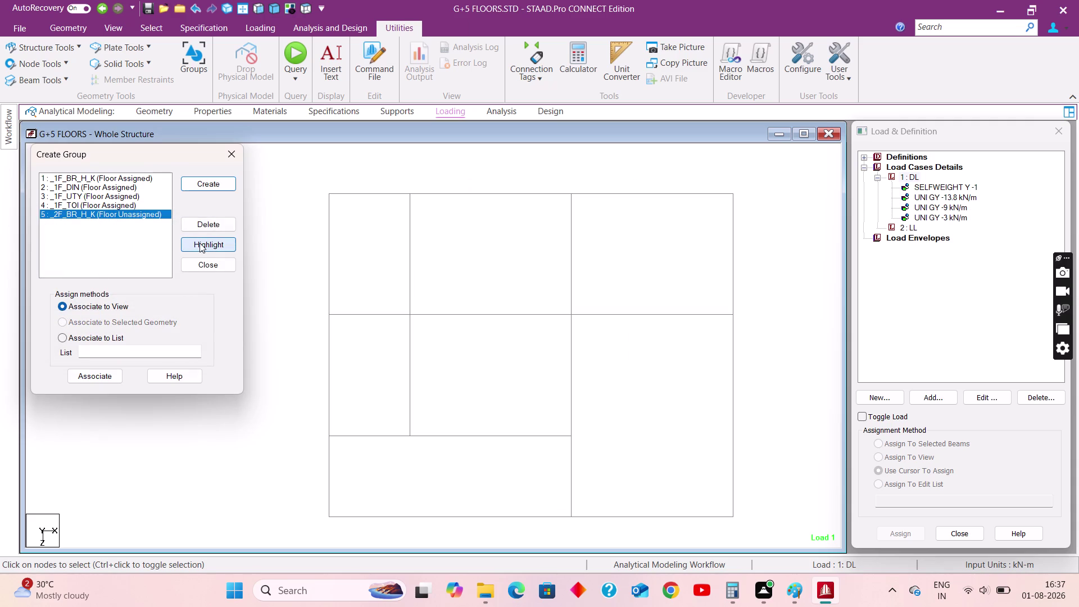
click(87, 213)
click(206, 244)
click(412, 259)
click(455, 194)
click(572, 237)
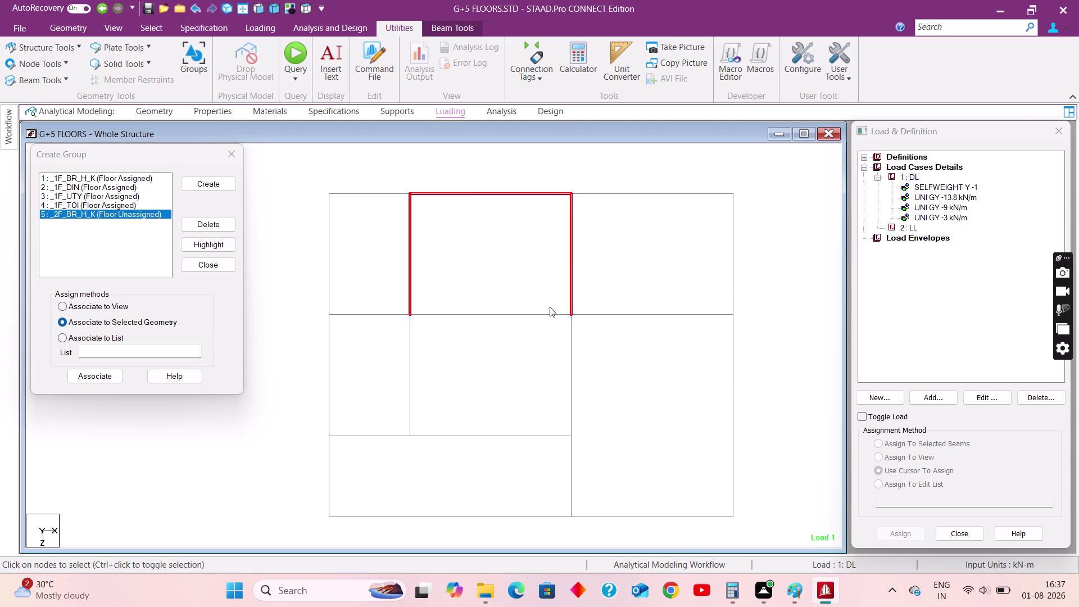
click(546, 313)
click(622, 315)
click(631, 193)
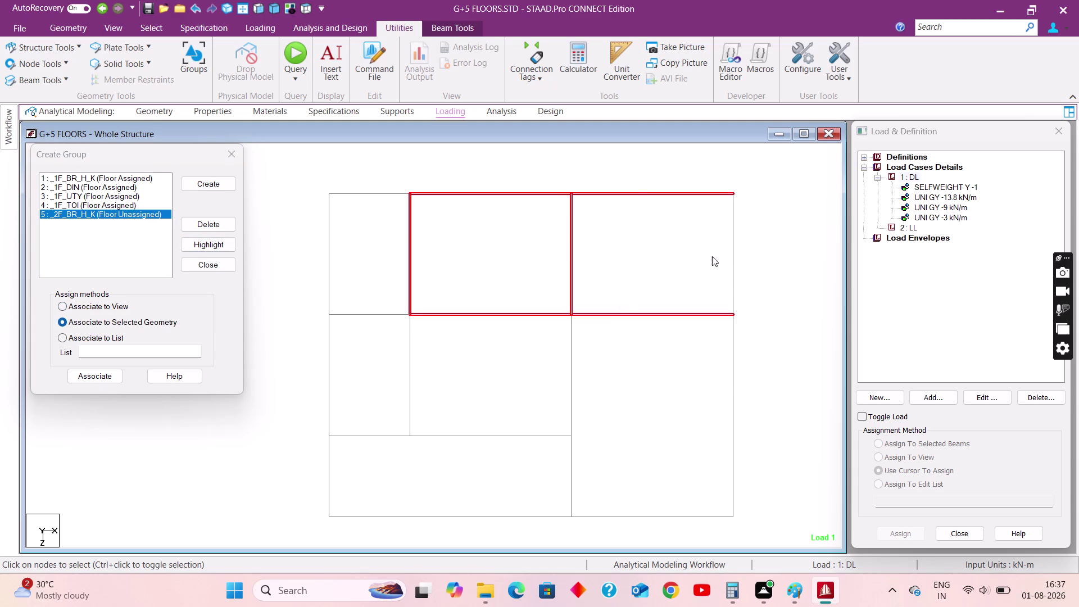
click(732, 272)
Add the bottom-left and lower-right rooms' boundary beams to the selection.
click(492, 436)
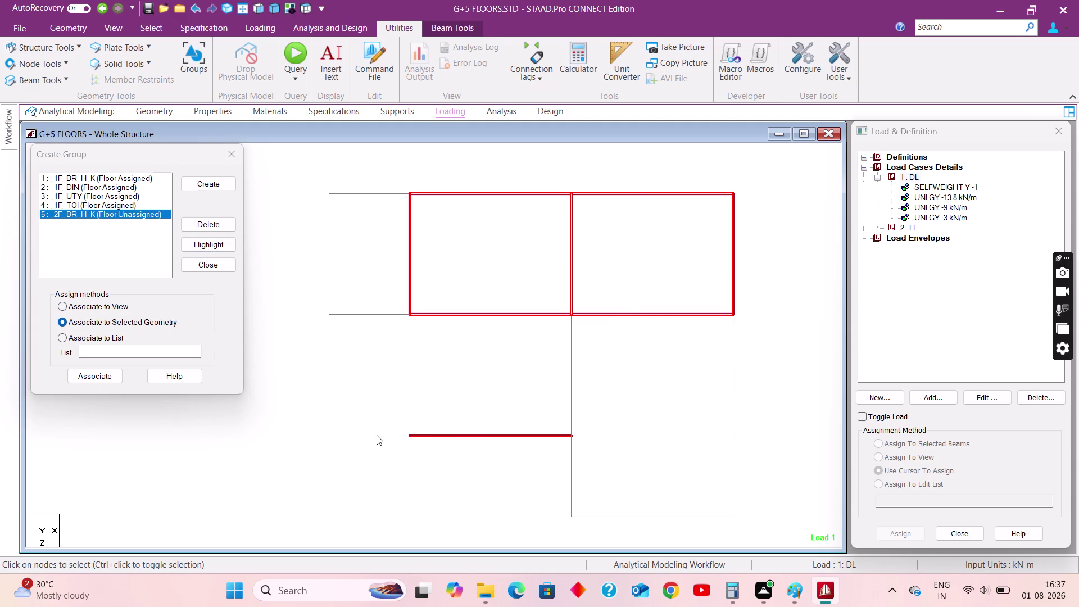
click(376, 435)
click(330, 467)
click(384, 519)
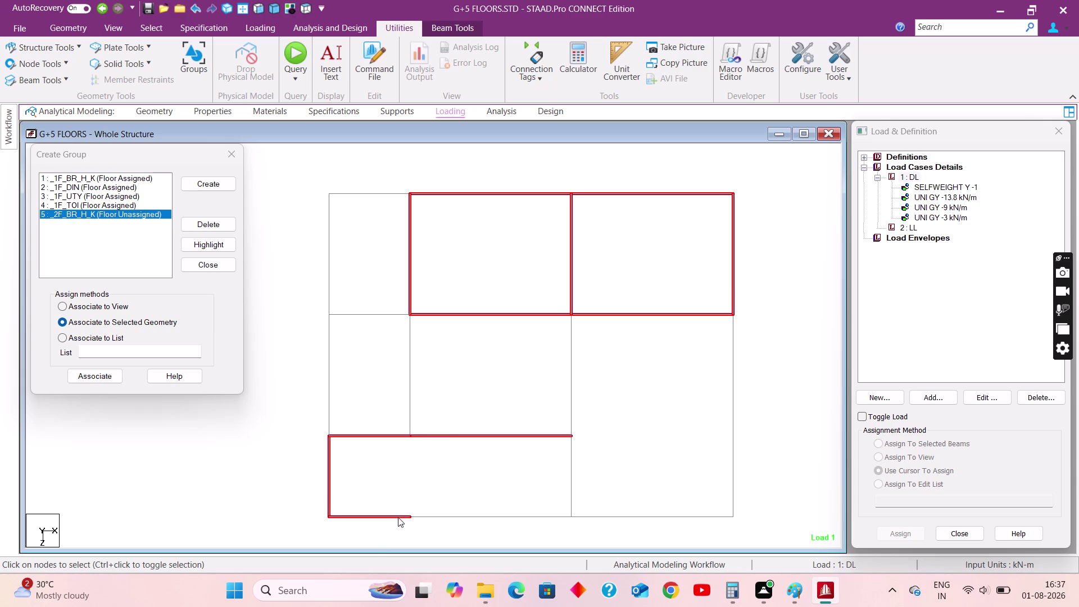
click(441, 515)
click(571, 487)
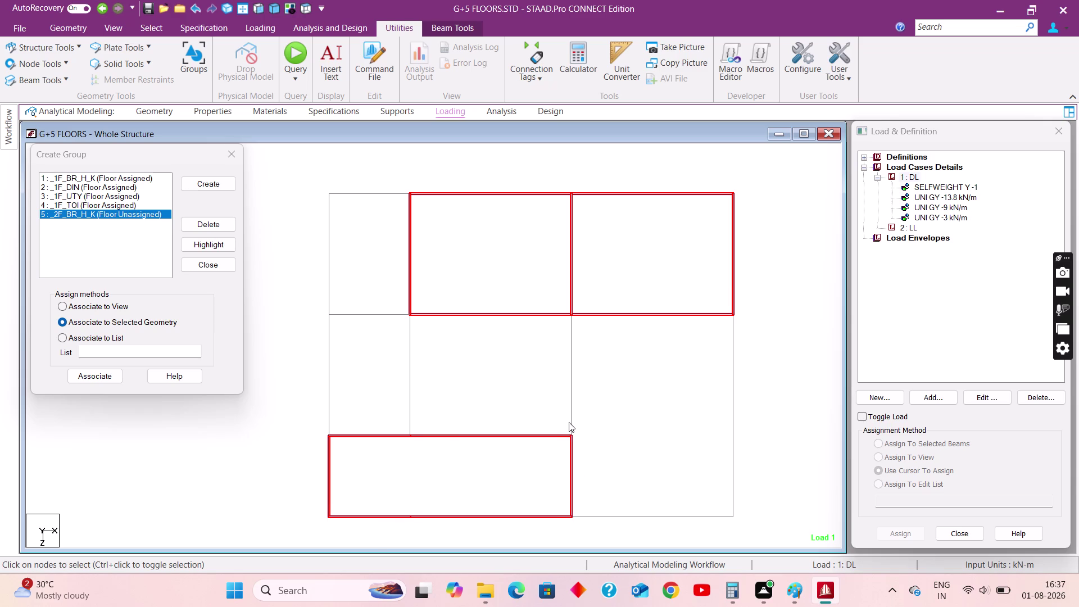
click(569, 420)
click(735, 428)
click(735, 444)
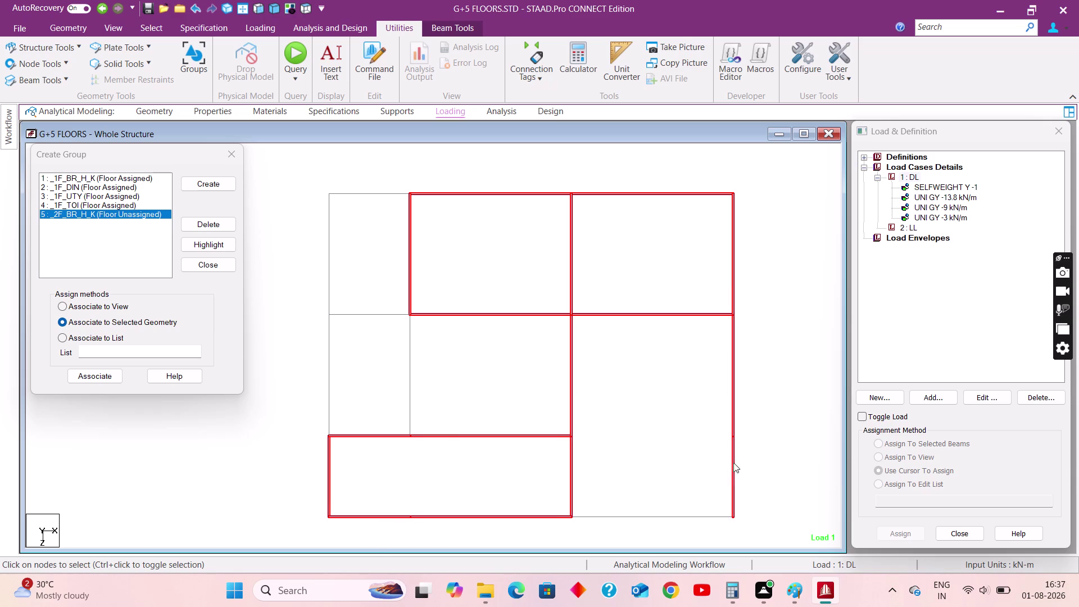
click(695, 515)
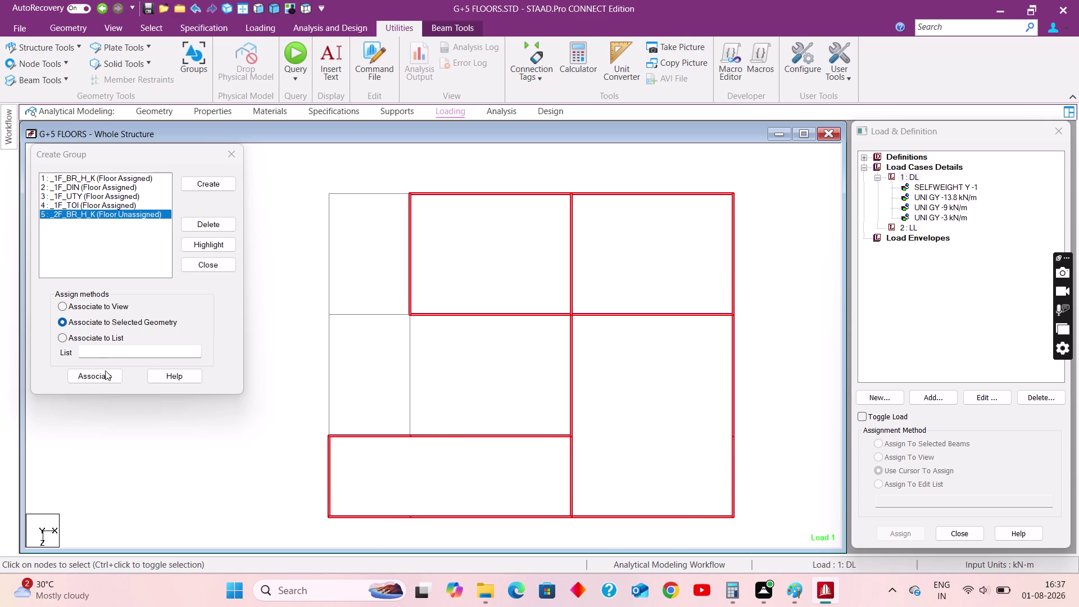
Associate the selected beams with 2F_BR_H_K and highlight the group to verify.
click(100, 376)
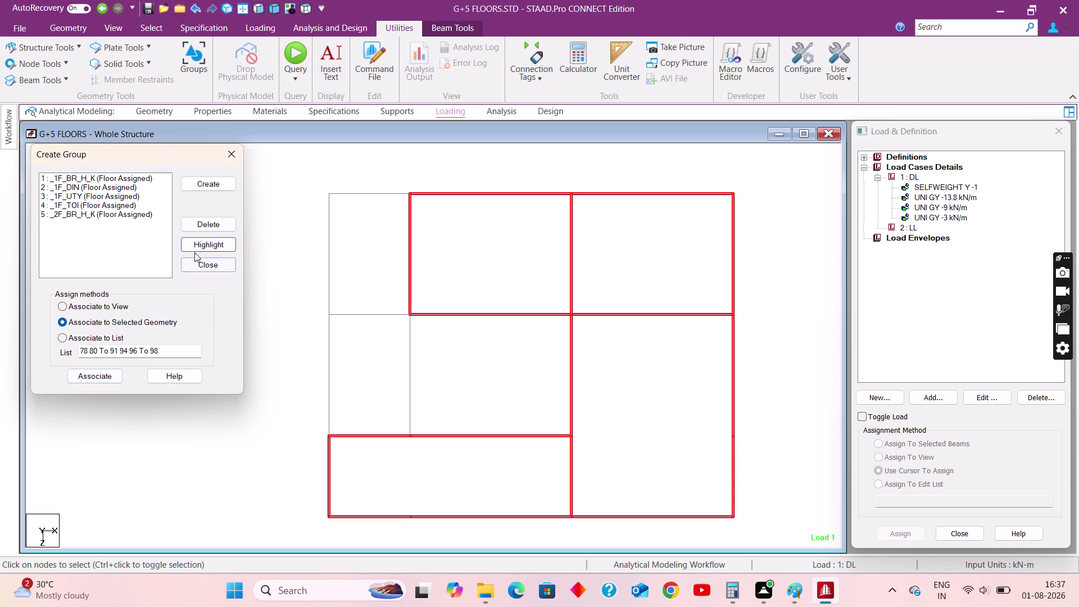
click(256, 258)
click(113, 212)
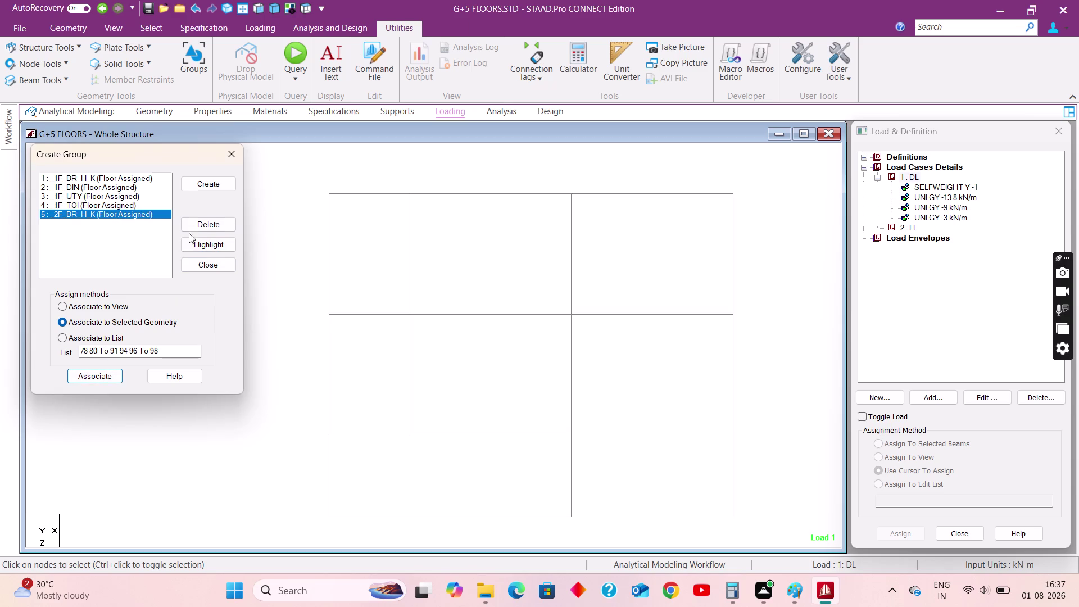
click(218, 244)
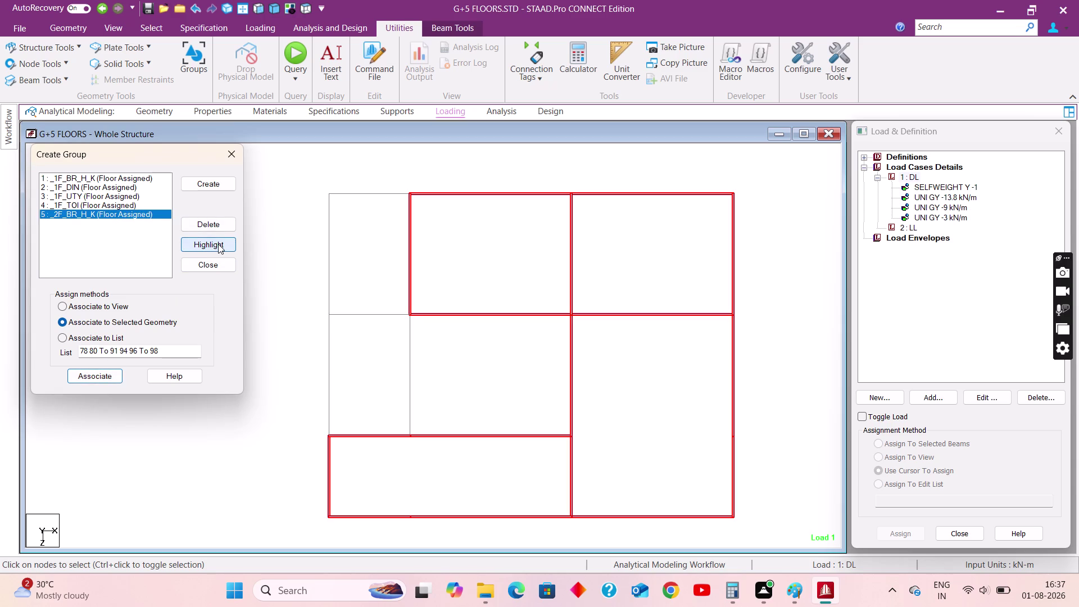
click(293, 277)
click(456, 315)
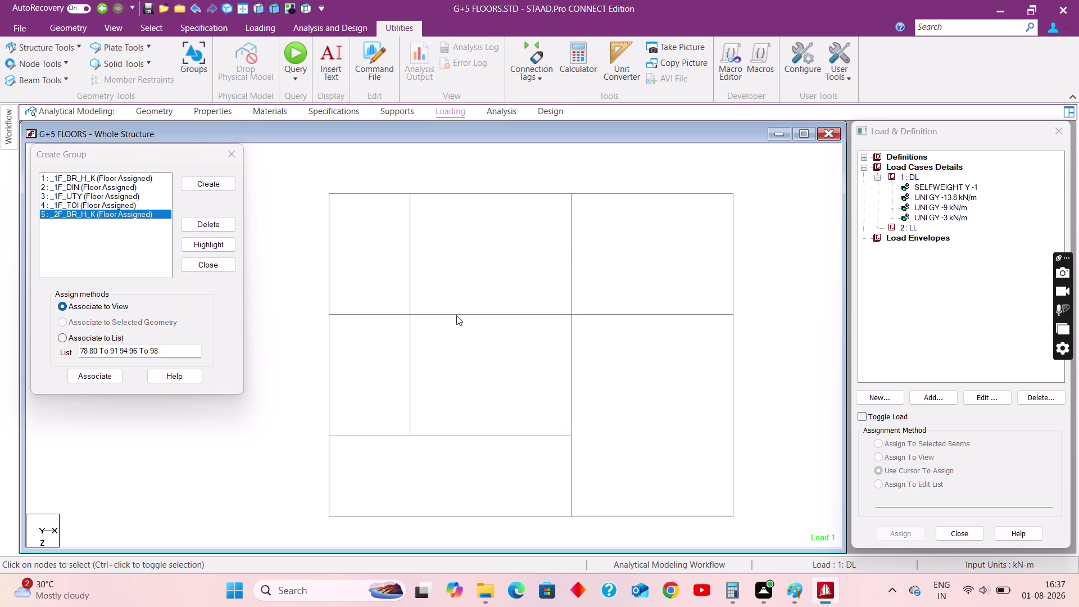
Select the central room's boundary beams.
click(409, 353)
click(458, 435)
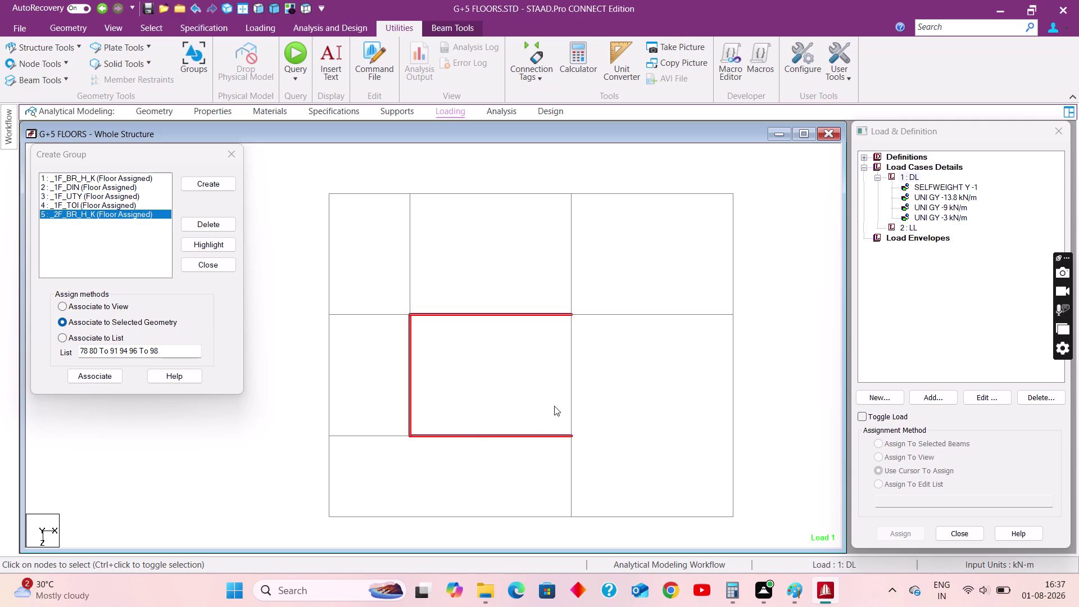
click(574, 401)
Create floor group 2F_DIN and associate the central room's beams with it.
click(205, 184)
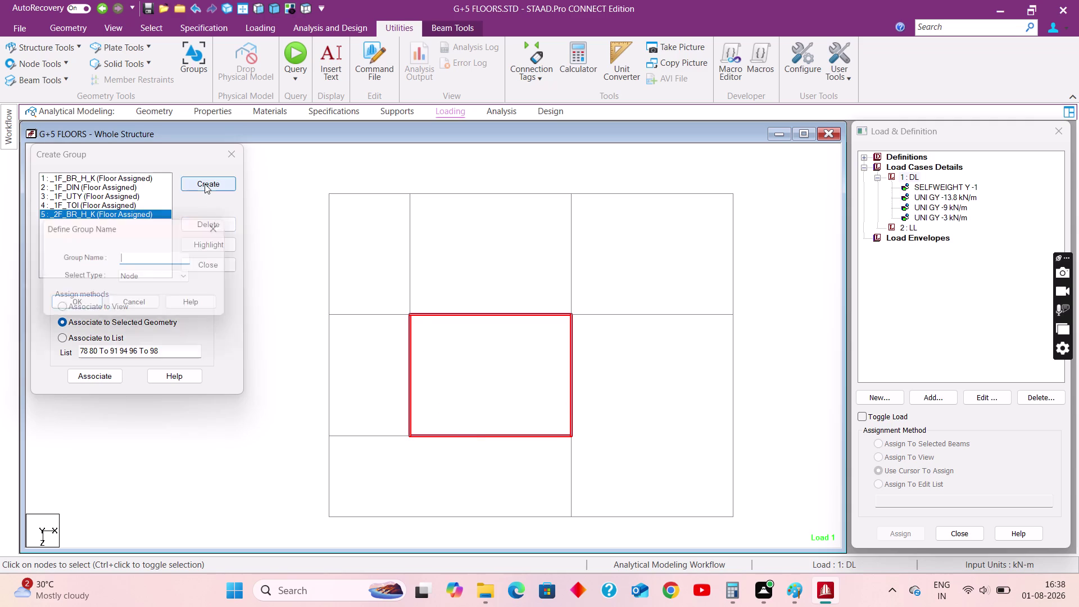
text(2F)
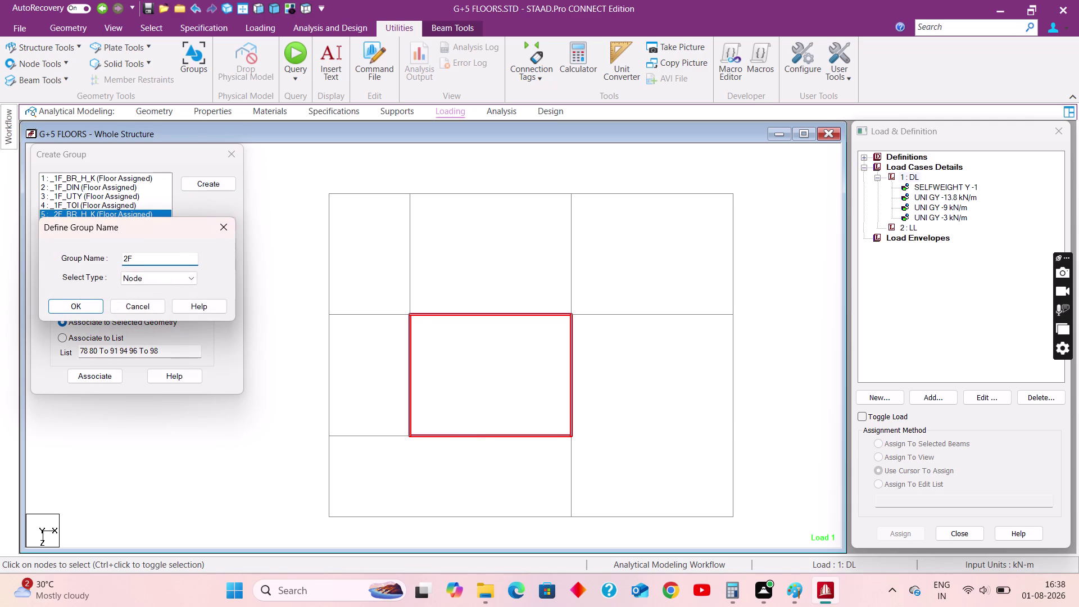
text(_DIN)
click(155, 278)
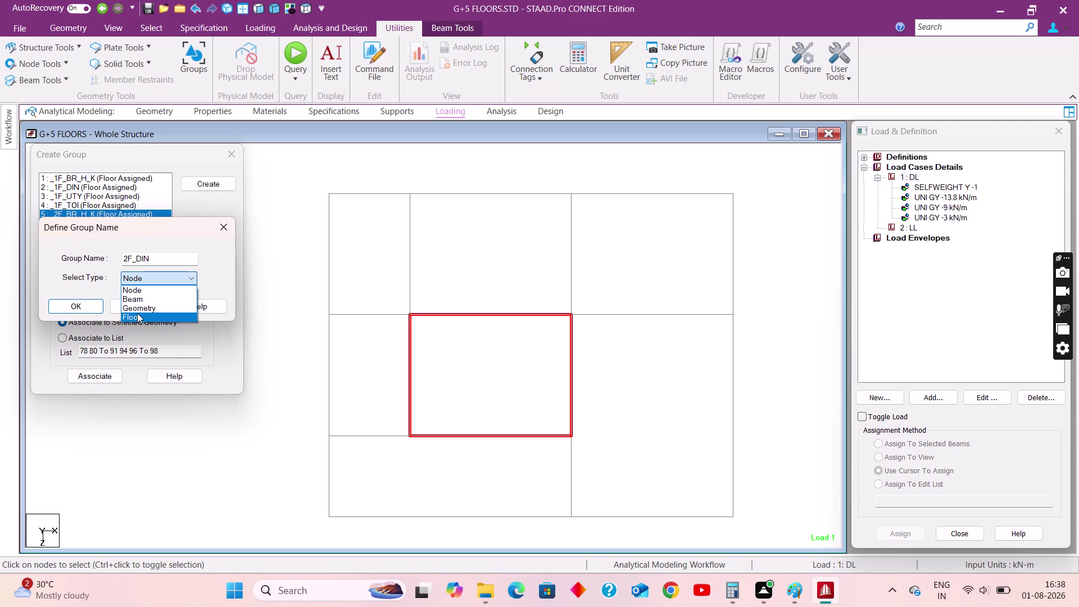
click(137, 313)
click(89, 305)
click(110, 374)
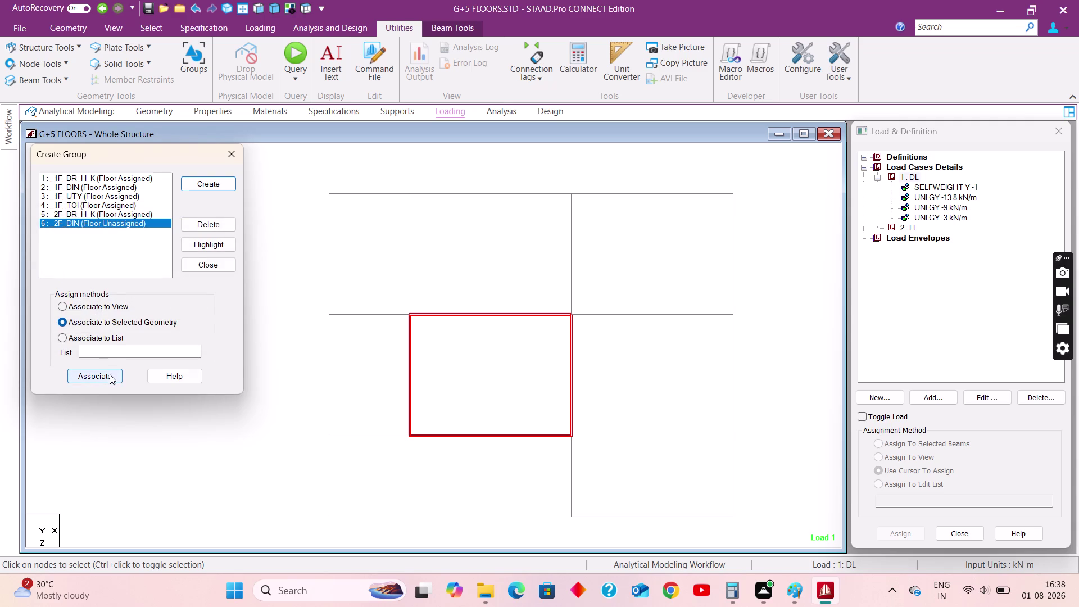
click(269, 264)
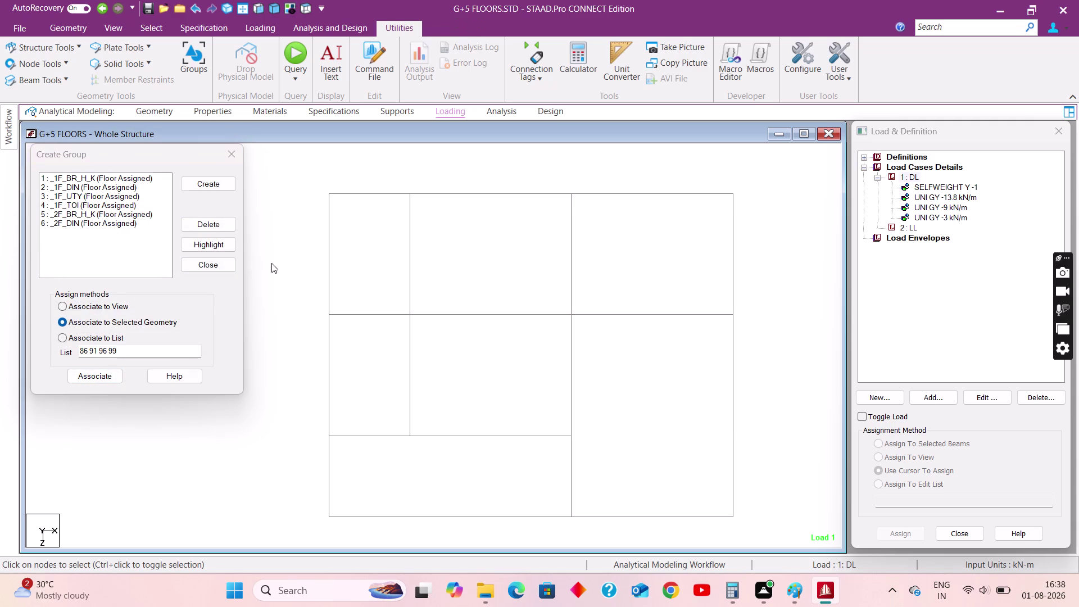
Select the left-middle room's boundary beams.
click(331, 347)
click(354, 313)
click(407, 354)
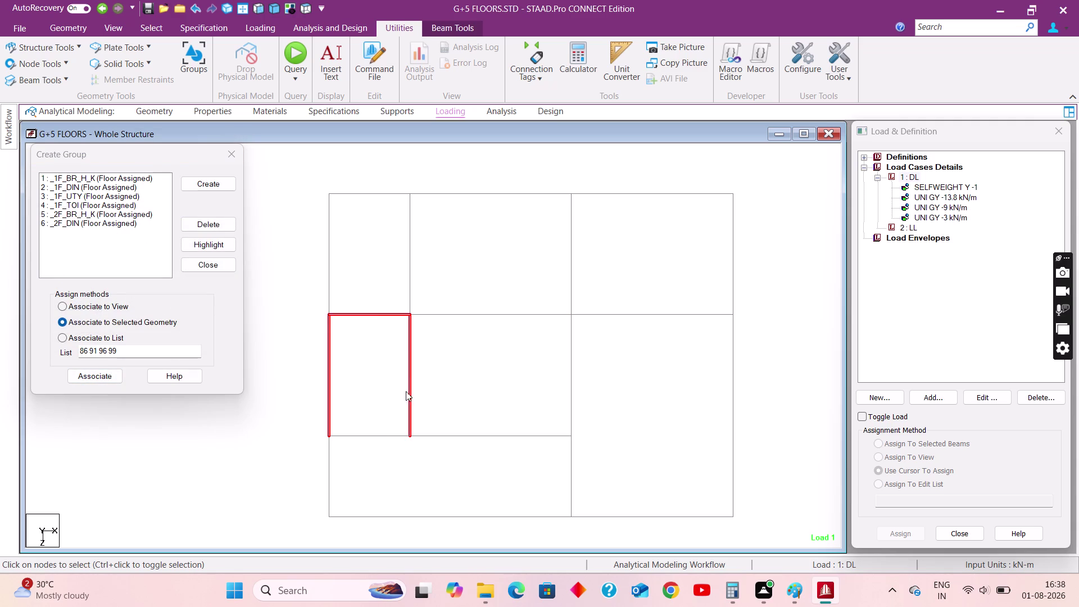
click(383, 436)
Create a new floor-type group named 2F_UTY.
click(206, 185)
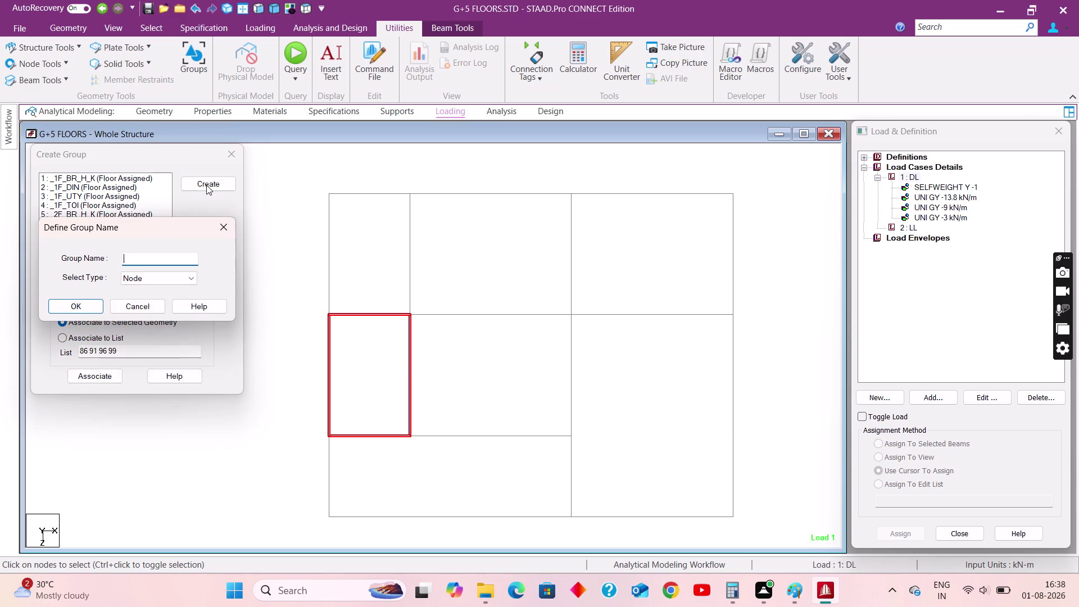
text(2F)
key(shift+underscore)
text(UTY)
click(146, 275)
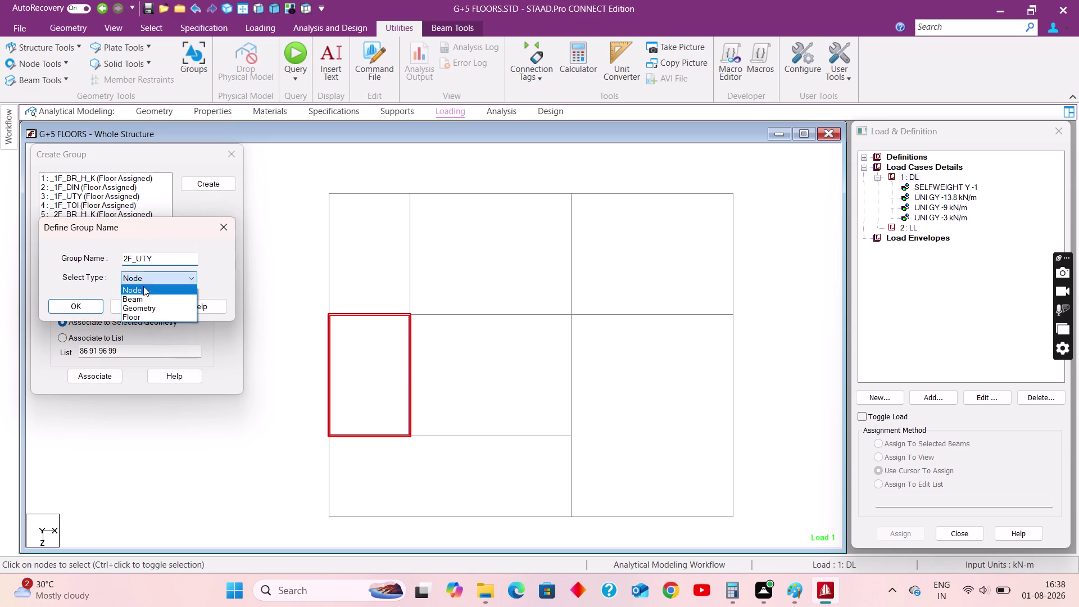
click(138, 312)
click(137, 278)
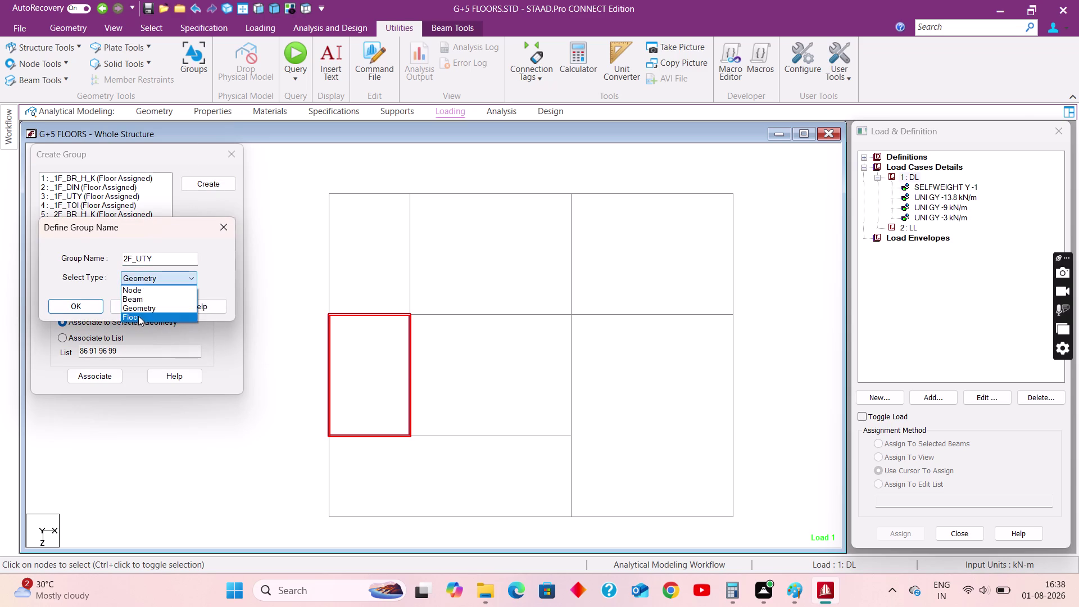
click(139, 315)
click(83, 314)
click(140, 256)
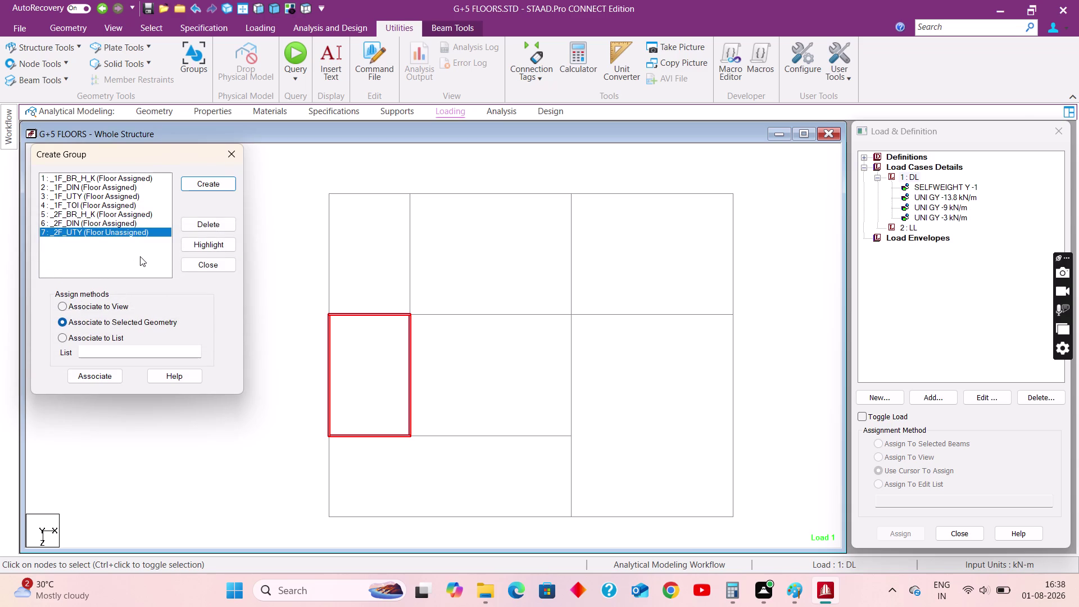
Select the four boundary beams of the top-left room.
click(326, 259)
click(357, 192)
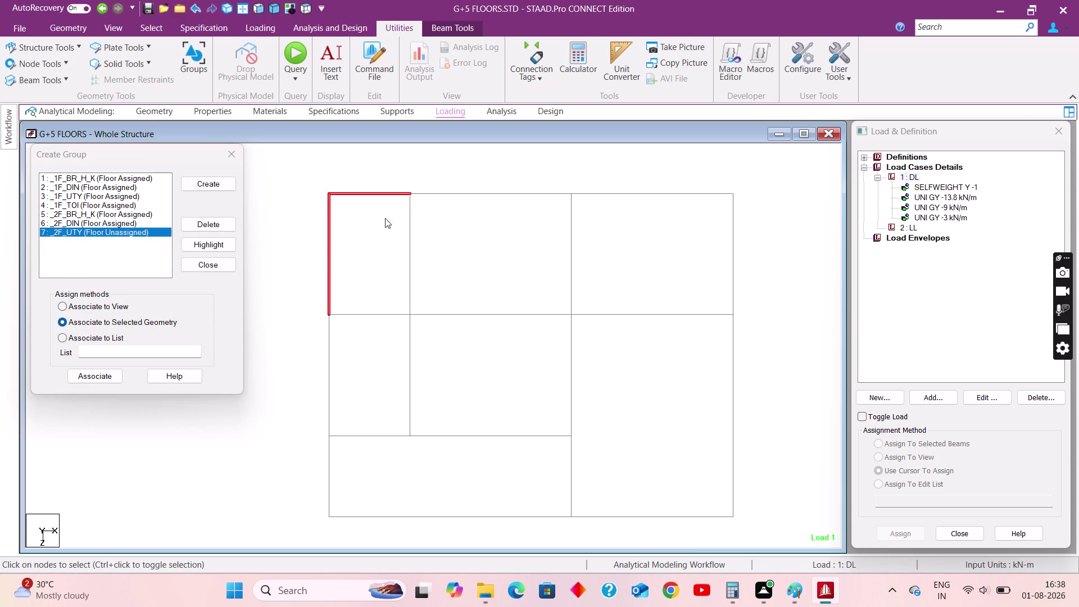
click(408, 250)
click(375, 314)
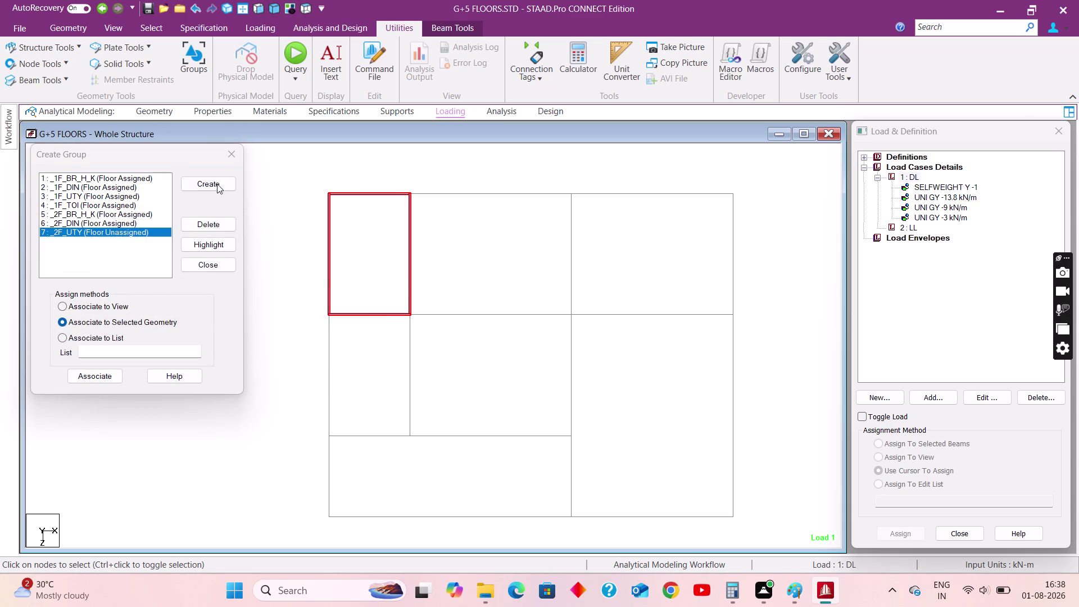
Create a new floor-type group named 2F_TOI.
click(213, 183)
text(2F)
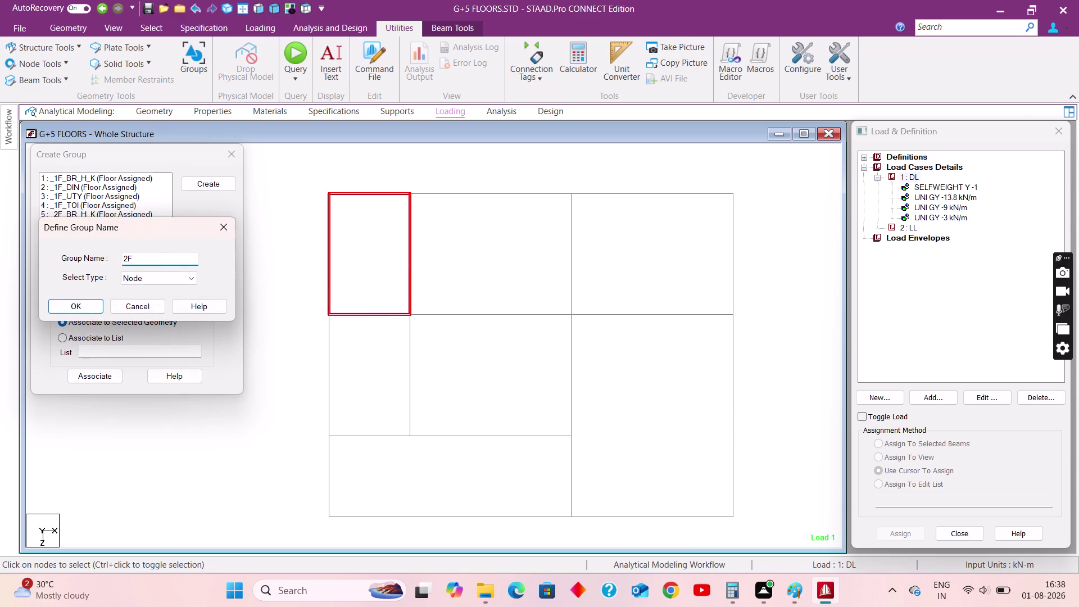
text(_TOI)
click(159, 280)
click(130, 319)
click(89, 307)
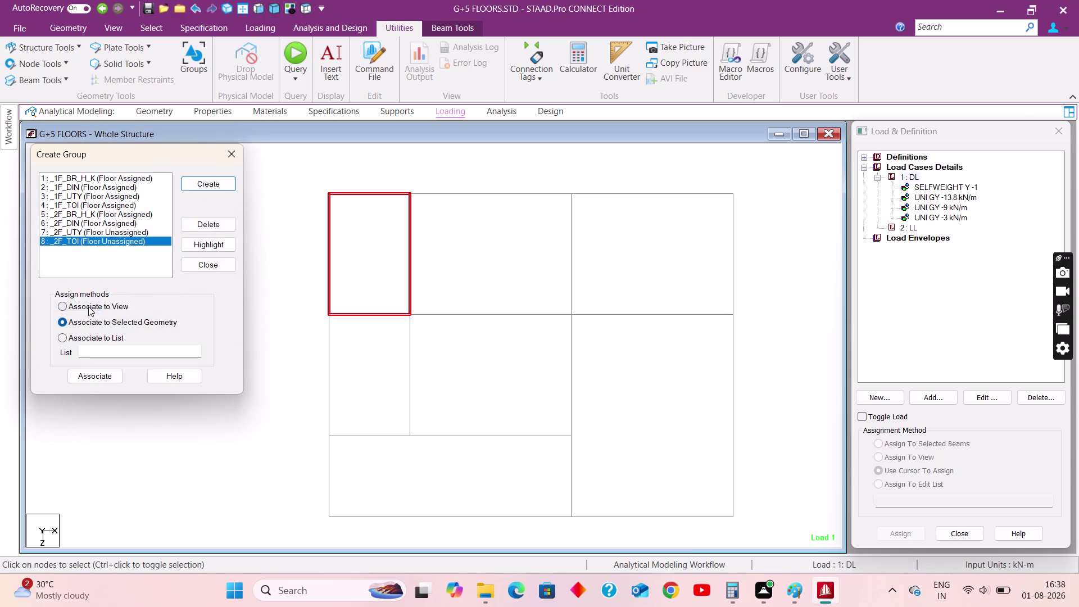
Highlight the 2F_BR_H_K, 2F_DIN and 2F_UTY groups to review, then select 2F_TOI.
click(93, 213)
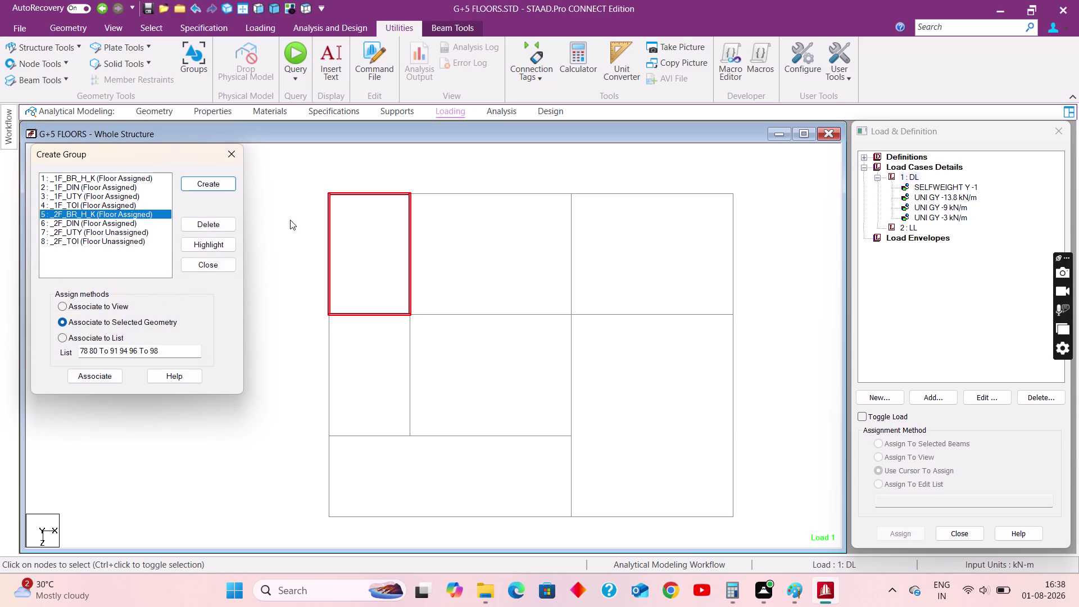
click(290, 220)
click(207, 245)
click(100, 224)
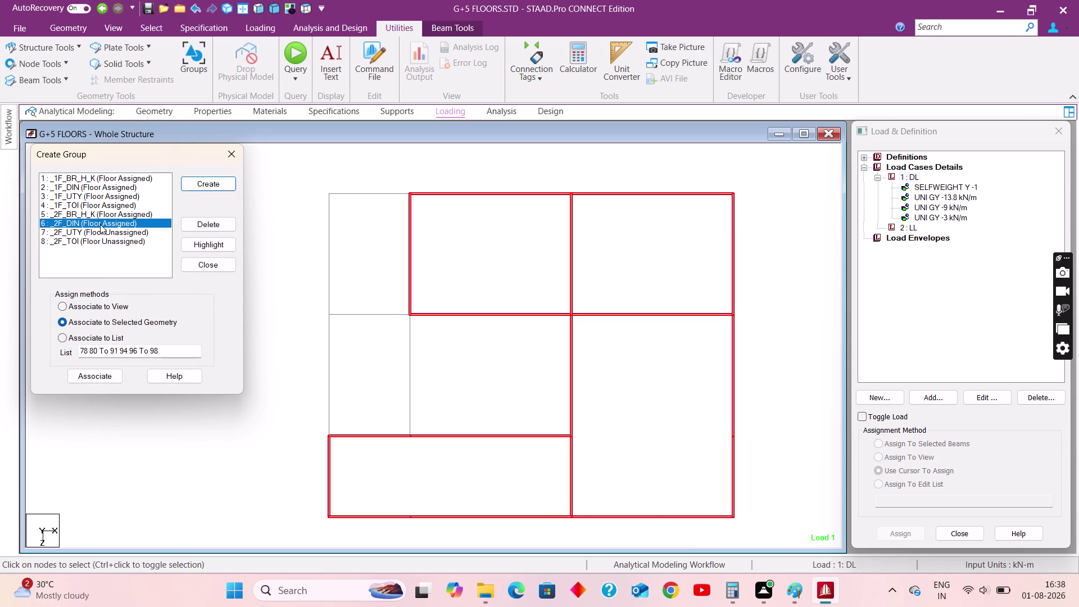
click(202, 246)
click(113, 235)
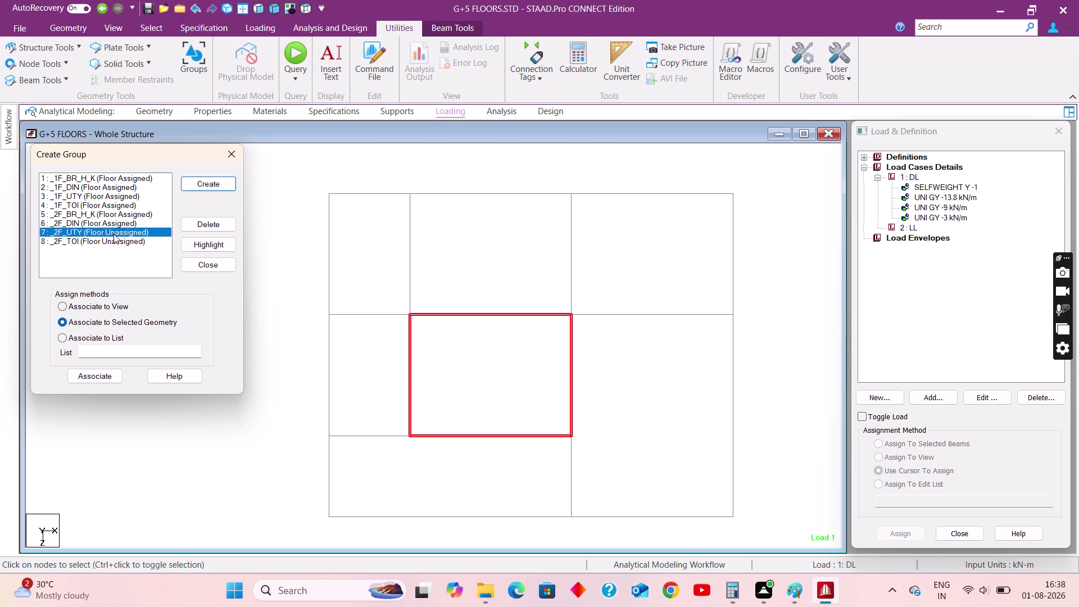
click(227, 246)
click(223, 246)
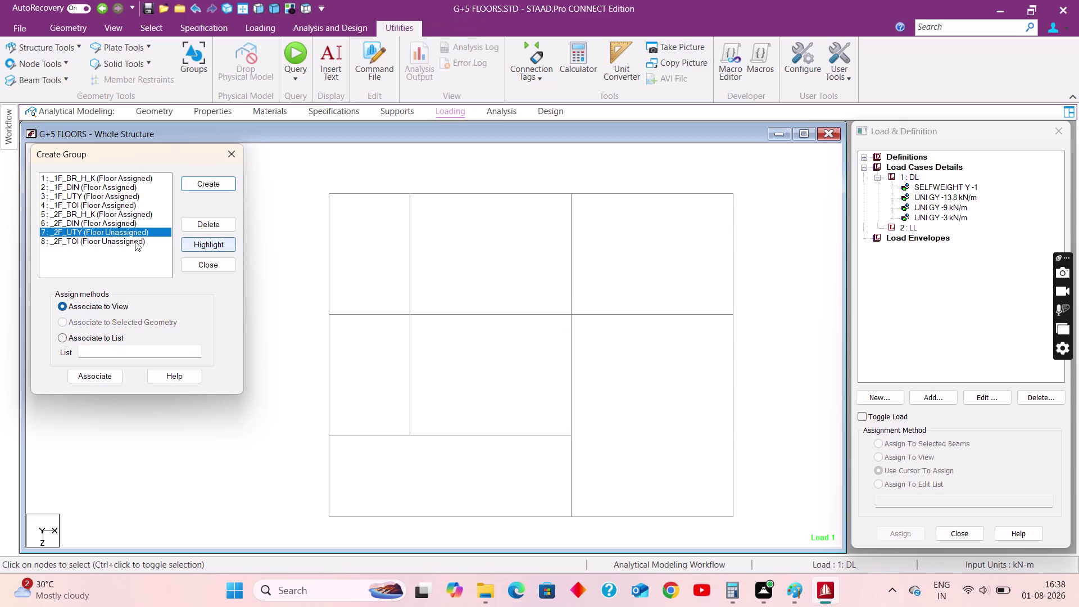
click(127, 240)
click(200, 242)
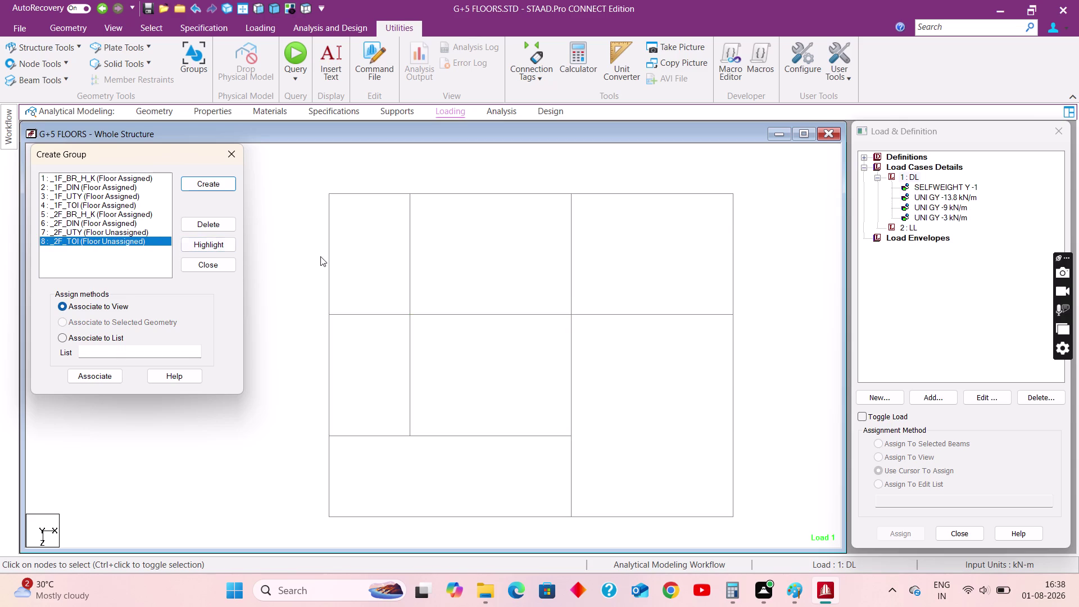
Associate the top-left room's boundary beams with 2F_TOI.
click(328, 256)
click(357, 194)
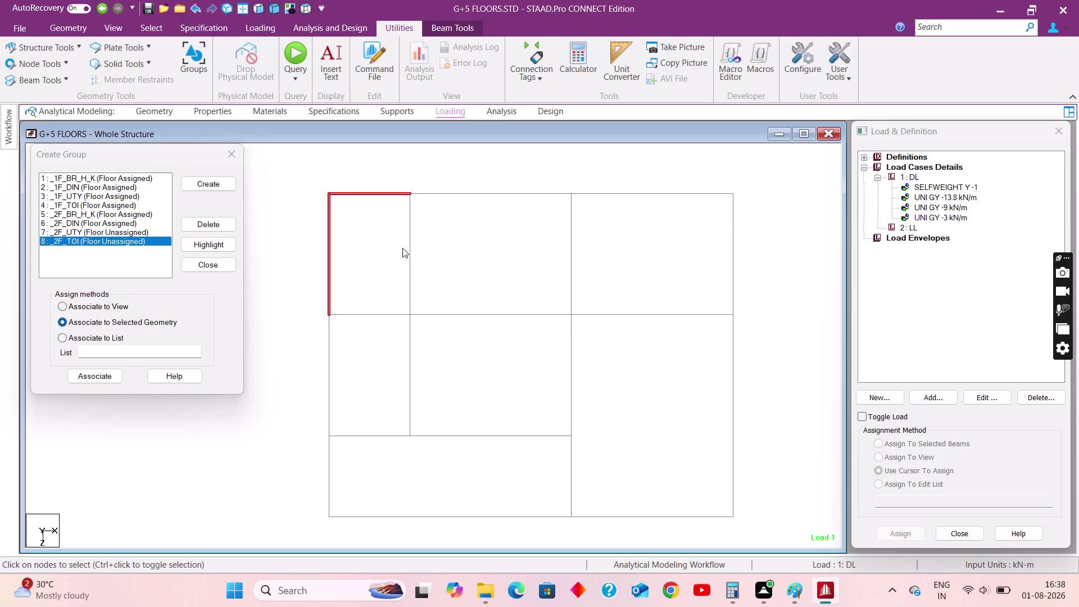
click(410, 252)
click(367, 314)
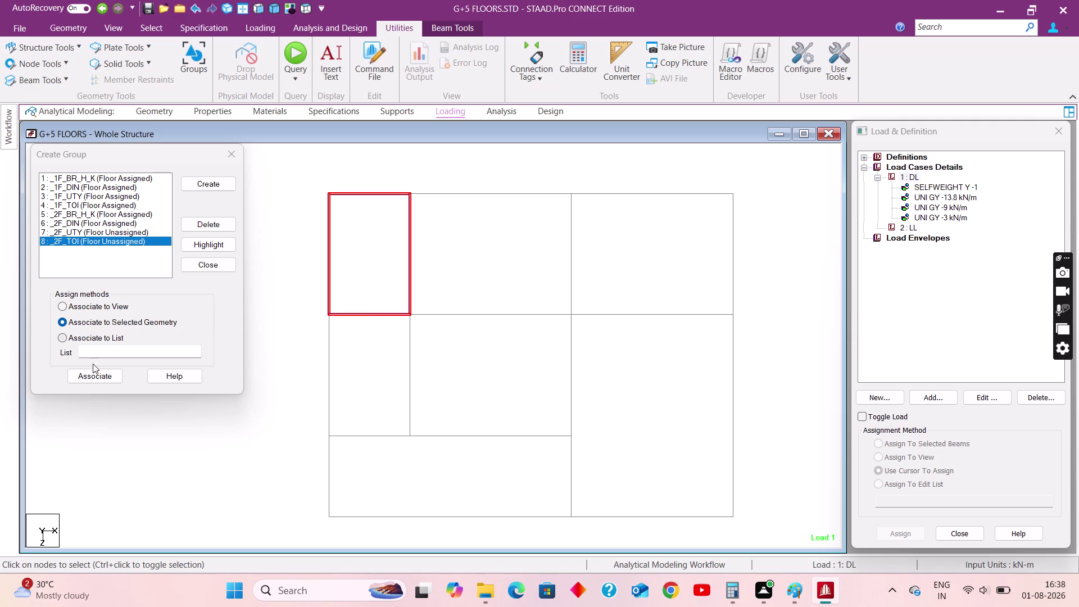
click(92, 378)
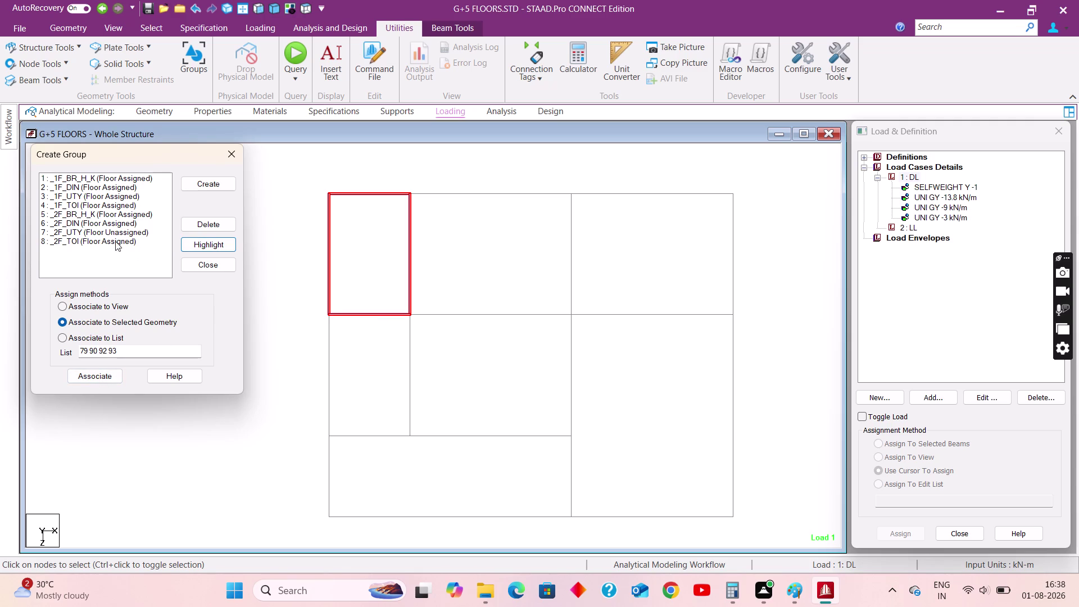
Associate the middle-left room's boundary beams with 2F_UTY.
click(105, 229)
click(329, 355)
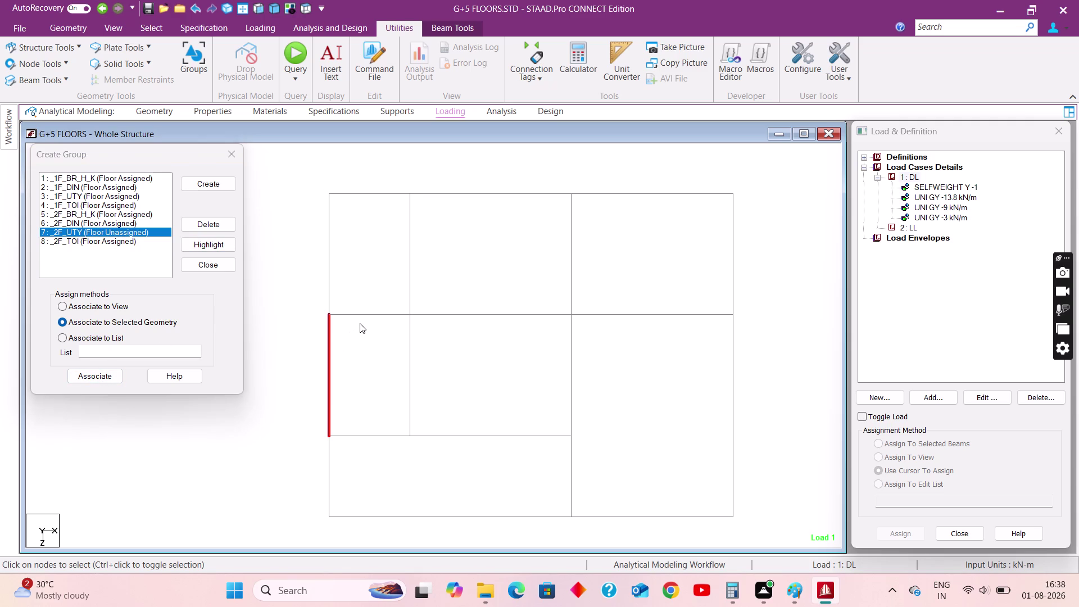
click(363, 313)
click(412, 360)
click(379, 438)
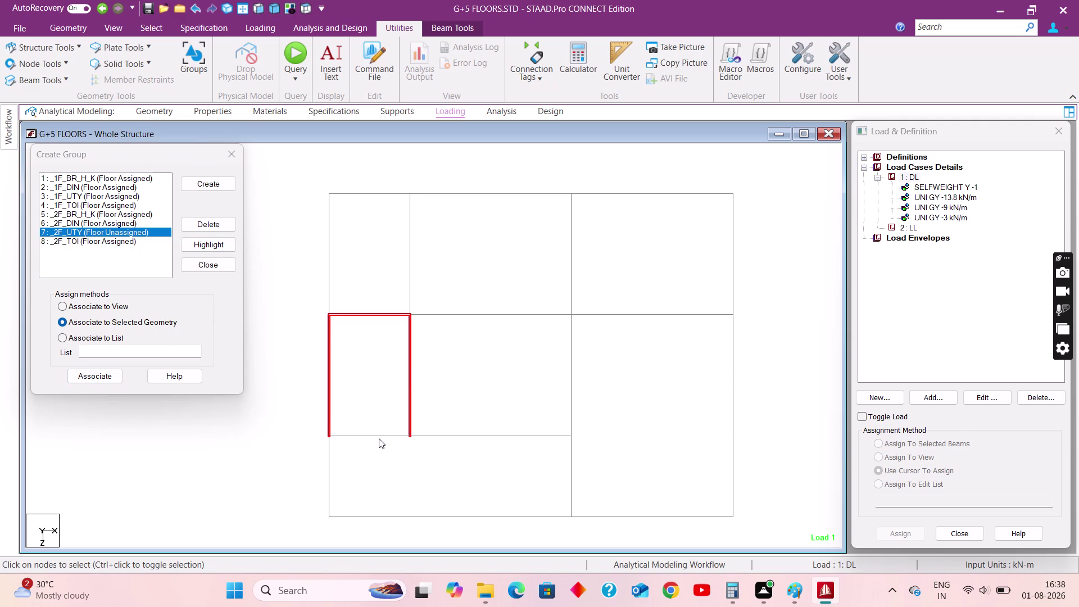
click(100, 376)
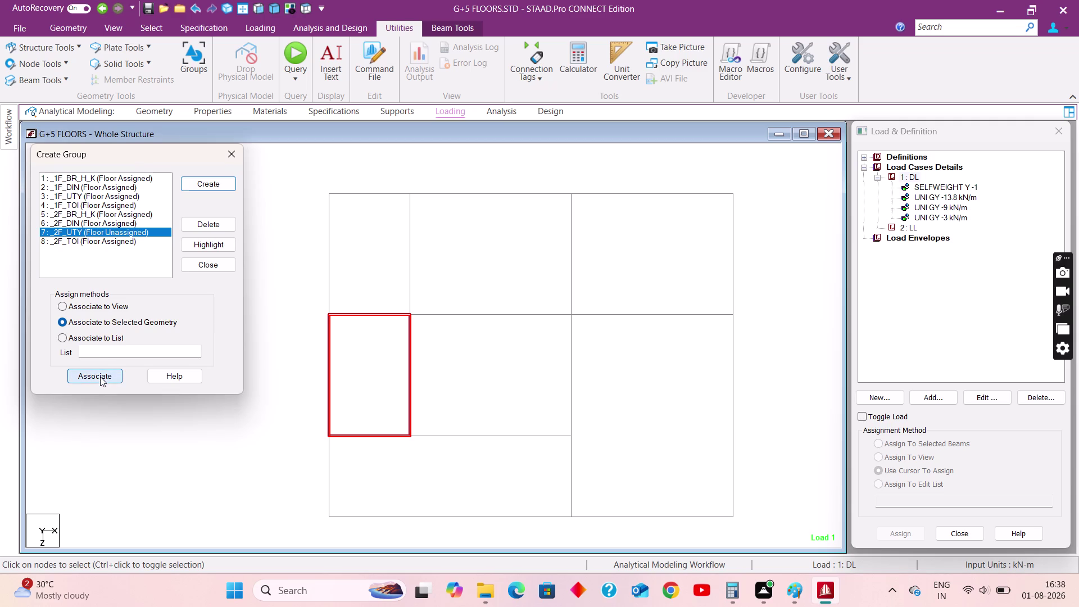
click(107, 222)
Highlight 2F_DIN, 2F_UTY and 2F_TOI to verify their assigned rooms.
click(306, 278)
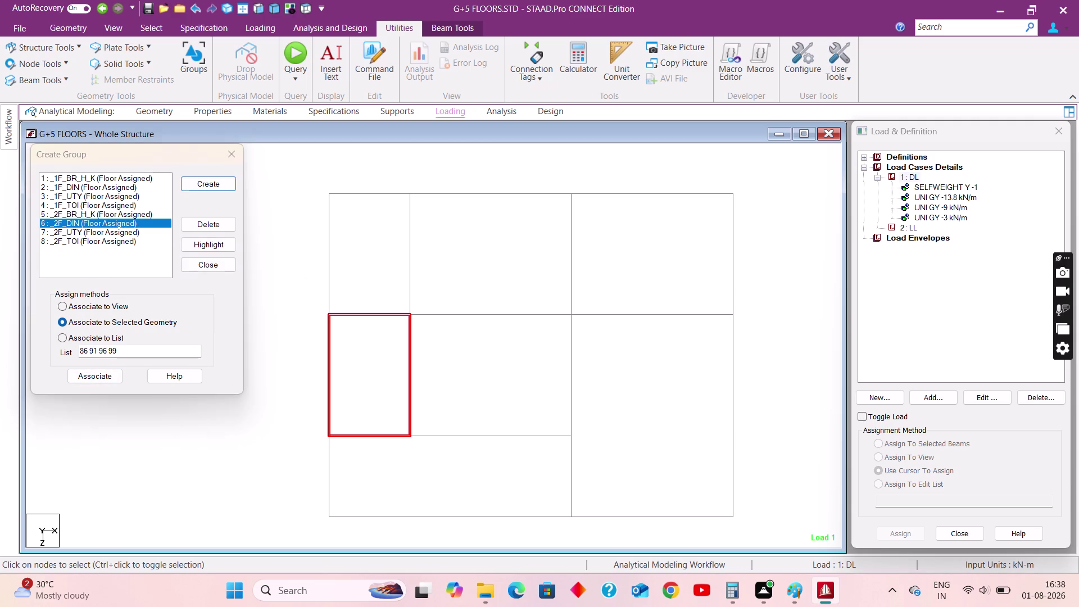
click(207, 241)
click(113, 231)
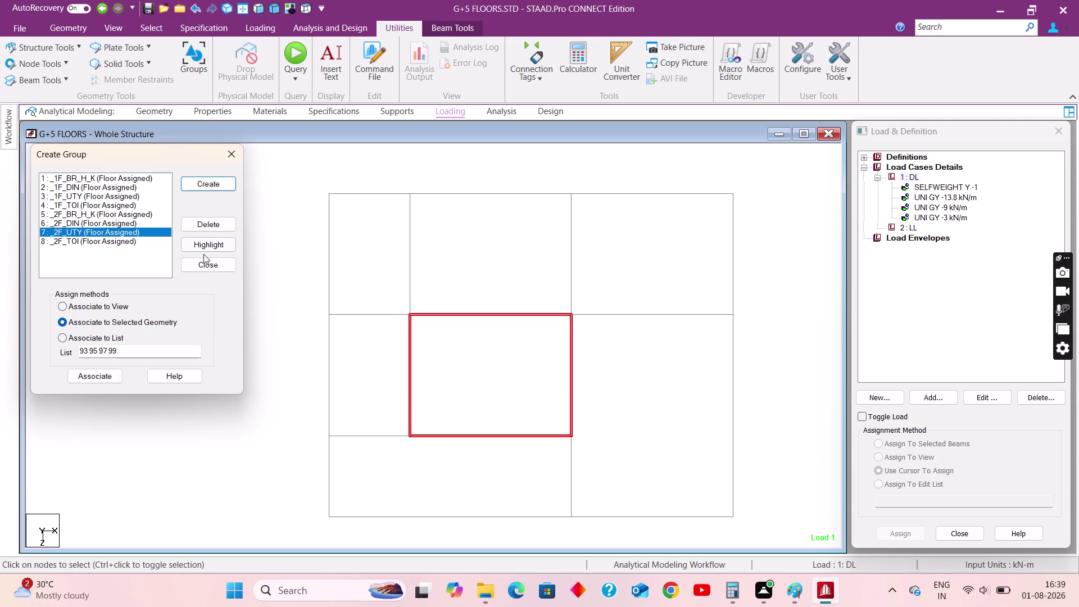
click(201, 246)
click(99, 241)
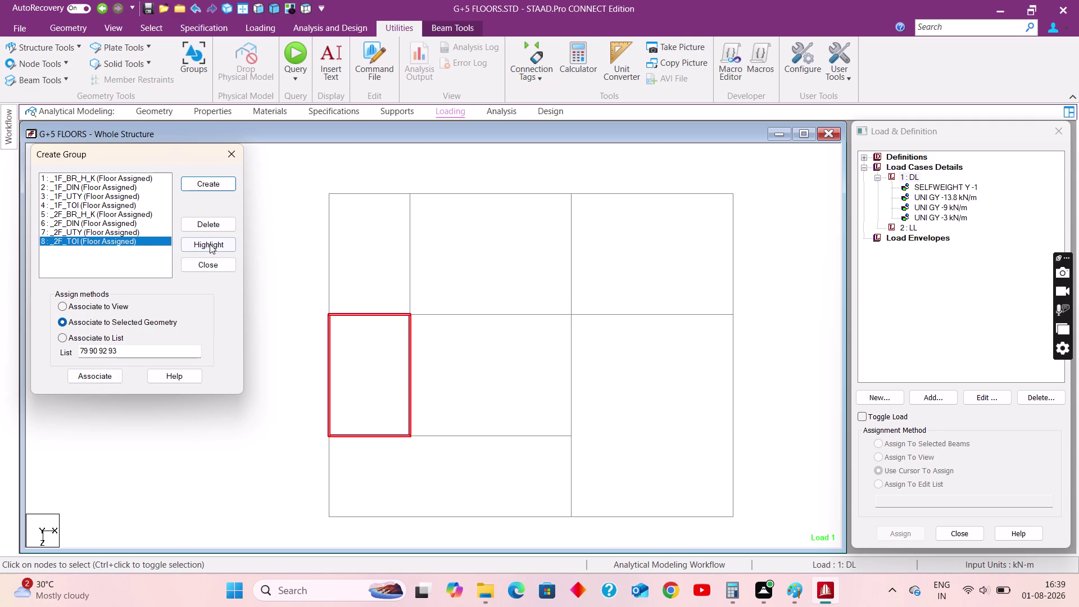
click(210, 244)
click(304, 282)
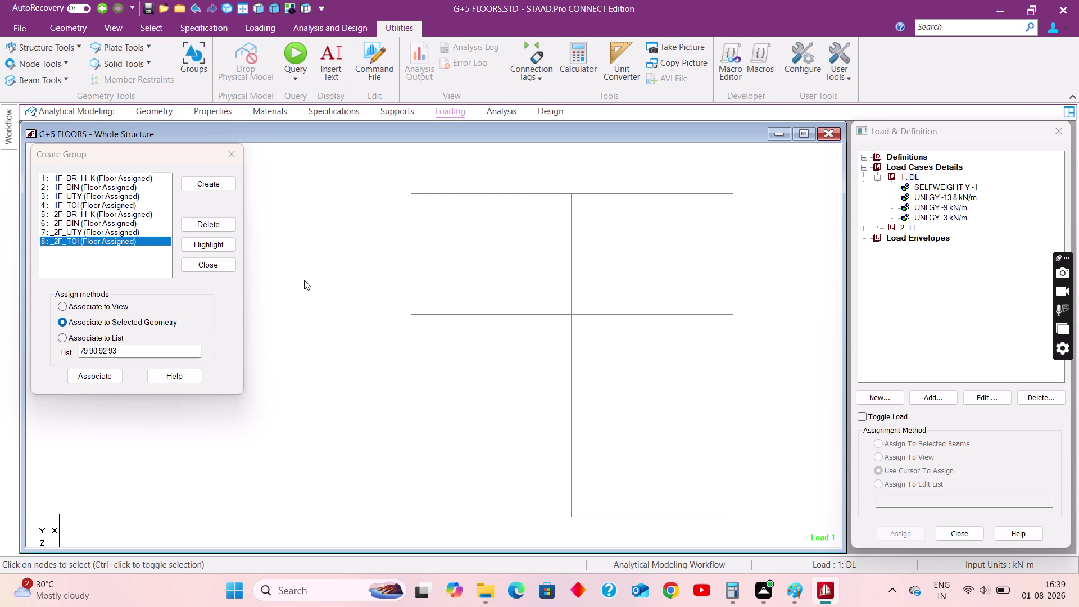
Pick another floor level in front elevation and display it alone in plan.
click(239, 12)
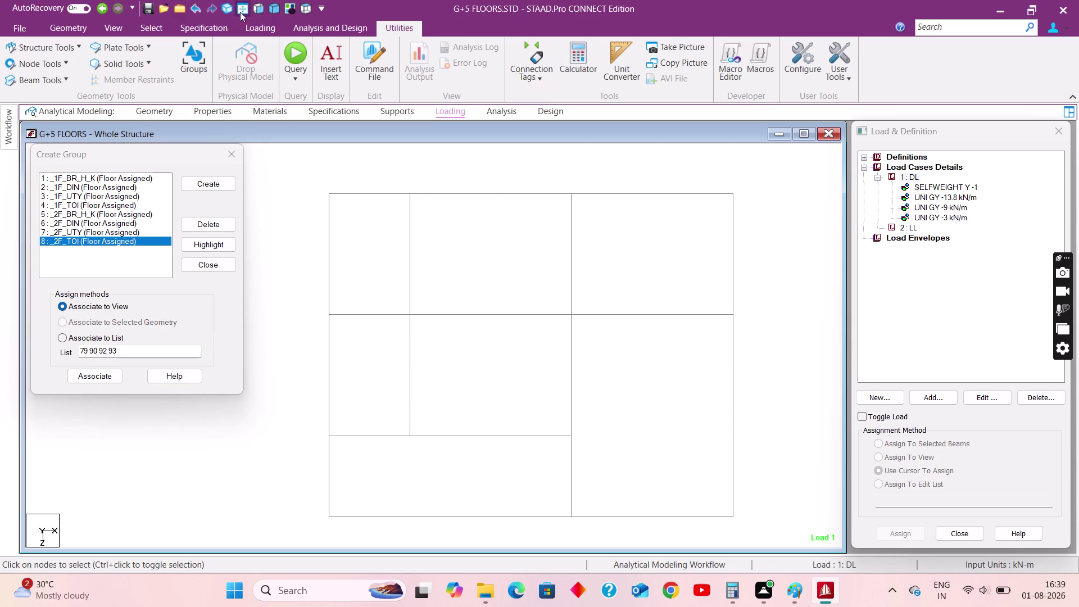
click(264, 9)
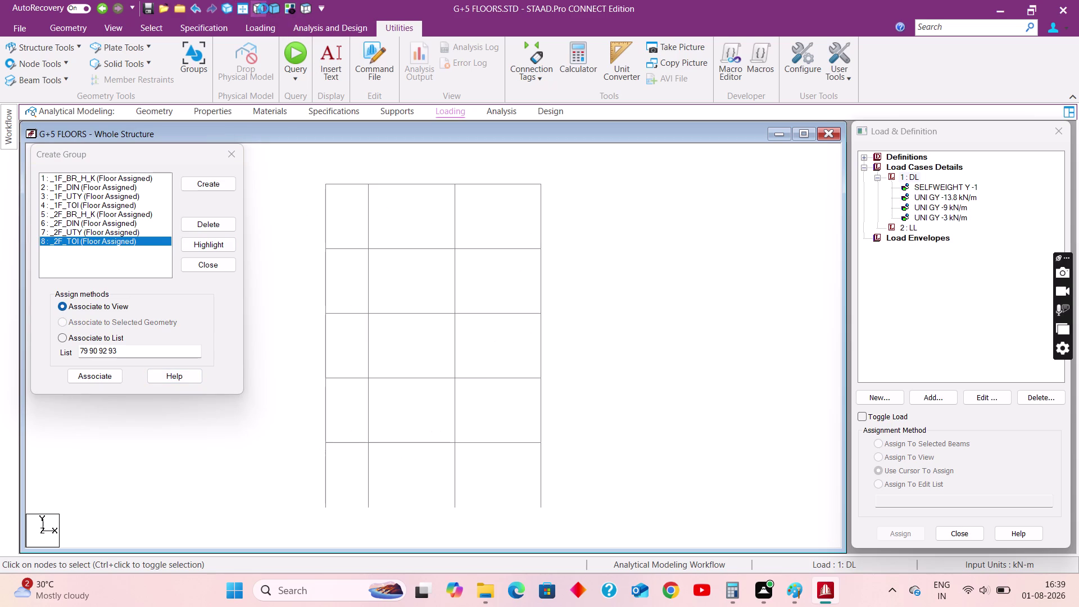
drag(293, 303, 592, 321)
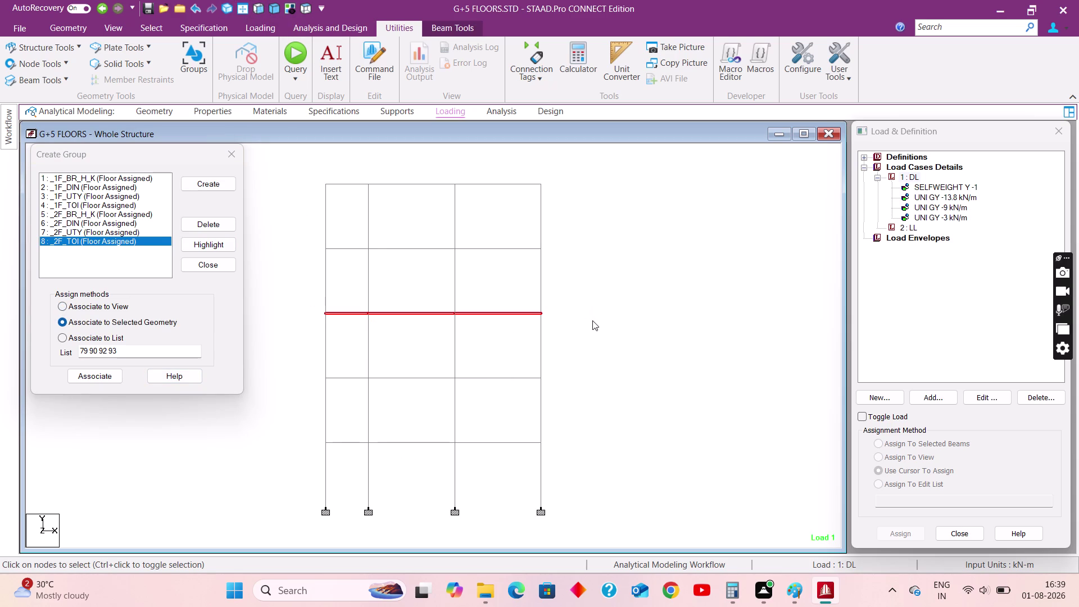
click(291, 5)
click(303, 8)
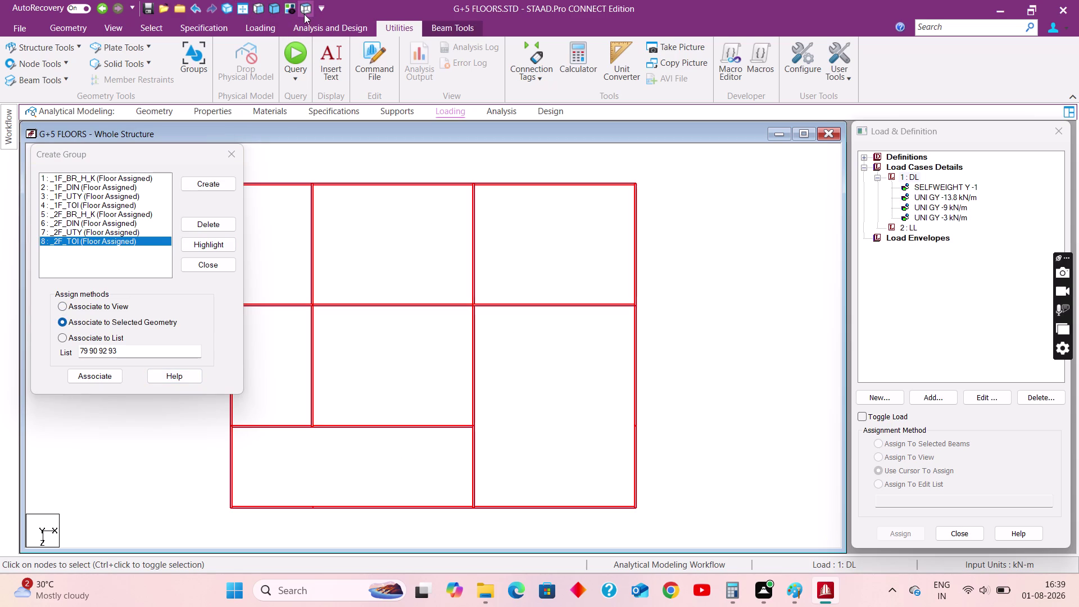
Clear the selection and select the beams of the top-middle and top-right rooms.
middle_drag(400, 234, 471, 242)
click(425, 268)
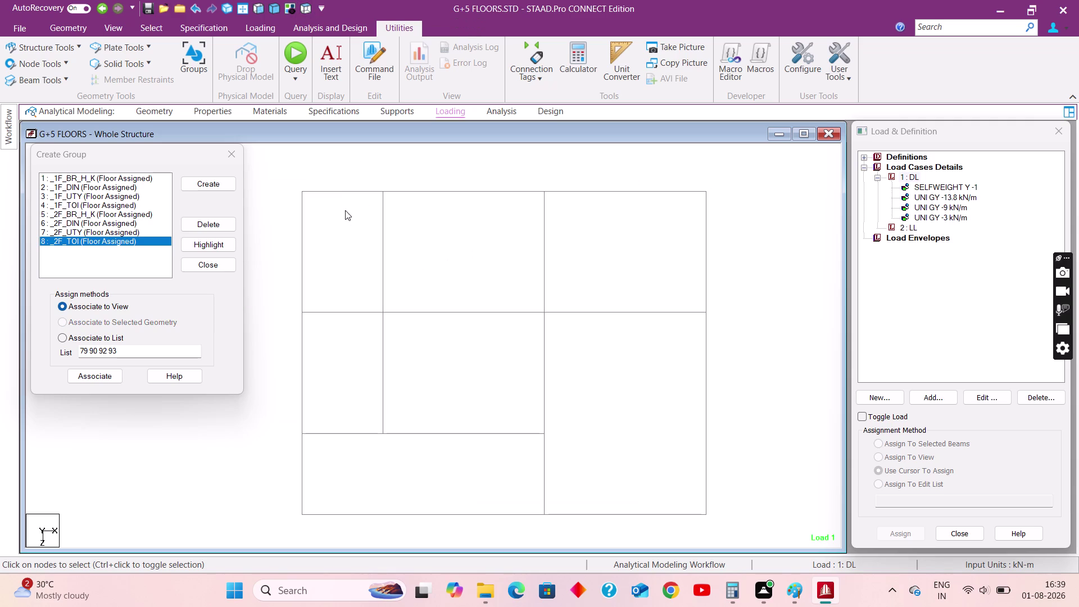
click(443, 191)
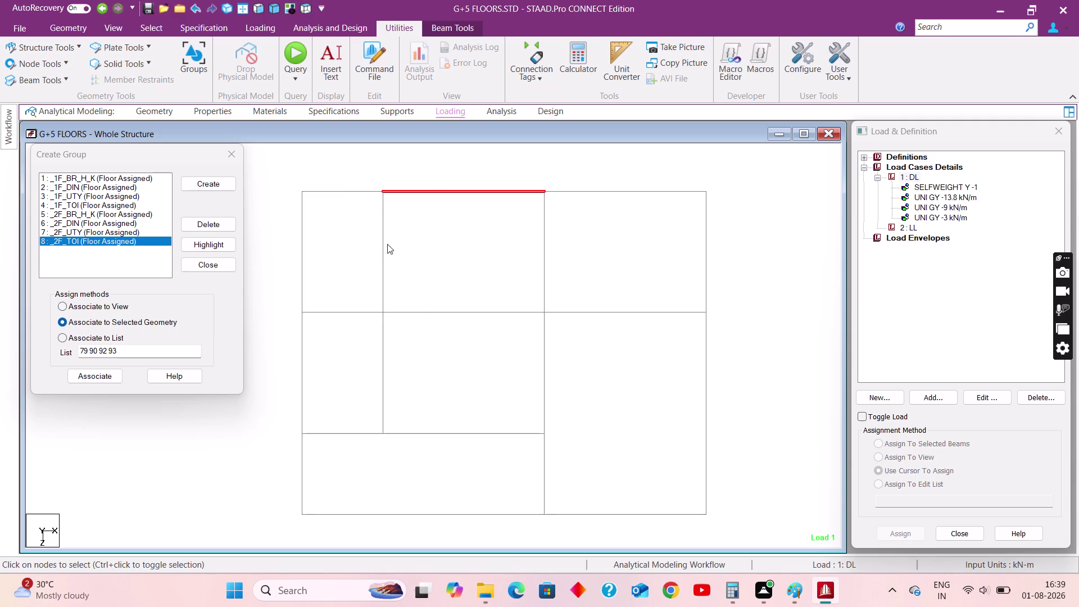
click(383, 247)
click(422, 312)
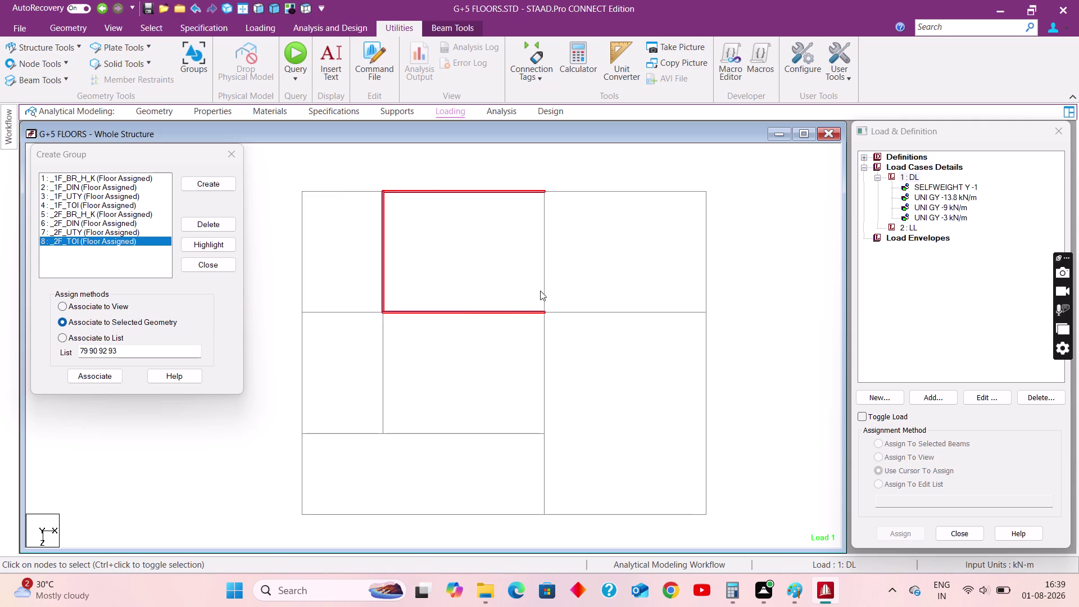
click(543, 289)
click(573, 311)
click(546, 340)
click(616, 188)
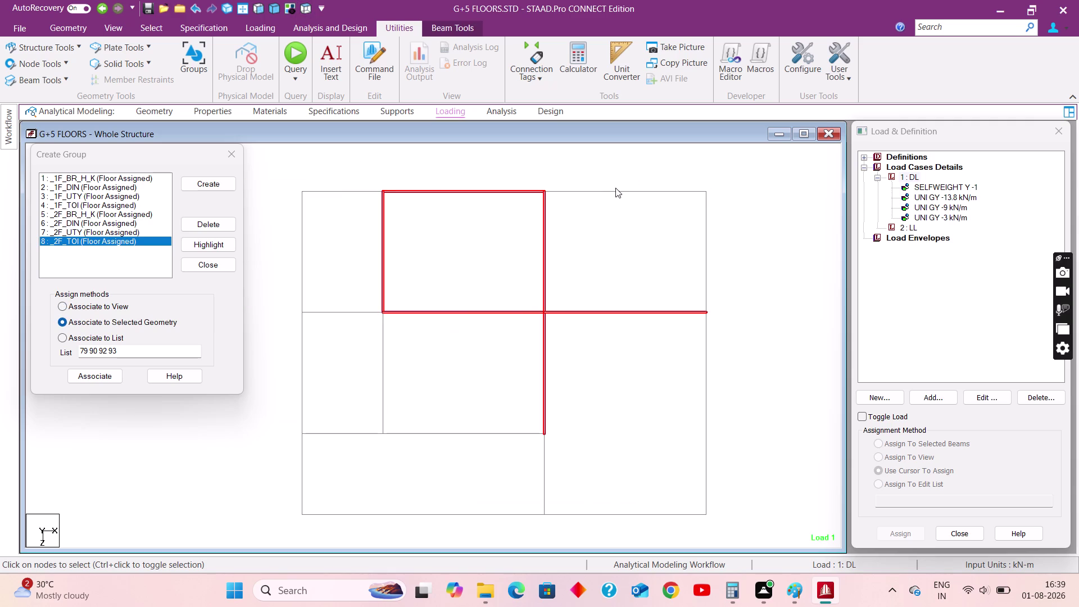
click(707, 248)
click(507, 434)
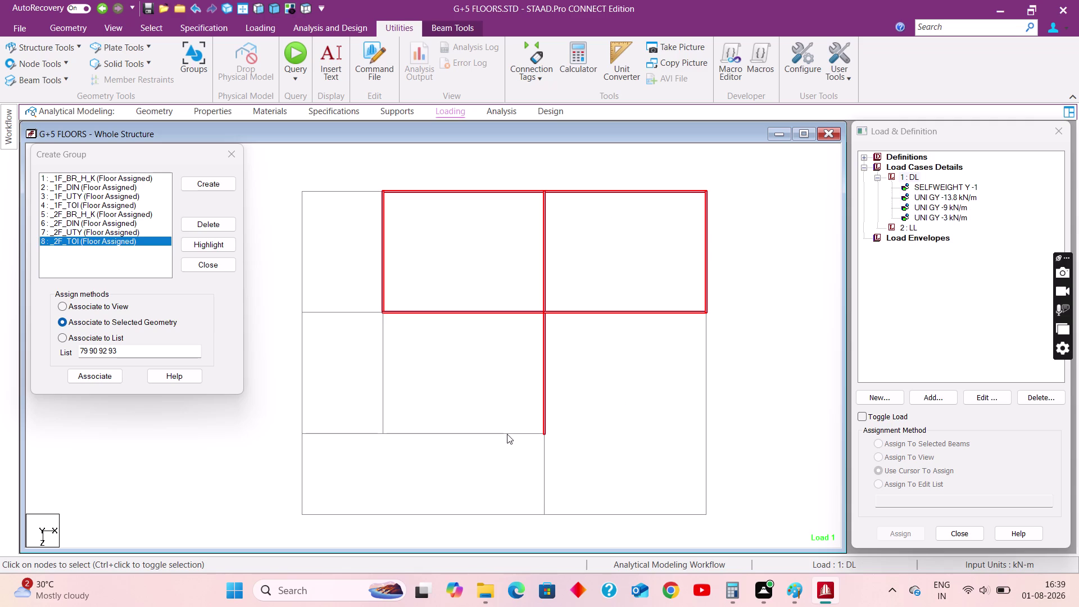
Add the bottom room beams to the selection, completing beams 116, 118–129, 132, 134–136.
click(361, 435)
click(302, 472)
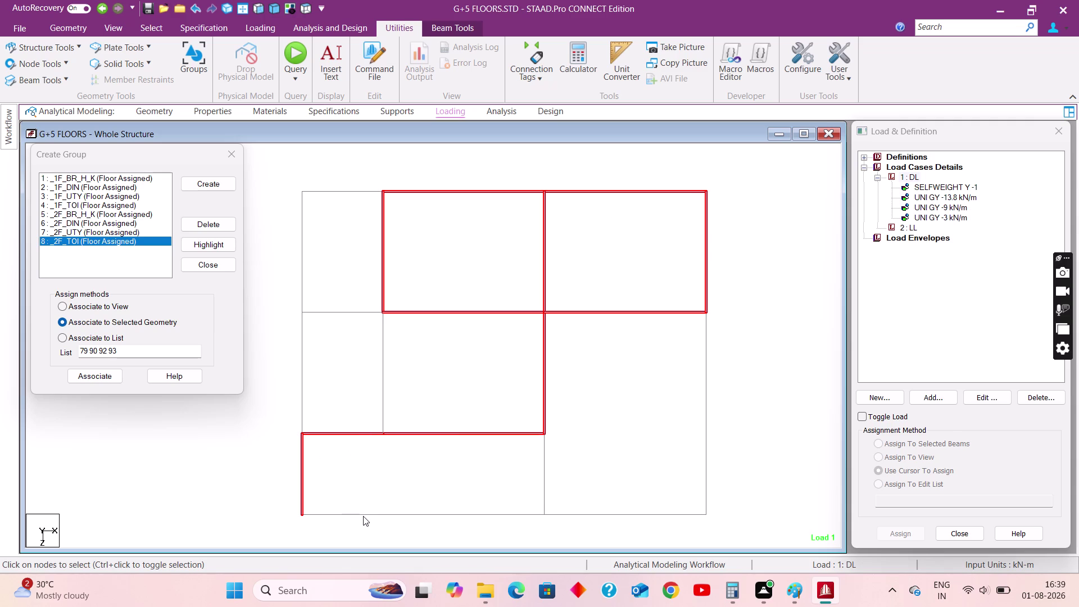
click(363, 516)
click(545, 487)
click(523, 516)
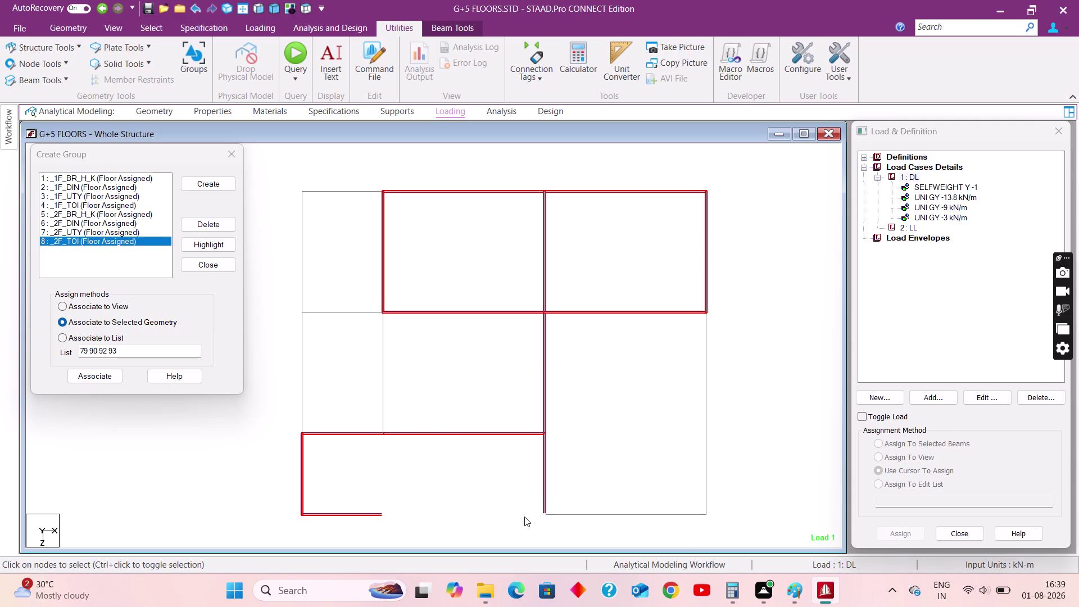
click(577, 516)
click(708, 473)
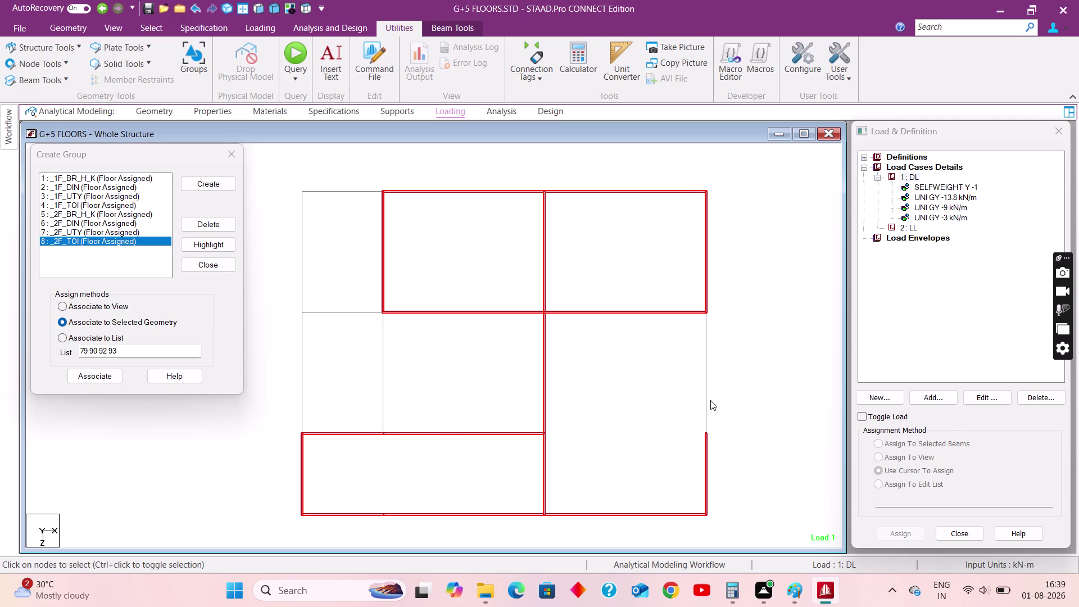
click(706, 405)
Create Floor group 3F_BR_H_K and associate it with the selected room beams.
click(215, 186)
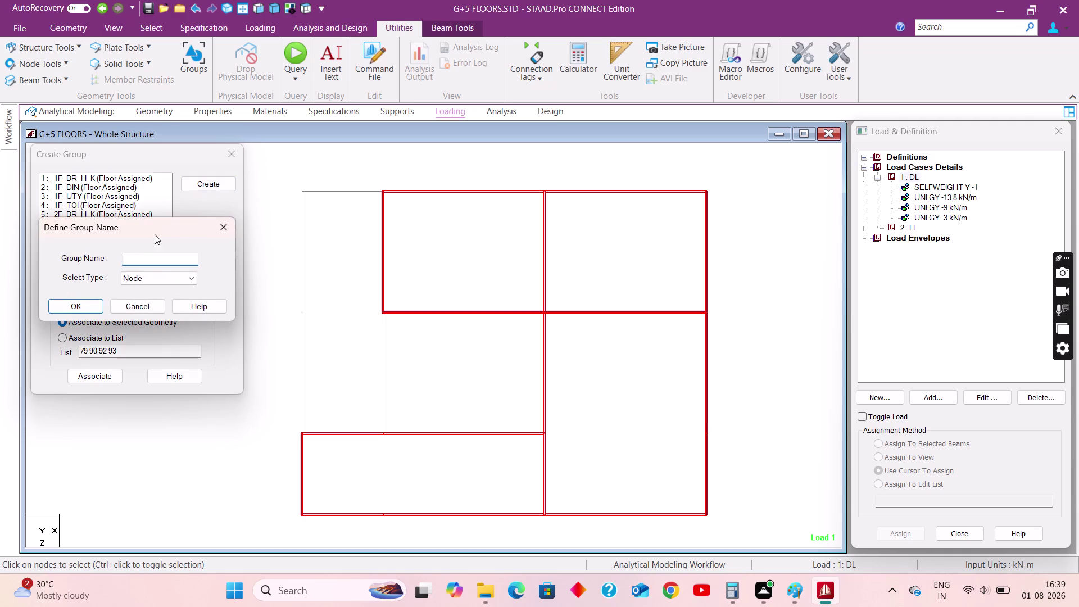
text(3F)
key(shift+underscore)
text(BR)
key(shift+underscore)
text(H)
text(_K)
click(133, 277)
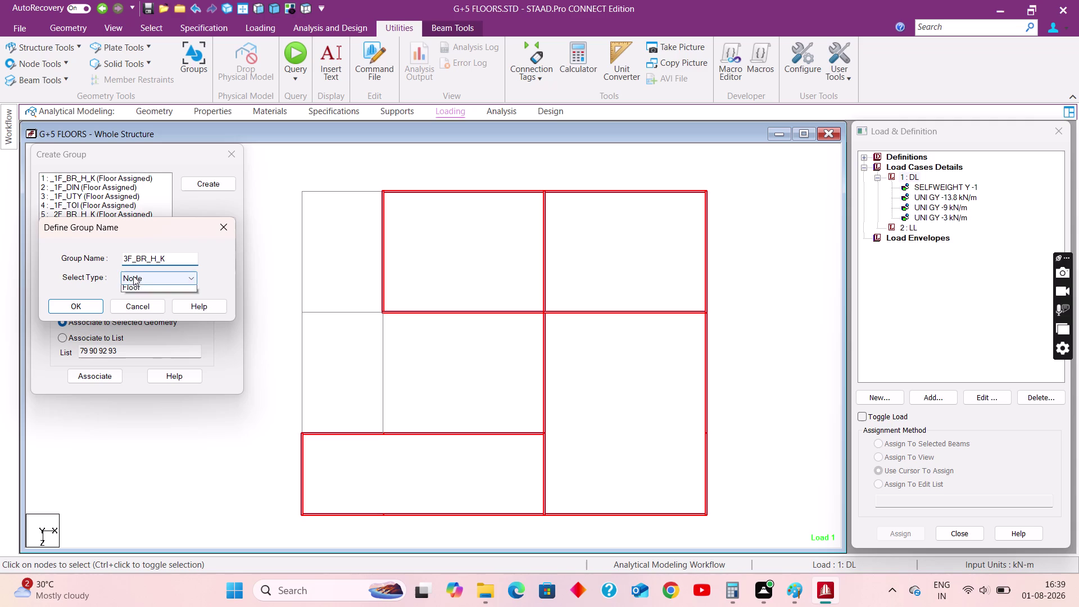
click(138, 316)
click(80, 302)
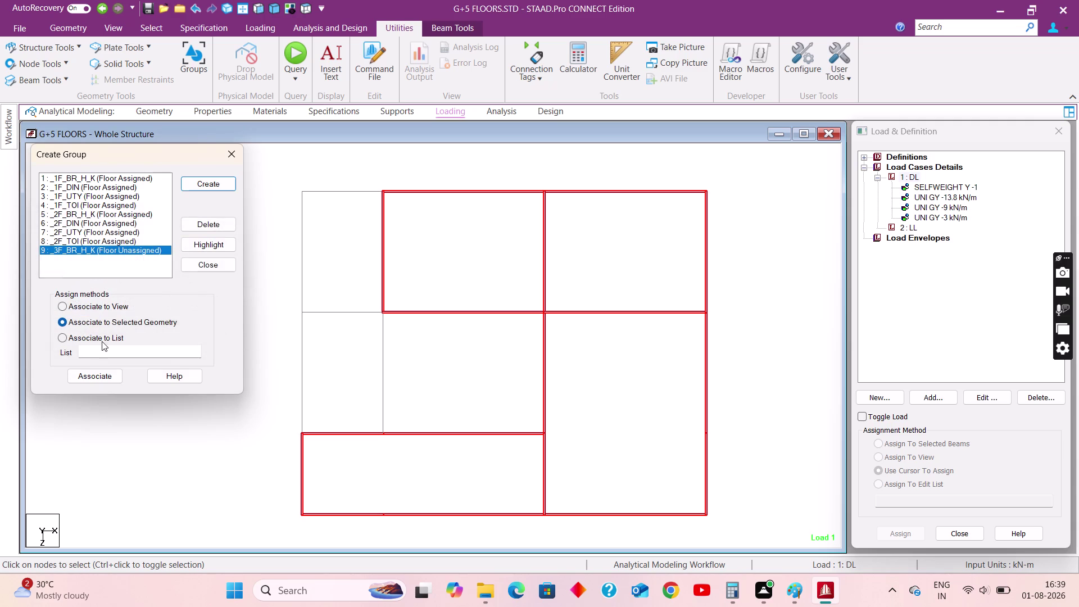
click(101, 374)
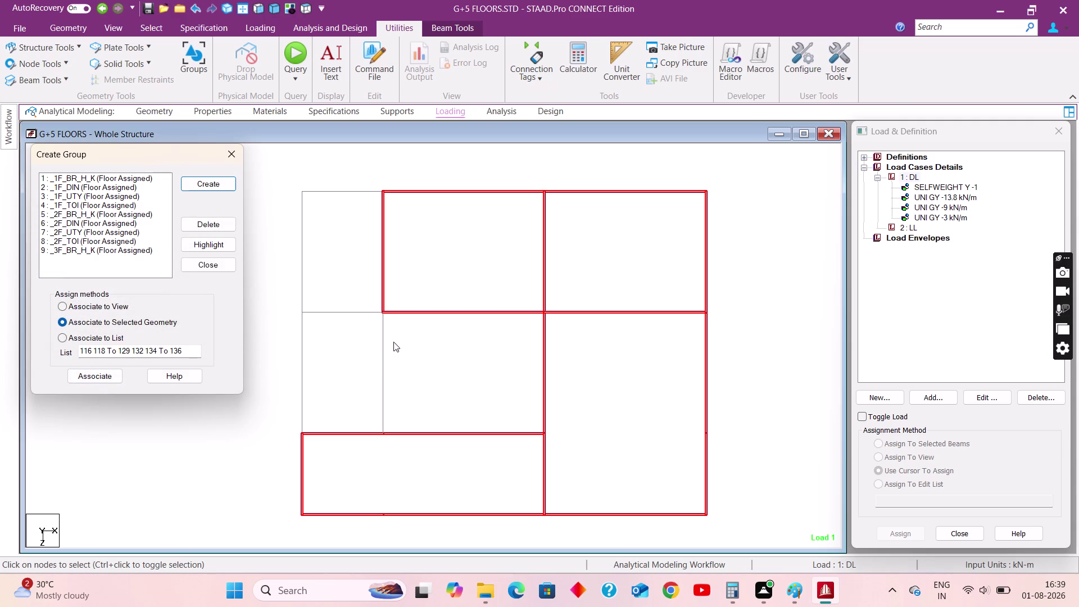
Select the central room's beams 124, 129, 134 and 137.
click(382, 355)
click(414, 314)
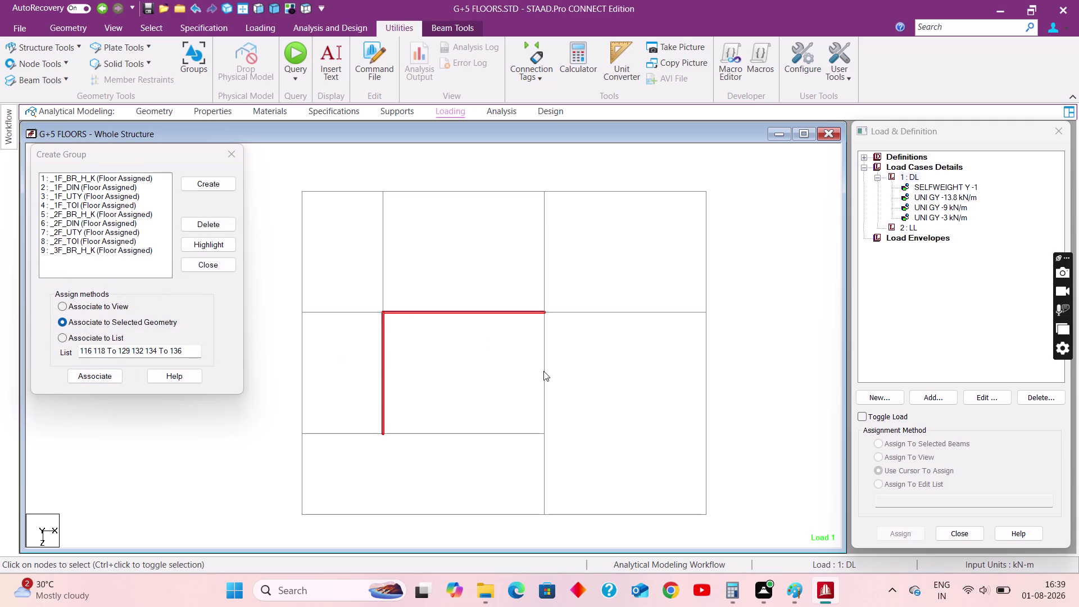
click(544, 371)
click(510, 436)
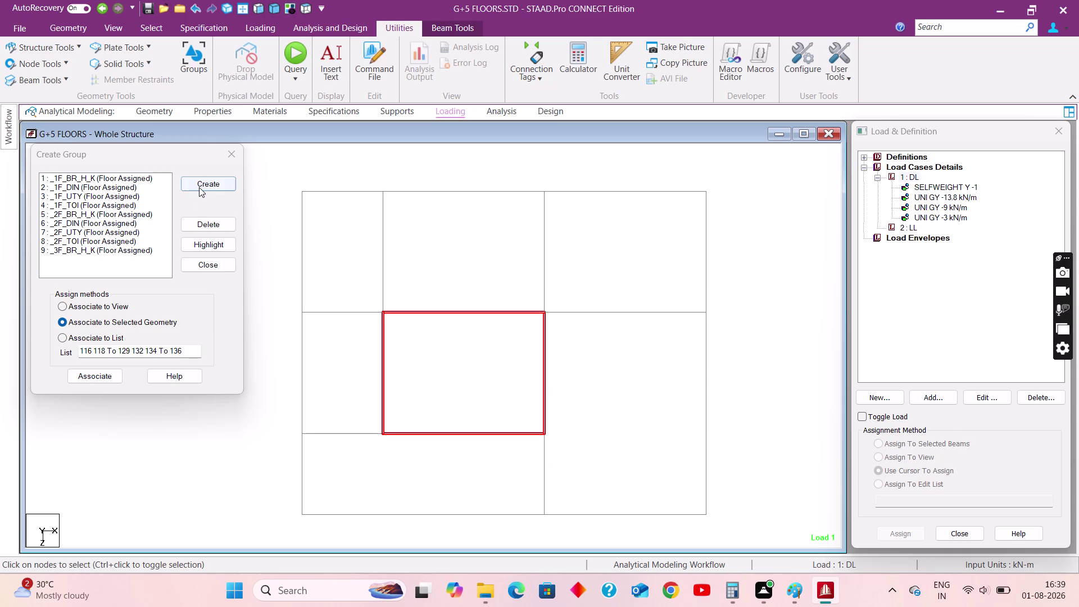
Create Floor group 3F_DIN and associate it with the central room beams.
click(198, 188)
text(3F)
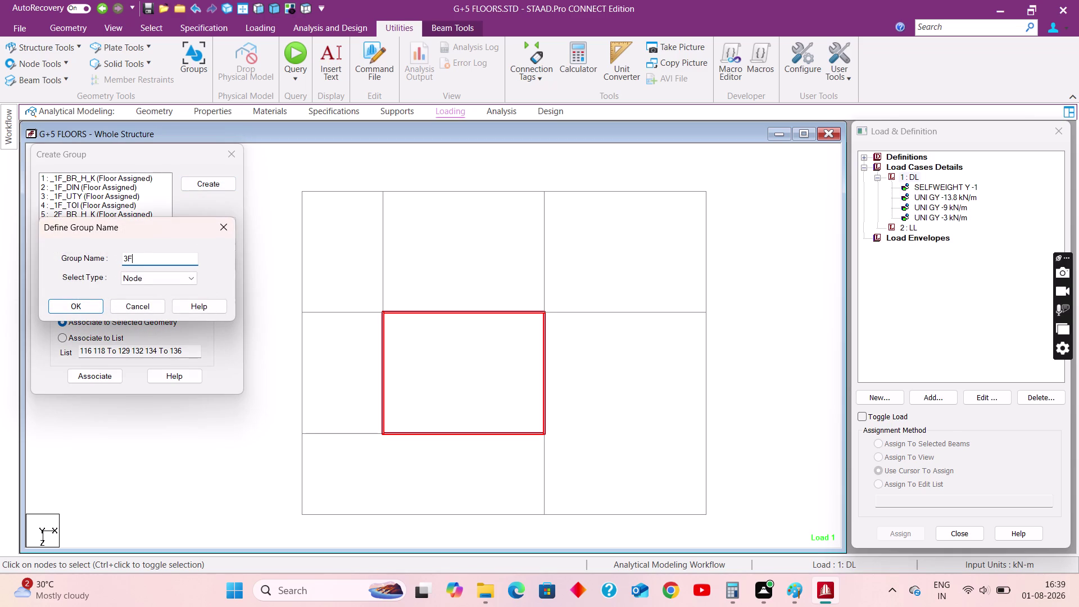
key(shift+underscore)
text(DIN)
click(129, 279)
click(136, 314)
click(89, 303)
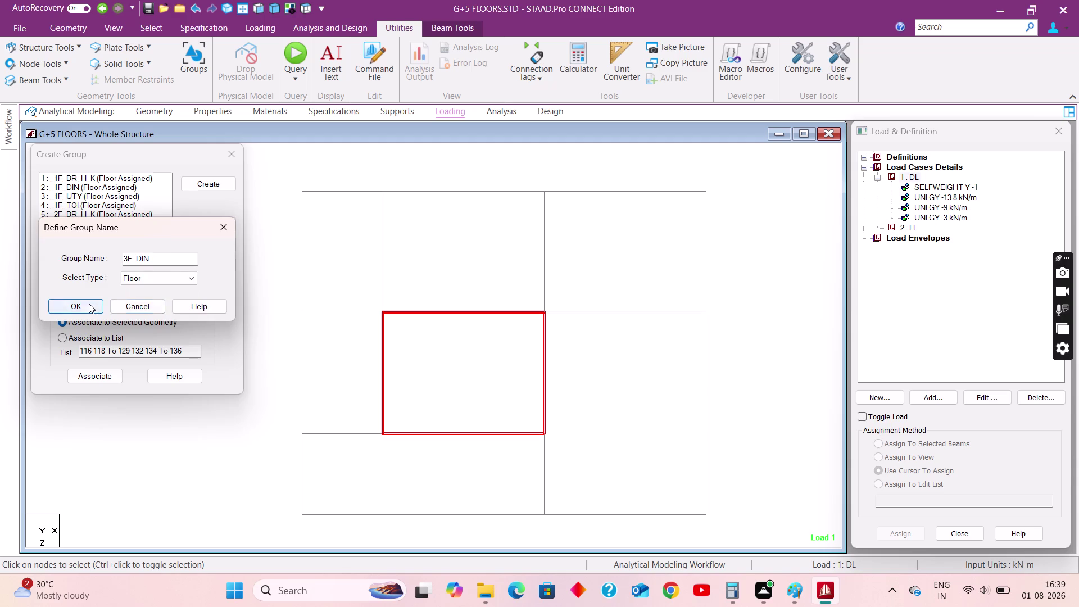
click(98, 377)
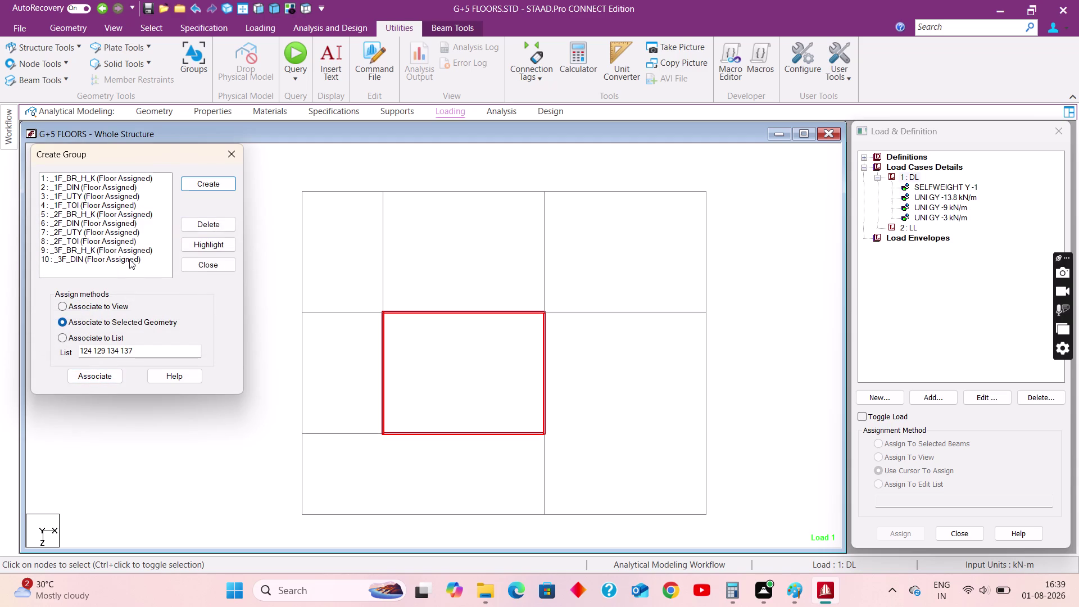
Start selecting the edges of the left-middle room.
click(303, 342)
click(328, 311)
click(384, 360)
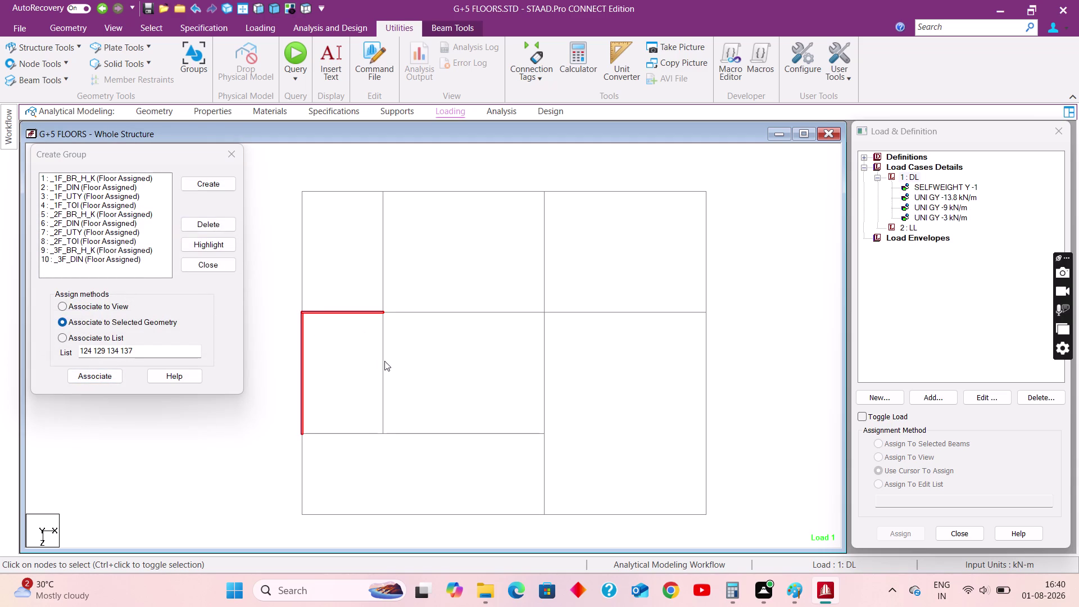
Create Floor group 3F_UTY and associate it with left-middle beams 131, 133, 135, 137.
click(349, 434)
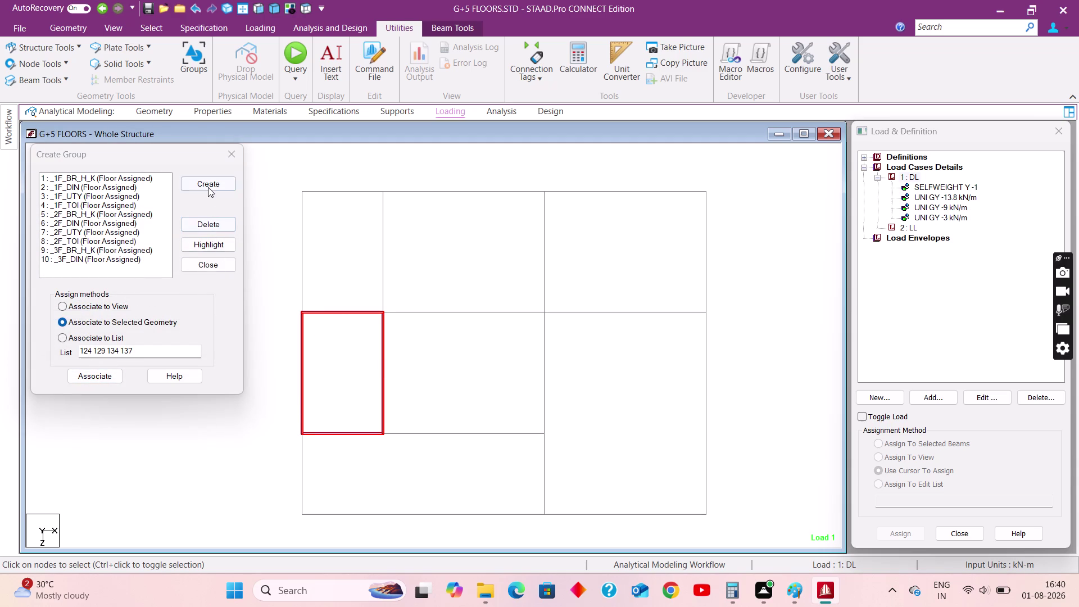
click(208, 186)
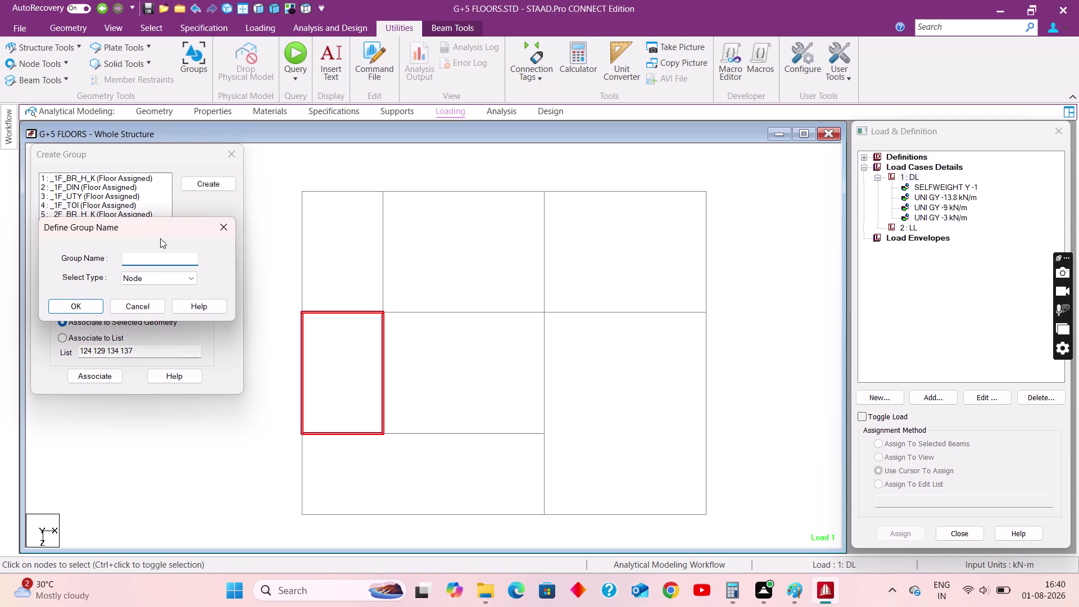
key(3)
text(F_)
text(UTY)
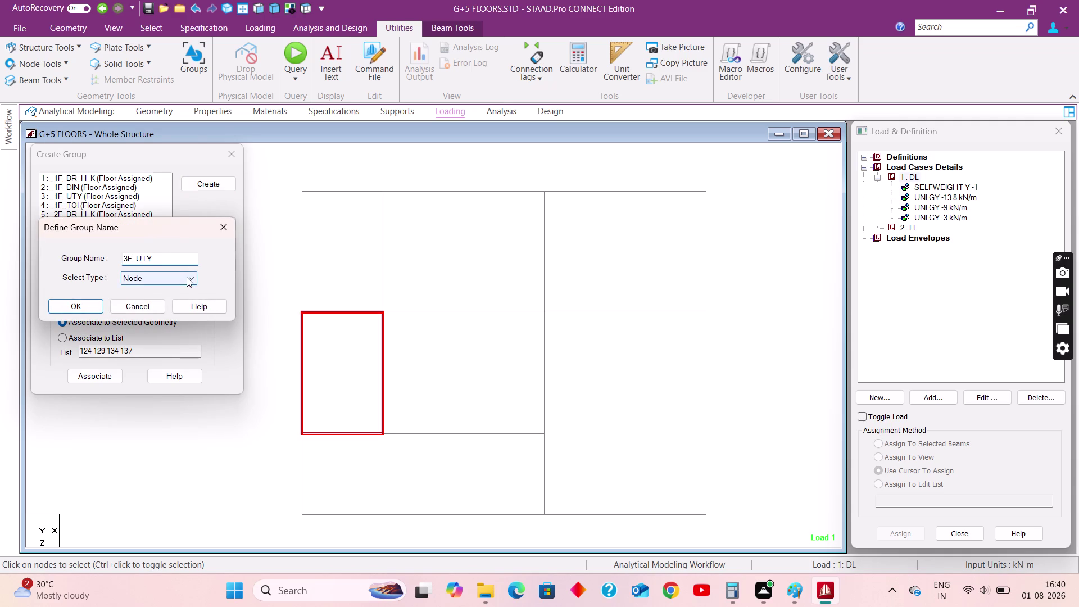
click(186, 277)
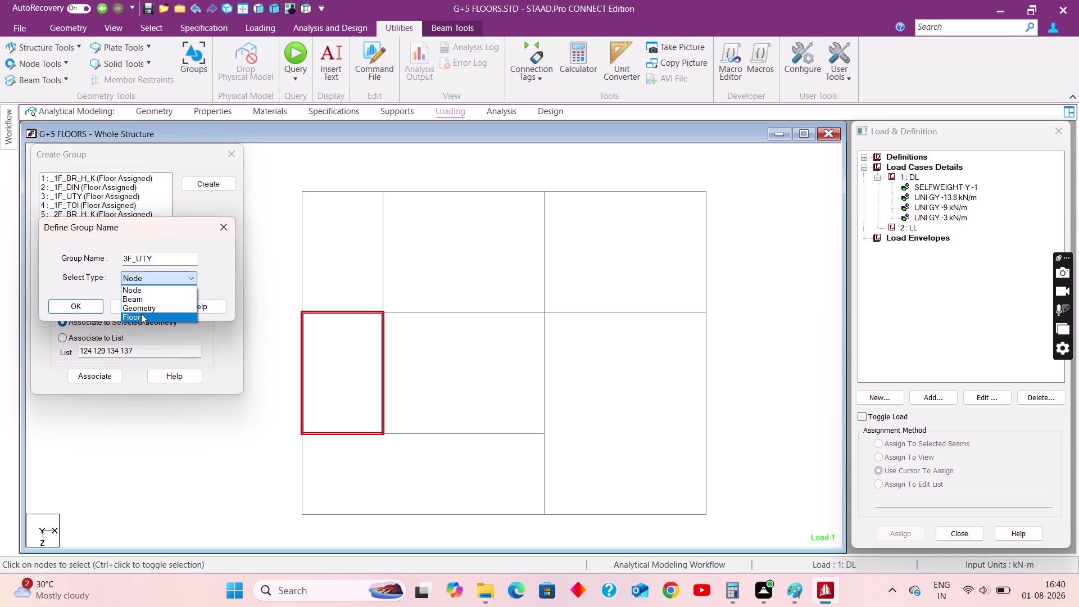
click(141, 314)
click(70, 306)
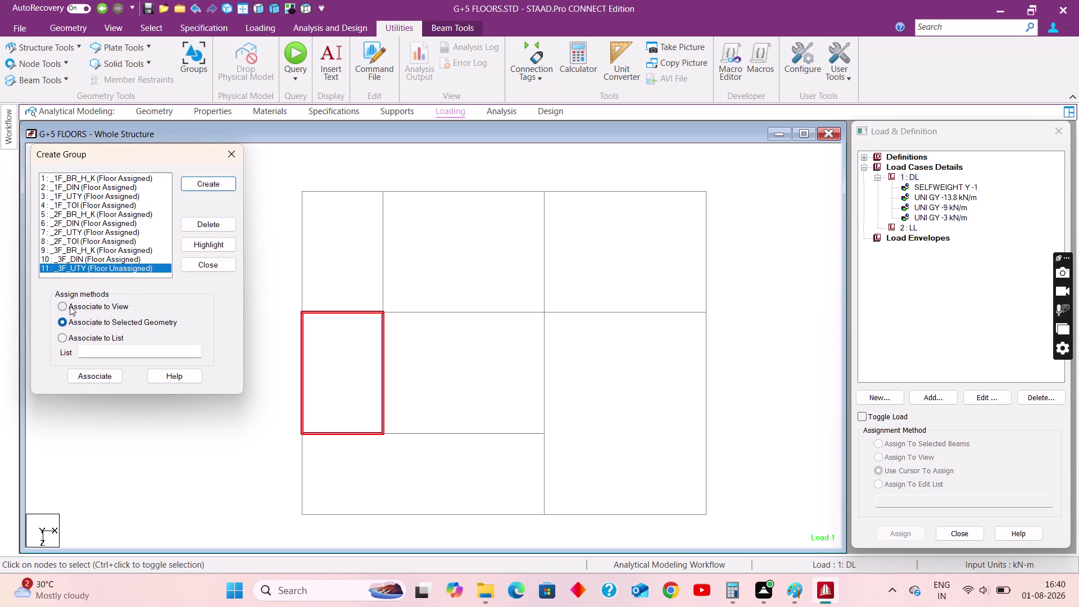
click(106, 375)
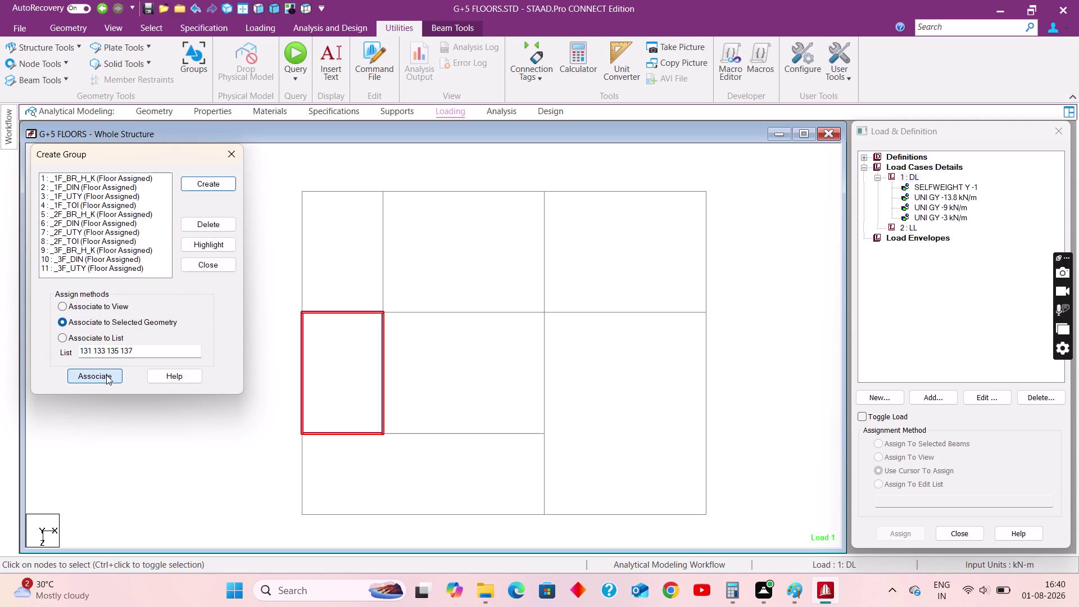
click(302, 269)
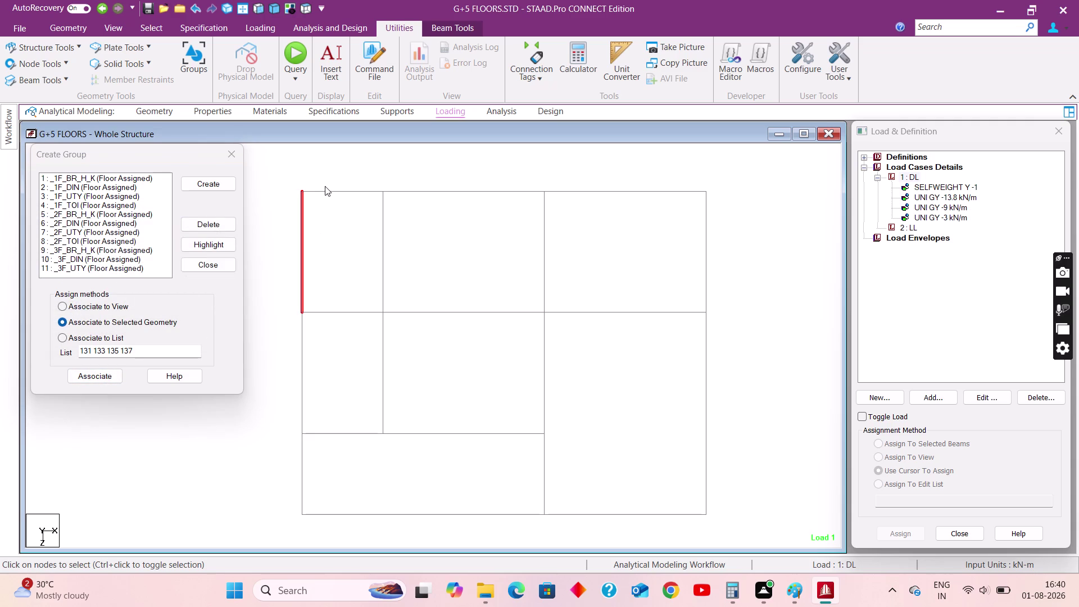
Select top-left room beams 117, 128, 130, 131 and name a new group 3F_TOI.
click(327, 191)
click(383, 258)
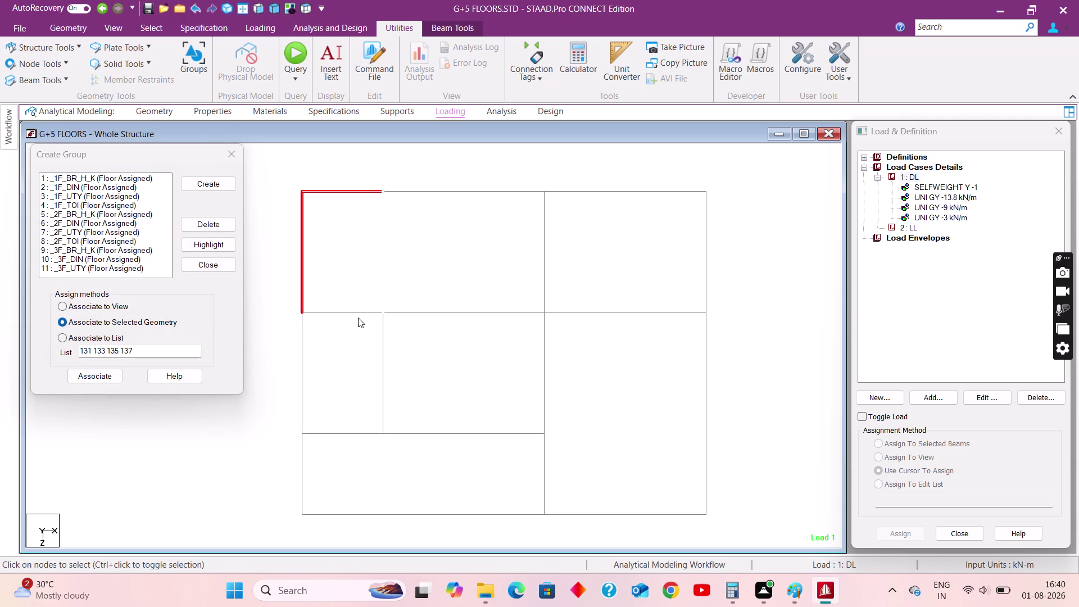
click(358, 313)
click(214, 180)
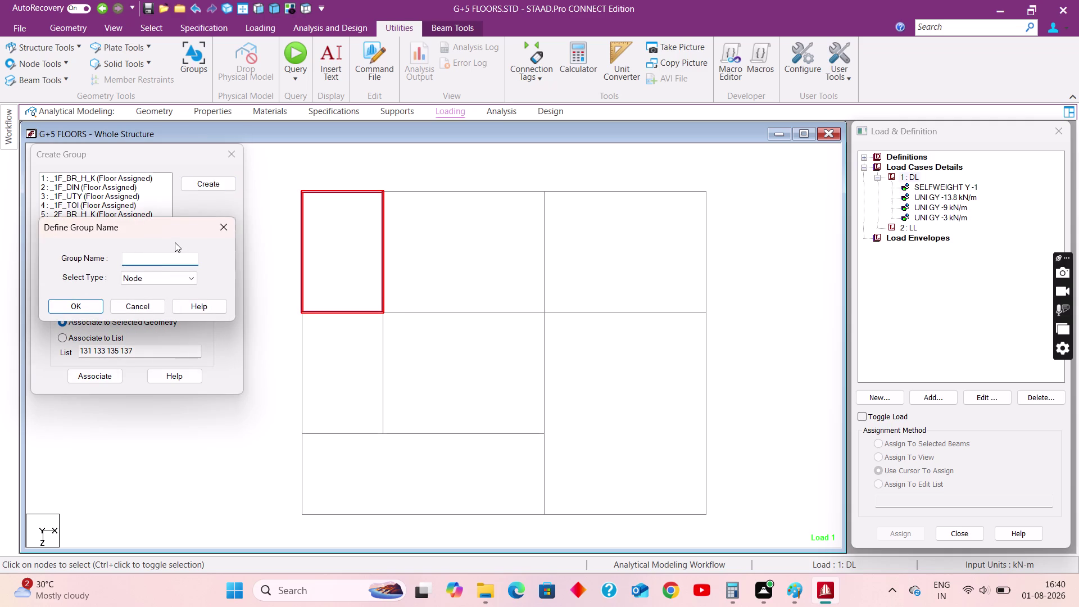
key(3)
text(F_TO)
text(I)
Make 3F_TOI a Floor group, associate it, then pick 3F_BR_H_K to check.
click(162, 273)
click(135, 317)
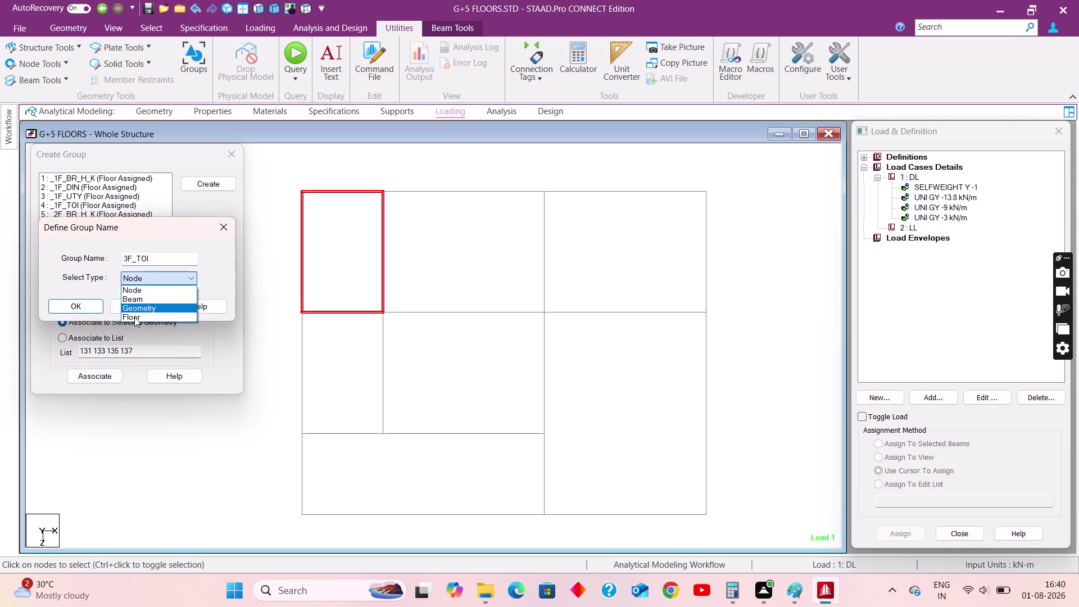
click(85, 306)
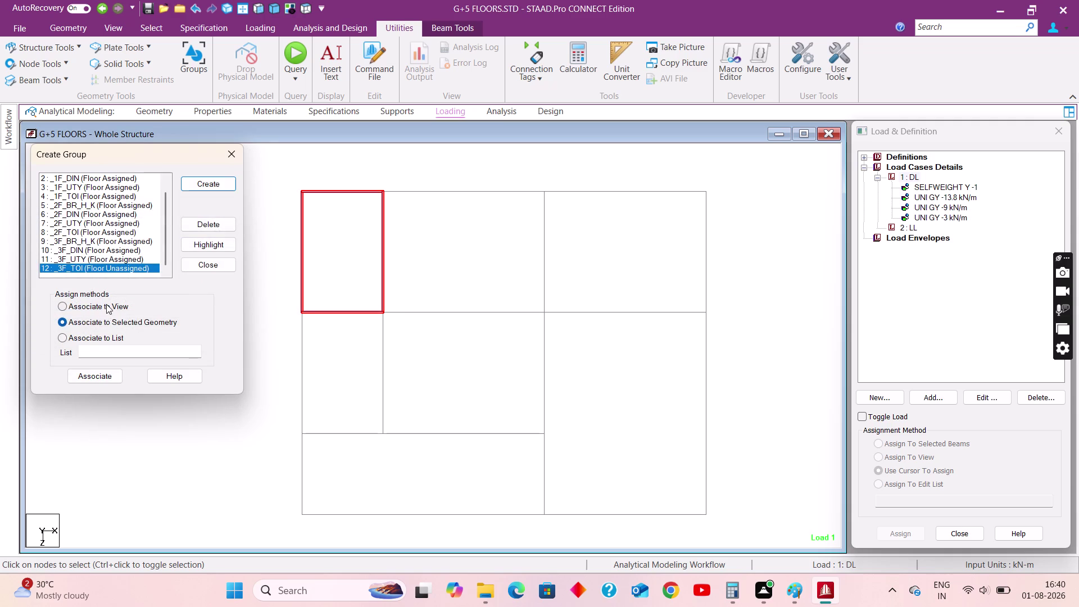
click(106, 378)
scroll(down, 3)
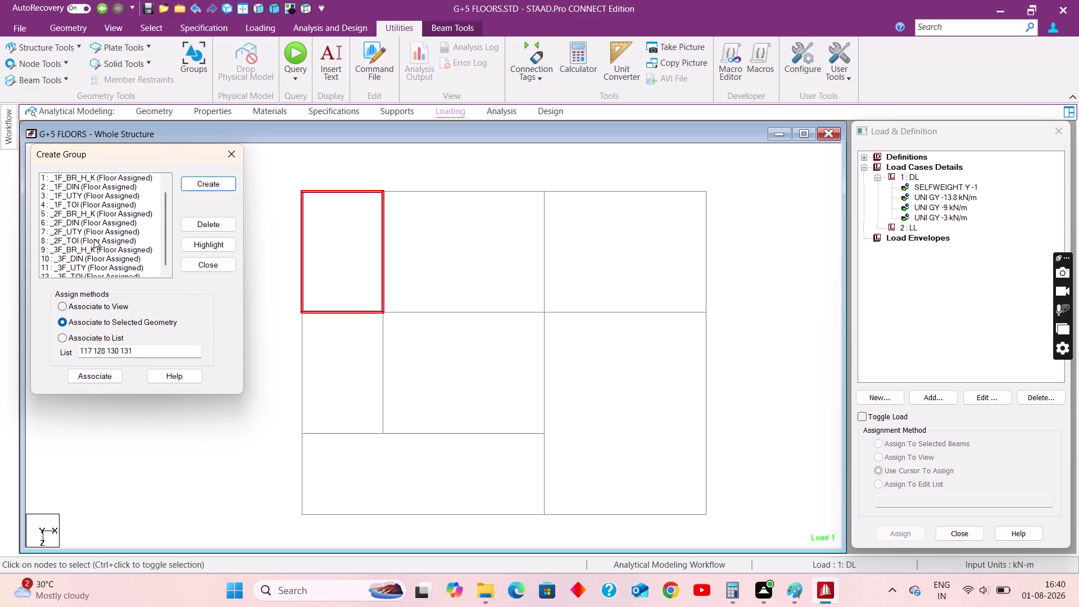
click(85, 242)
click(265, 258)
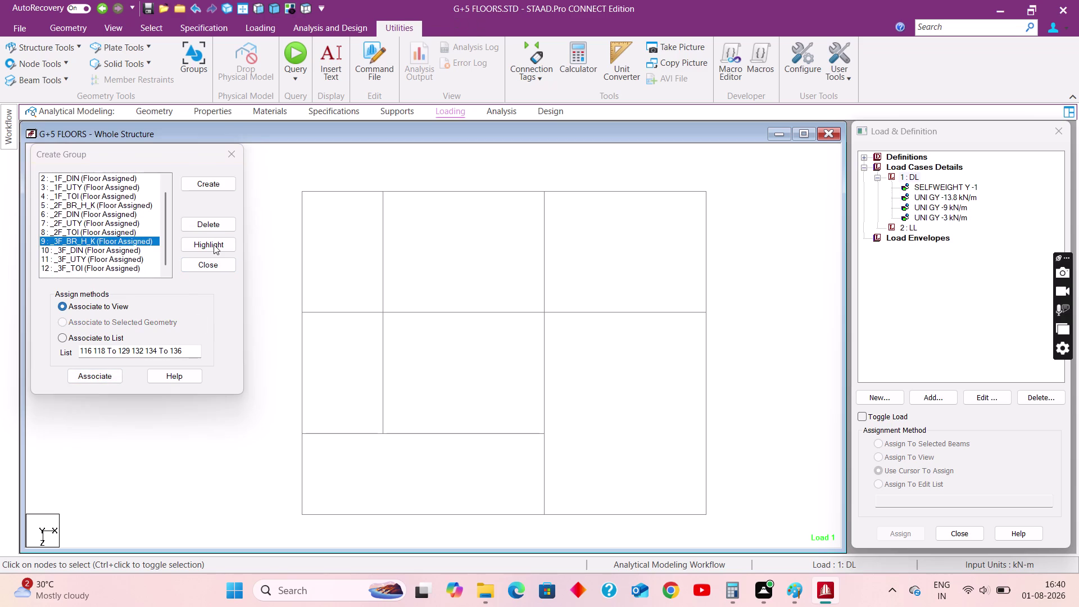
click(214, 244)
click(116, 249)
click(194, 246)
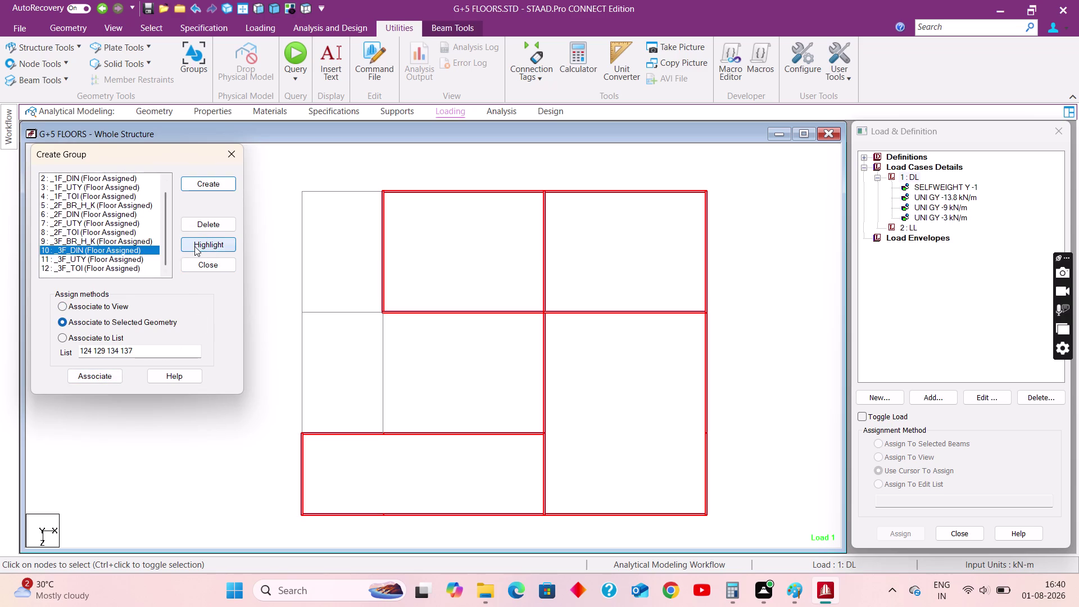
click(125, 263)
click(204, 248)
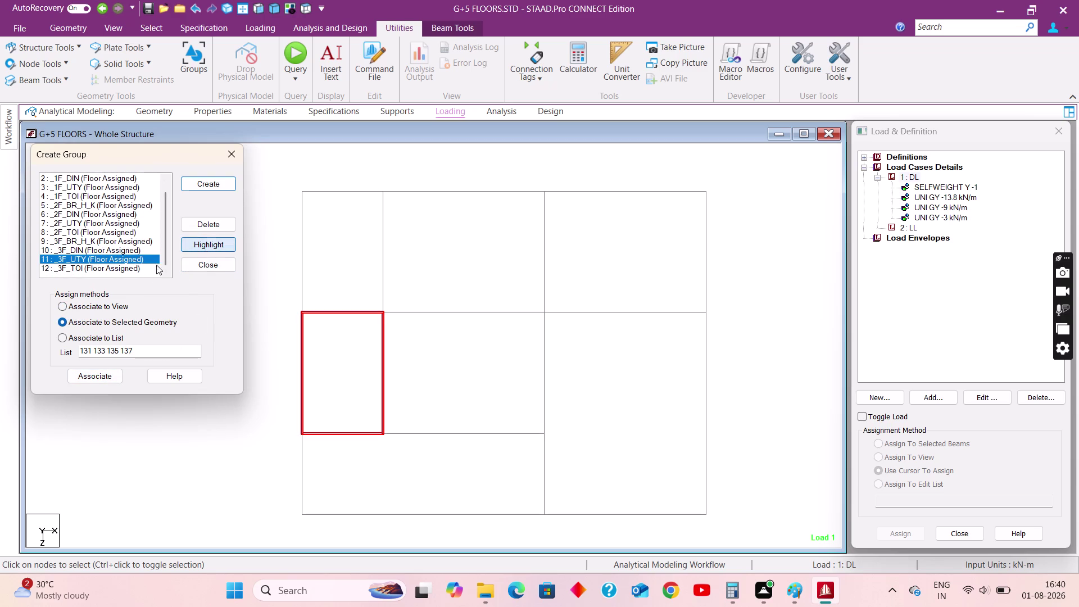
click(129, 270)
click(201, 246)
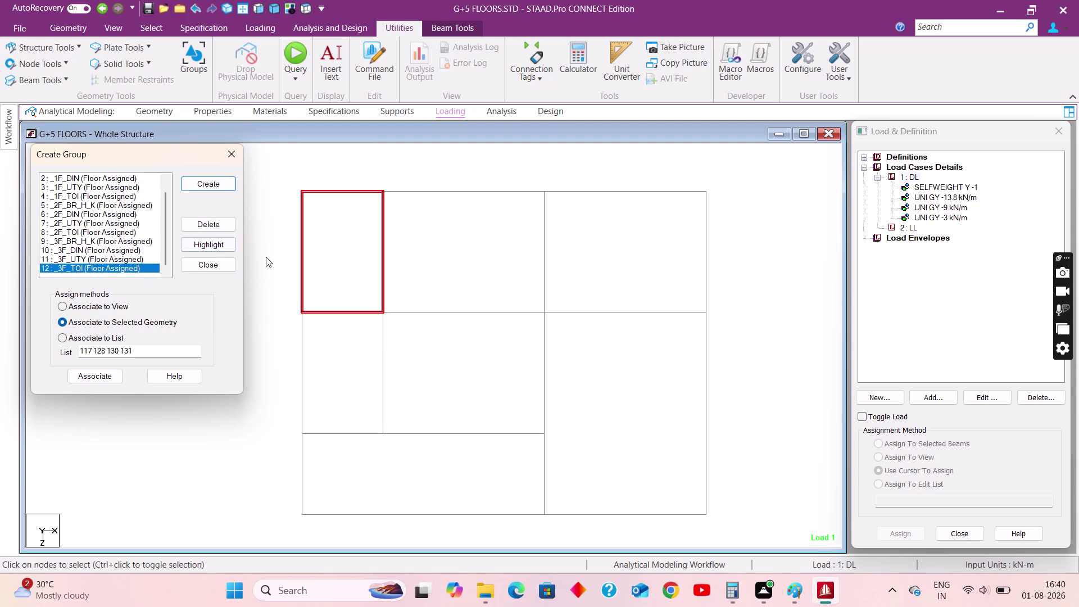
click(266, 256)
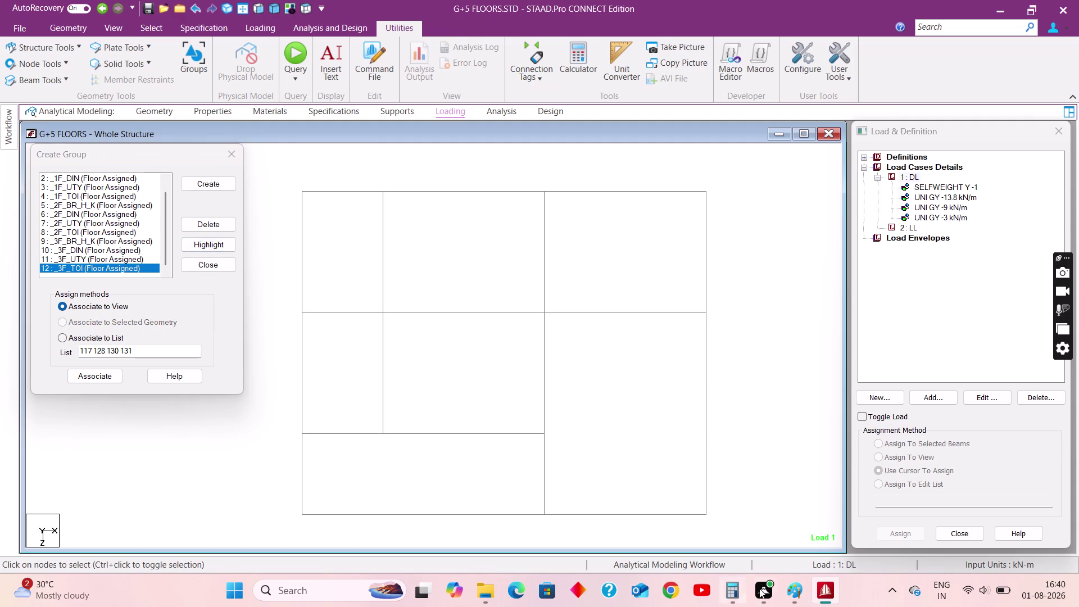